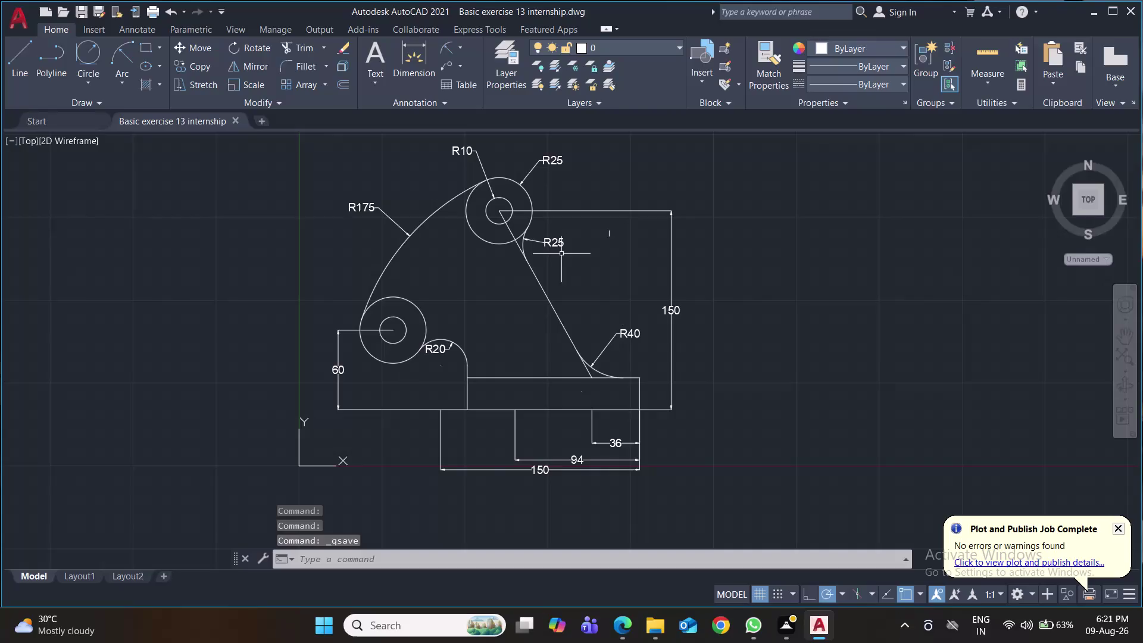
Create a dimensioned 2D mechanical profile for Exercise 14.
Open a new drawing, close exercise 13, and save as 'Basic exercise 14 internship'.
click(263, 123)
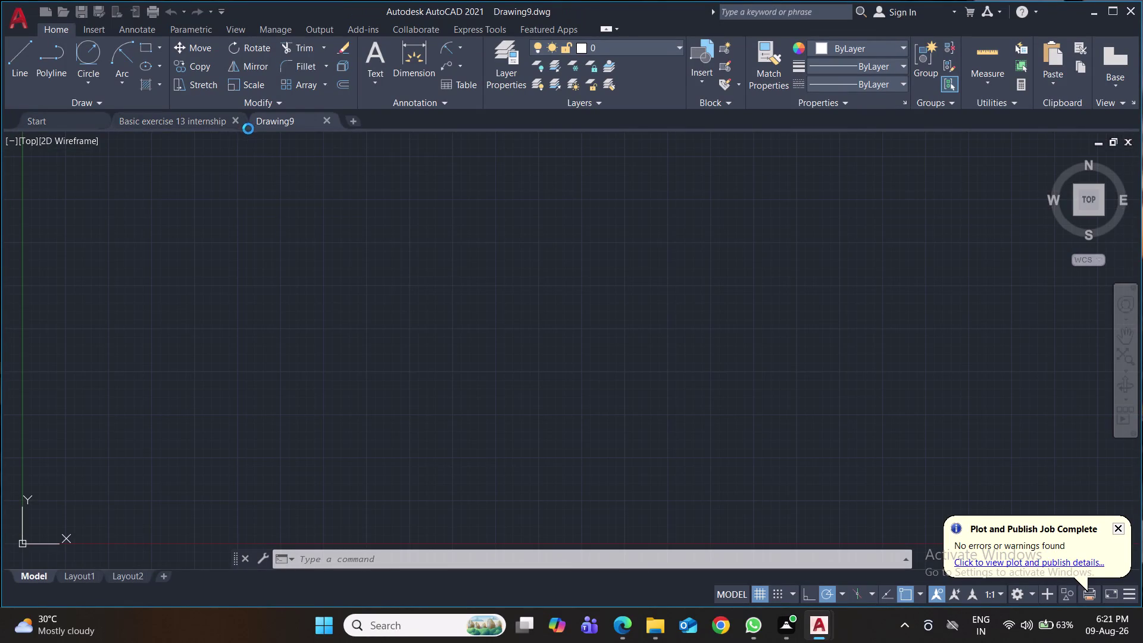
click(238, 121)
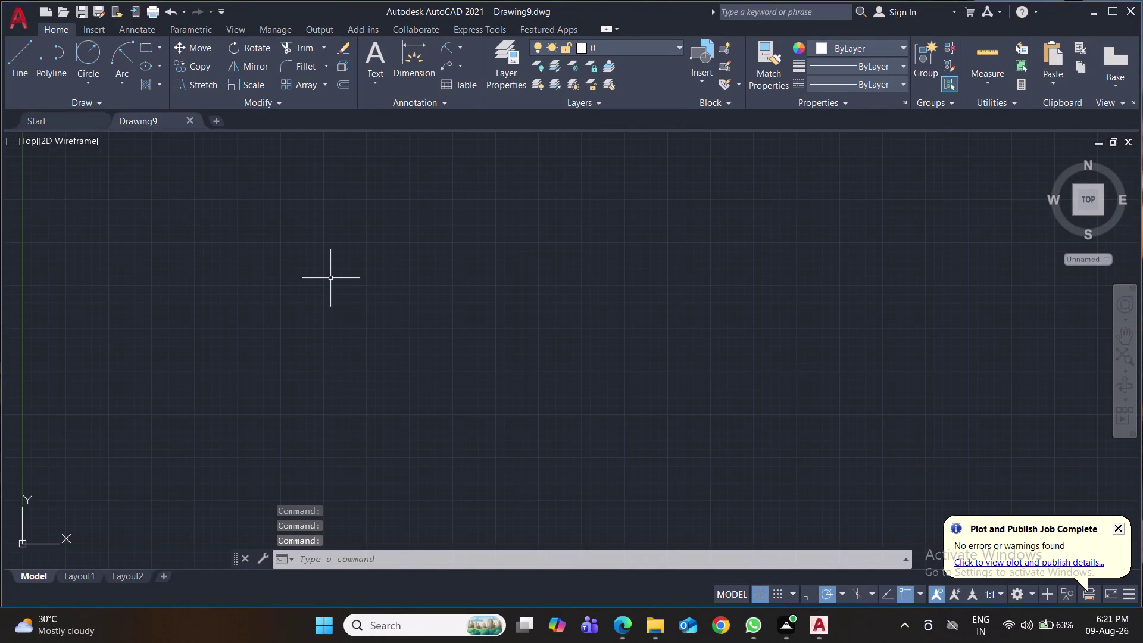
key(ctrl+s)
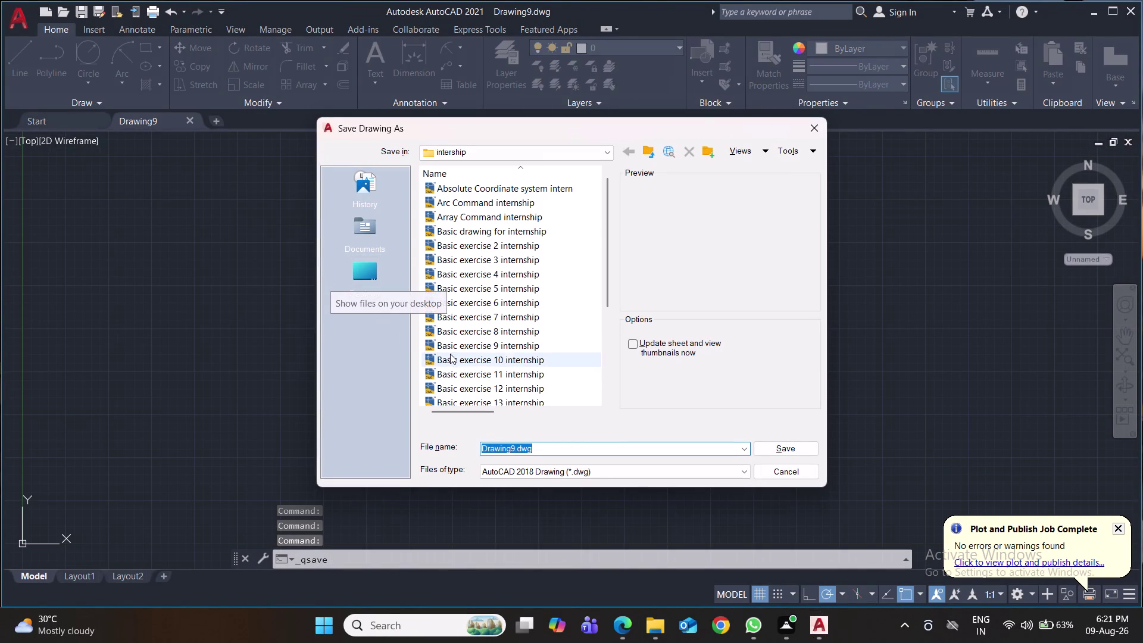
scroll(down, 3)
click(502, 360)
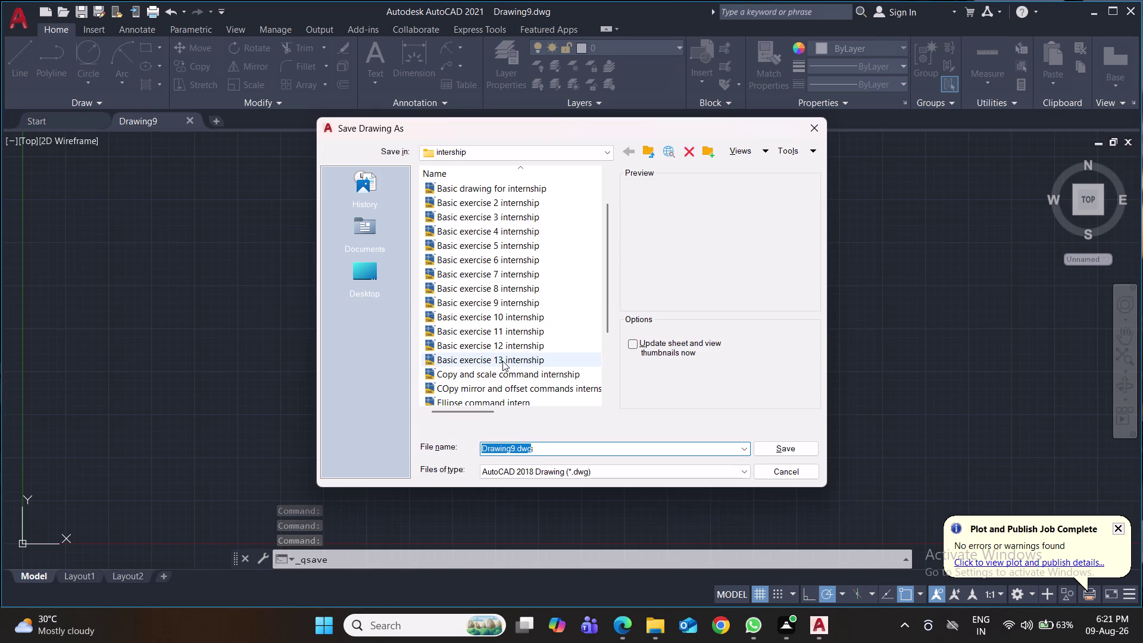
click(544, 451)
click(543, 449)
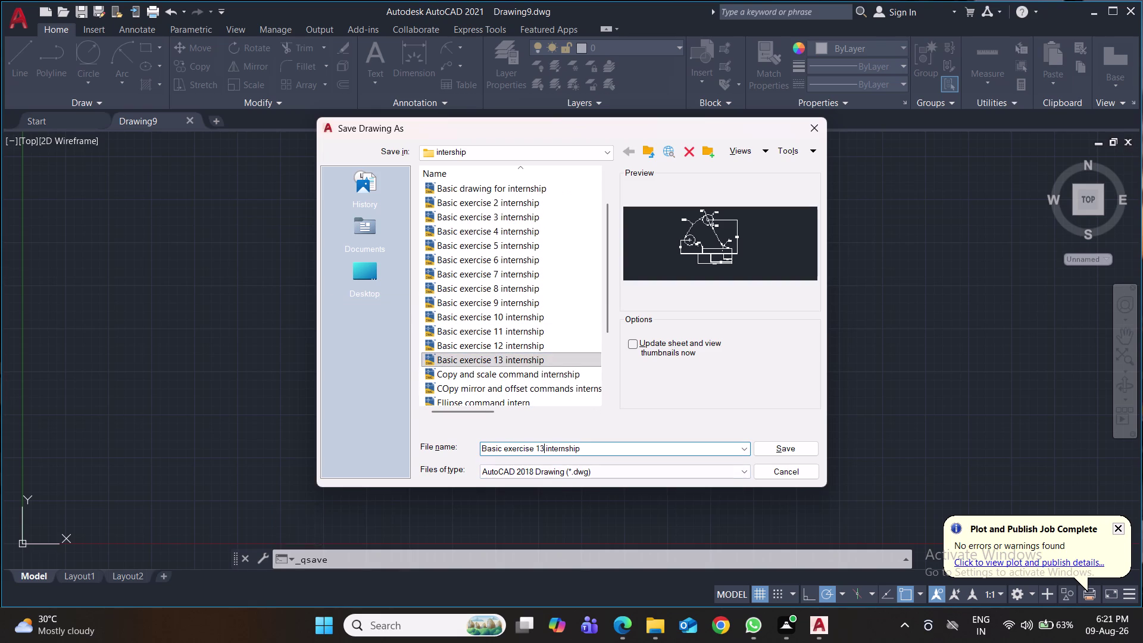
key(BackSpace)
key(4)
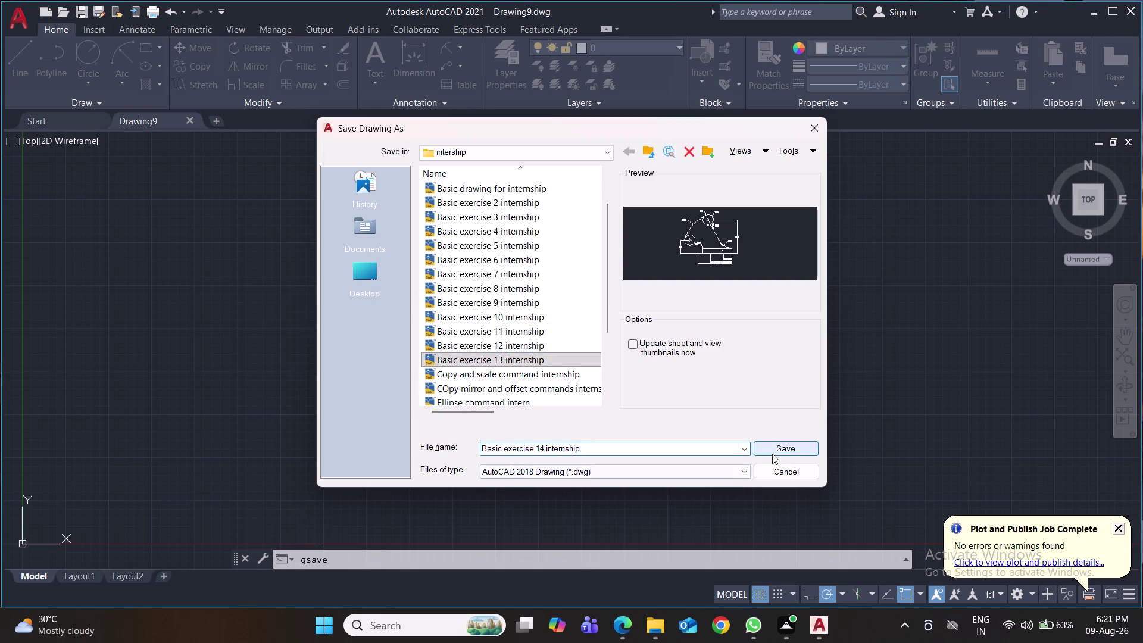
click(794, 449)
key(ctrl+s)
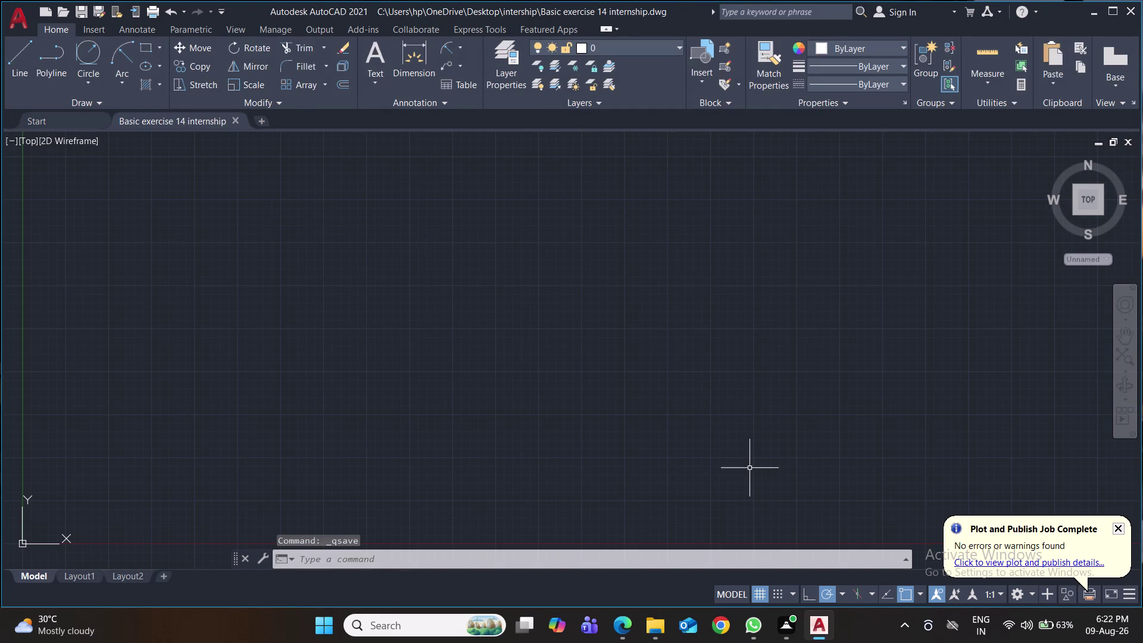
Set length precision to 0.0 and insertion scale to Millimeters in Drawing Units.
key(ctrl+s)
key(ctrl+s)
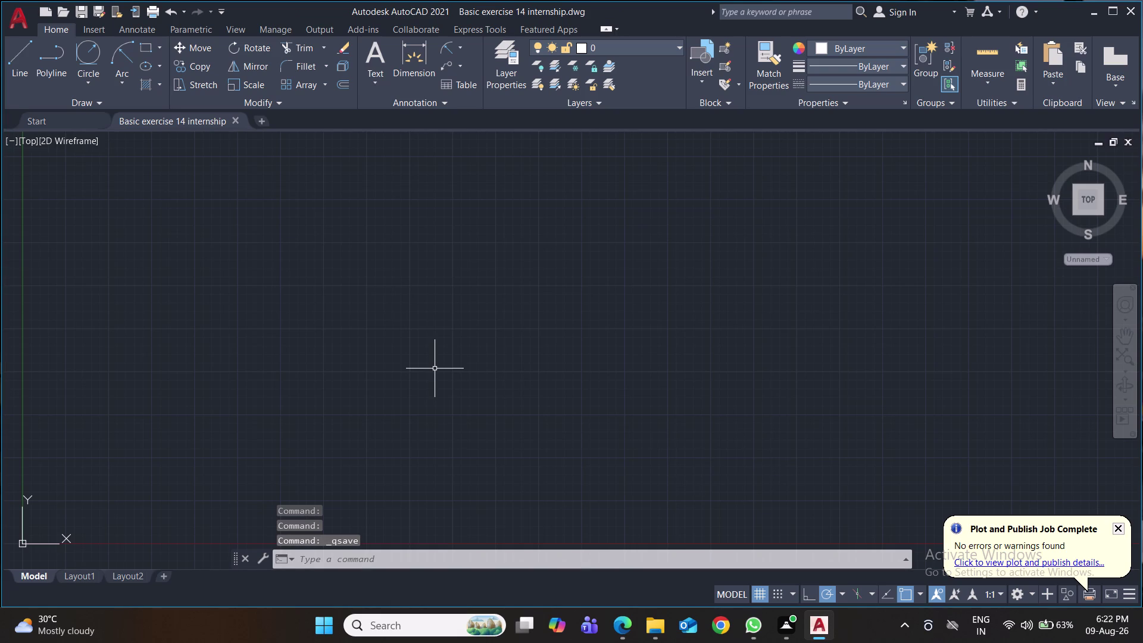
text(un)
key(Return)
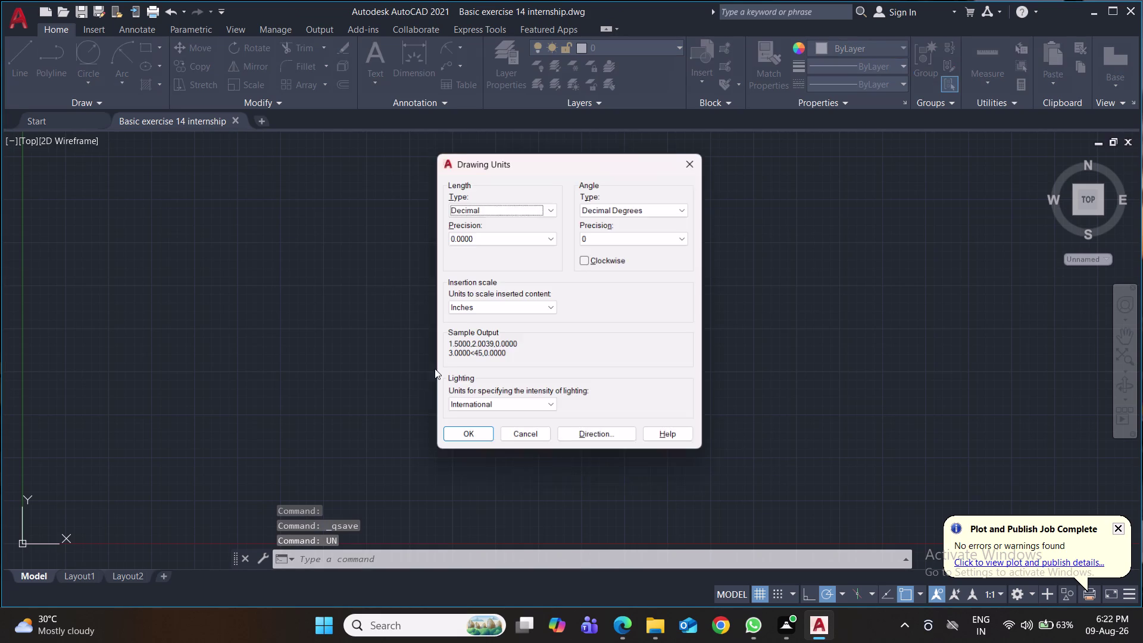
click(521, 243)
click(519, 259)
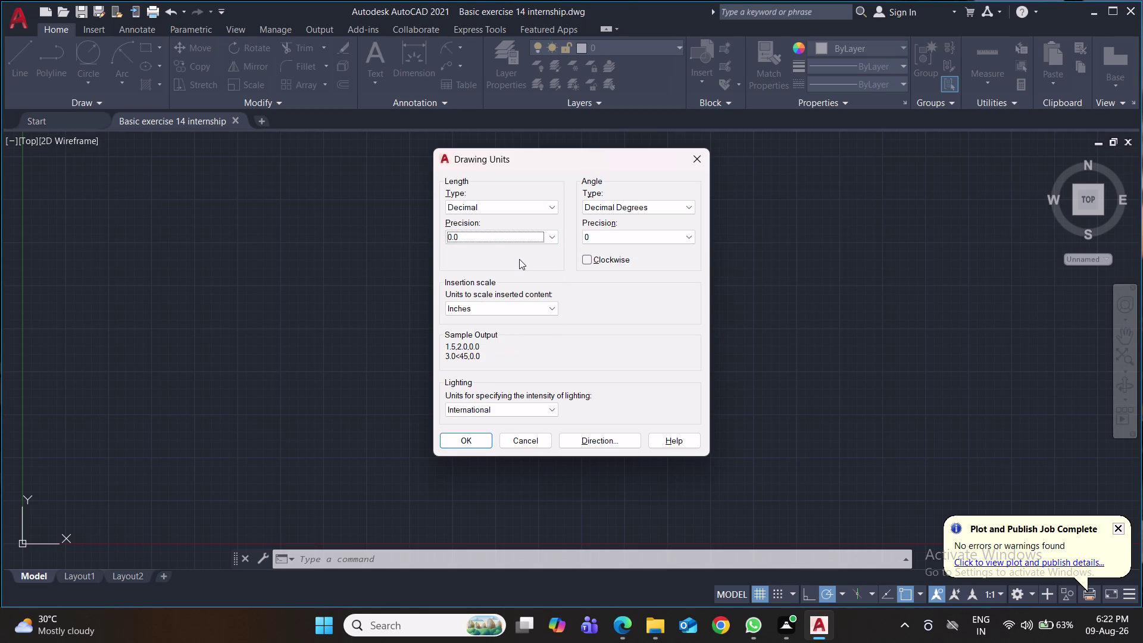
click(518, 304)
click(504, 370)
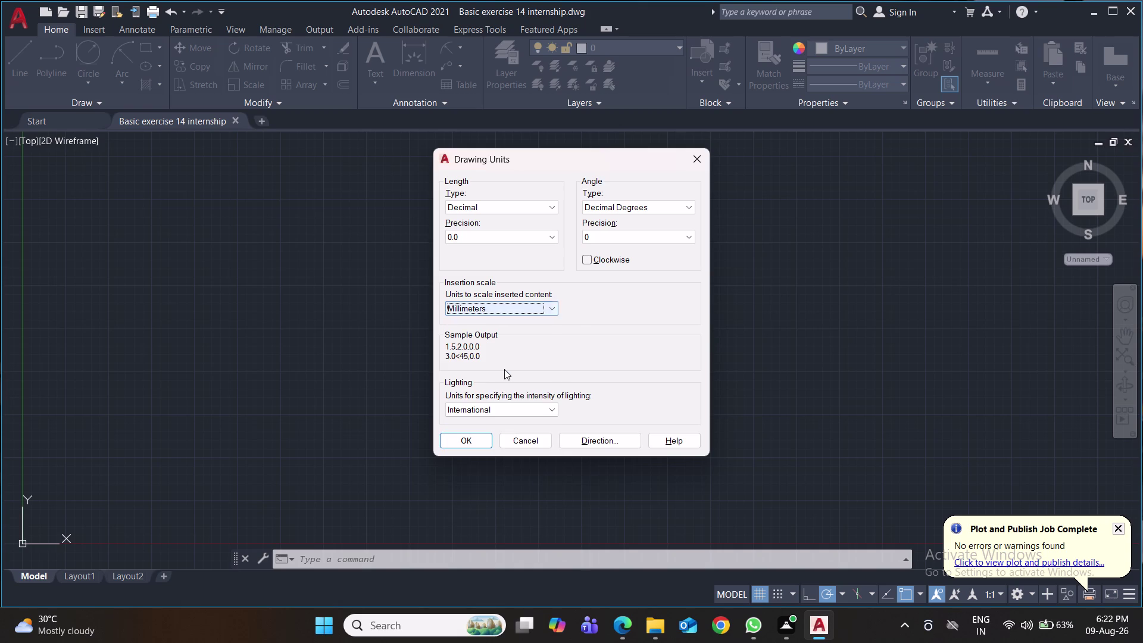
click(459, 442)
Give the Standard dimension style 0.0 precision, arrow size 3 and text height 6.
key(d)
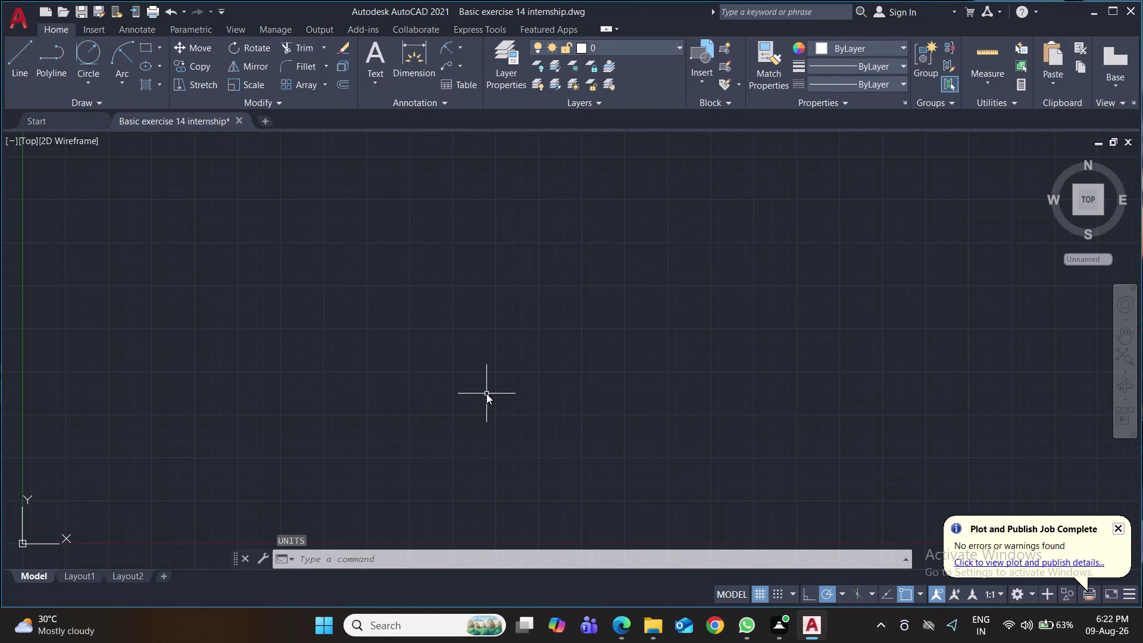
key(Return)
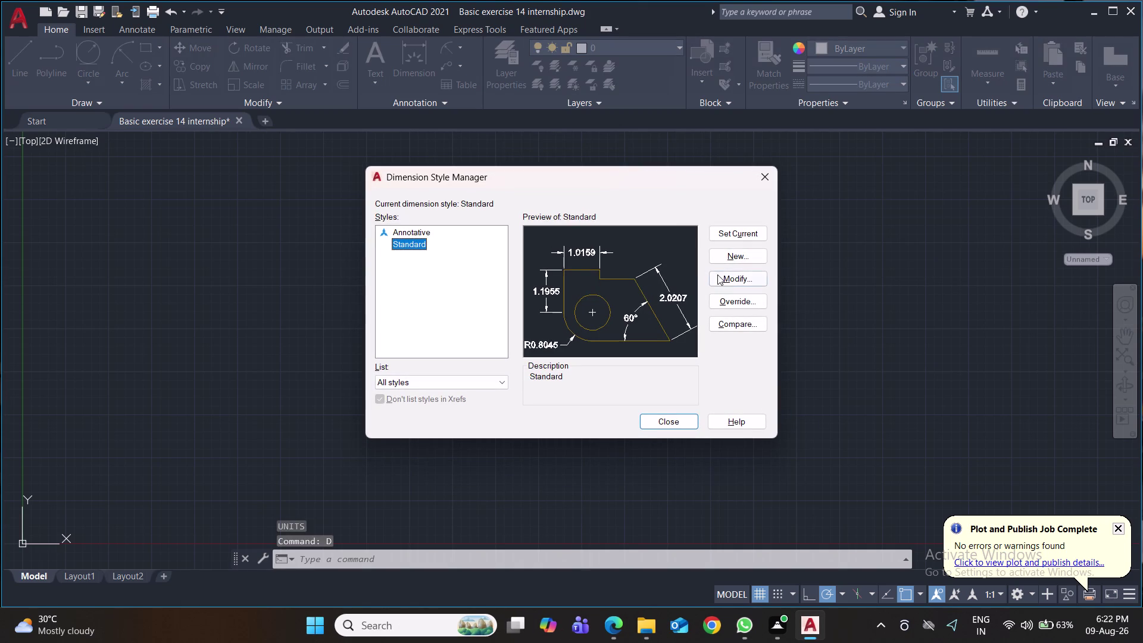
click(721, 277)
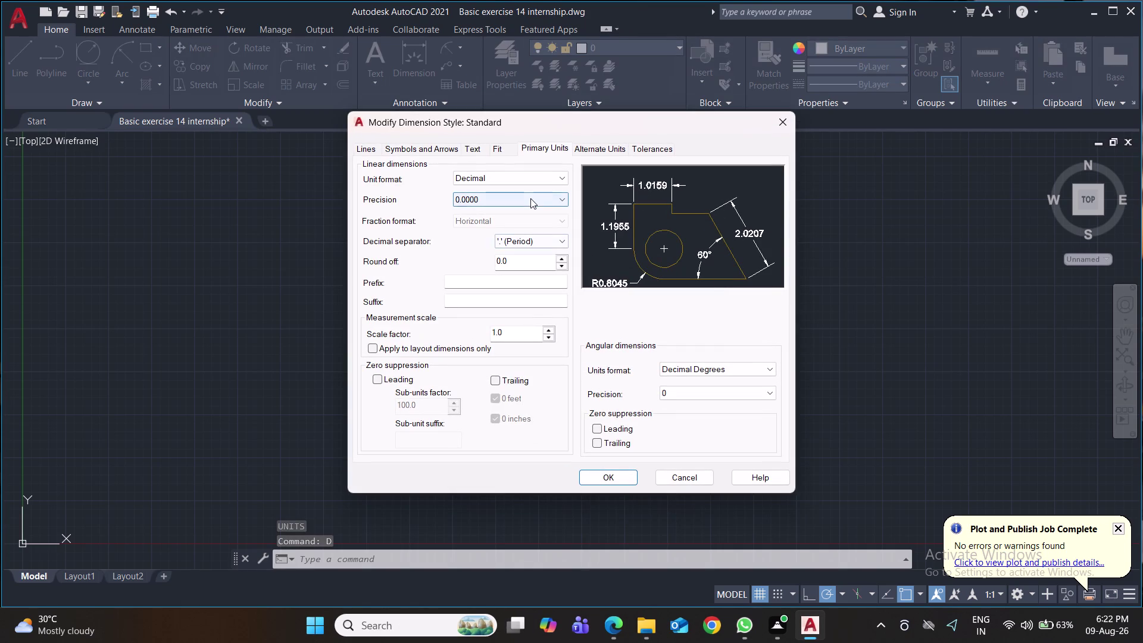
click(530, 199)
click(521, 219)
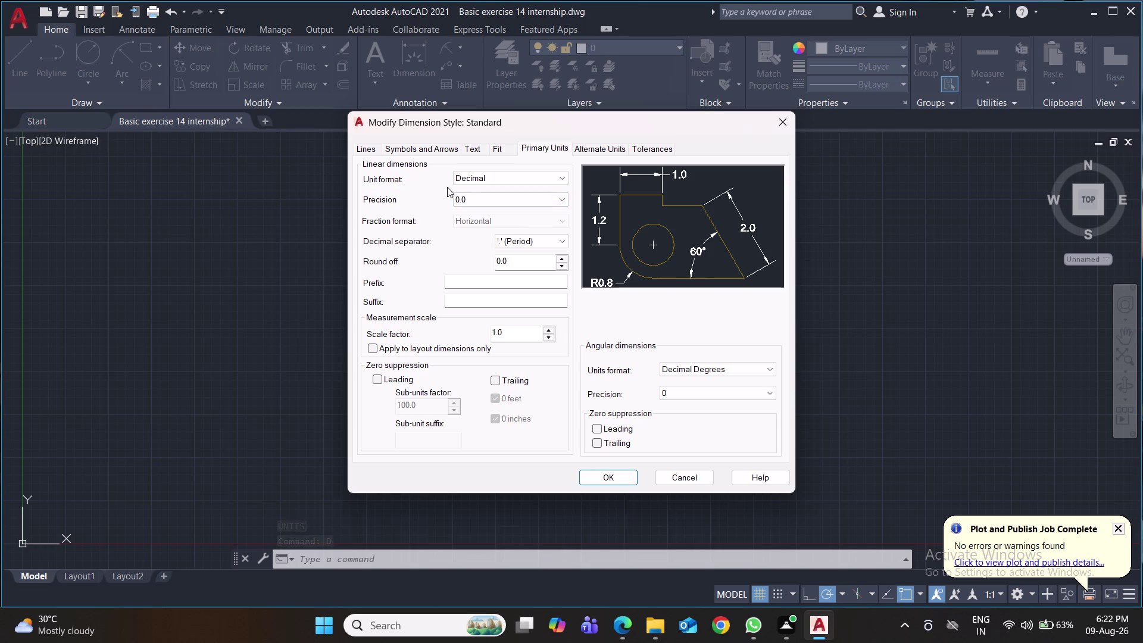
click(432, 149)
drag(385, 291, 284, 288)
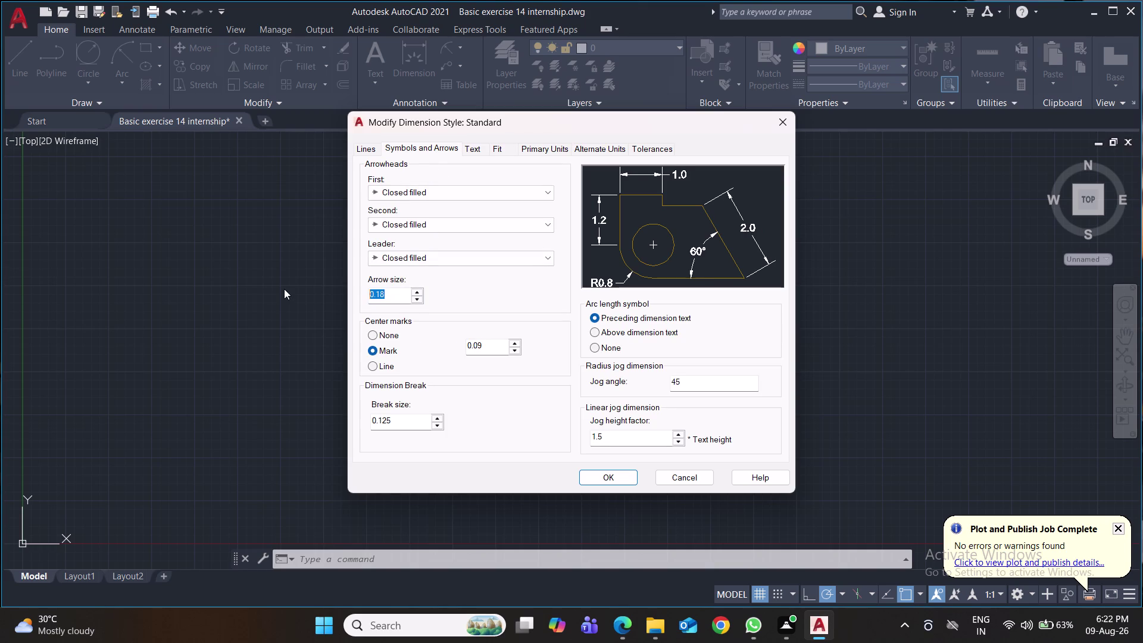
key(3)
click(476, 149)
drag(534, 257, 463, 264)
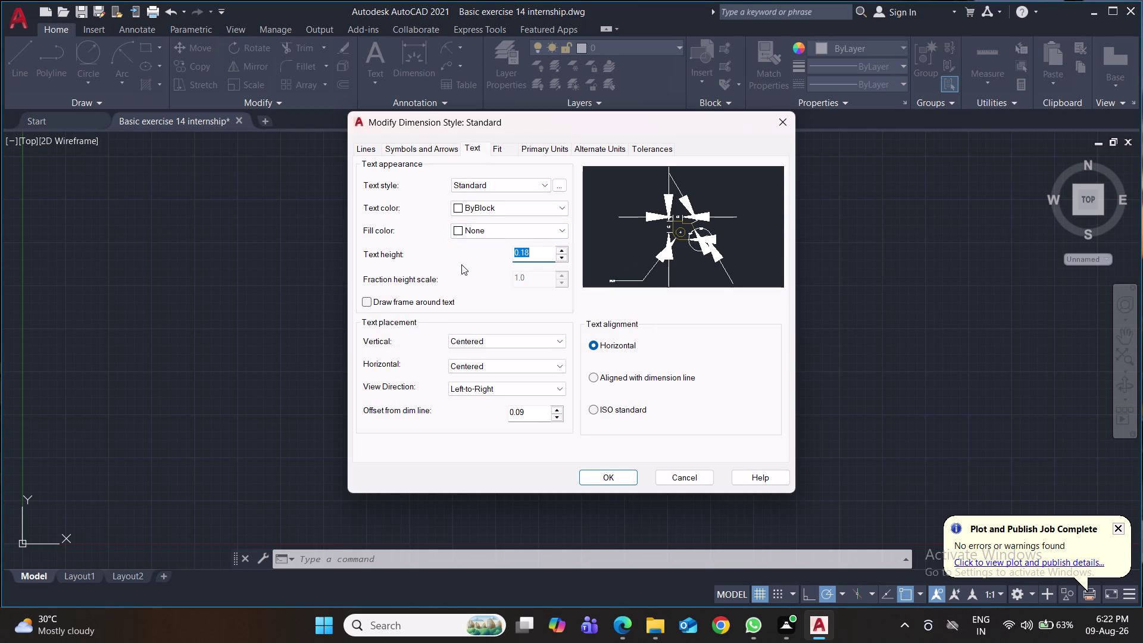
key(6)
click(537, 148)
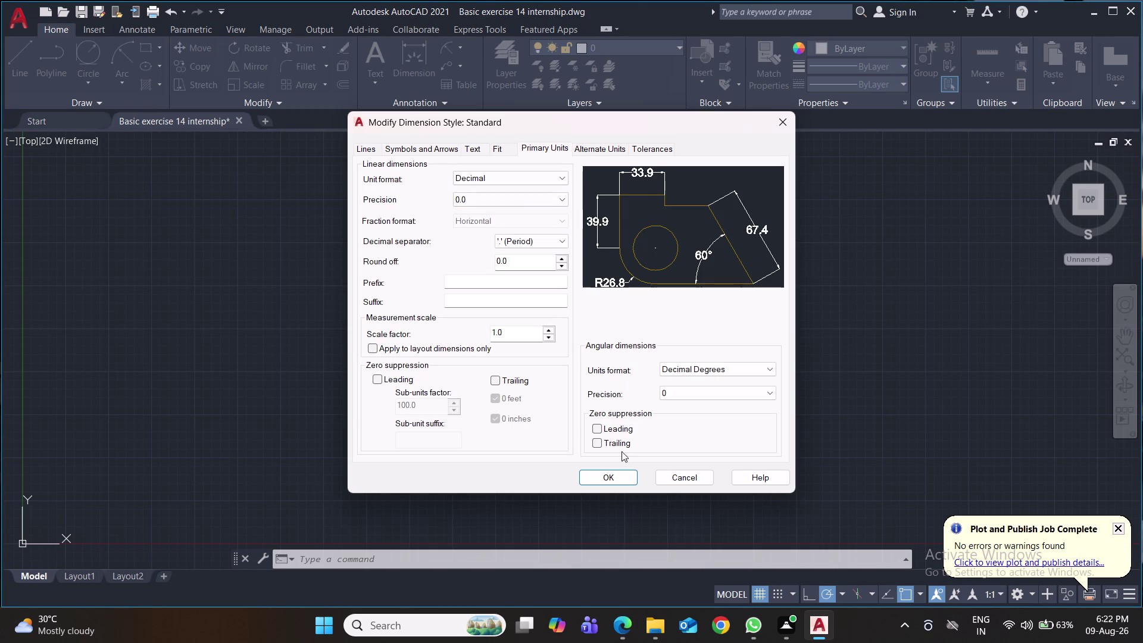
click(611, 481)
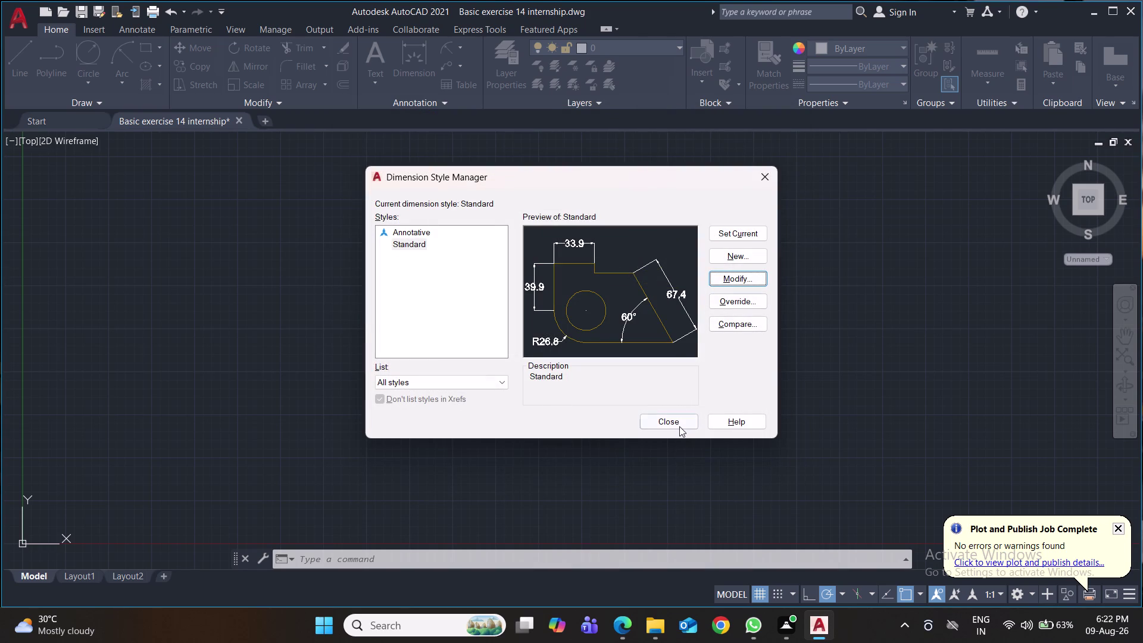
click(679, 424)
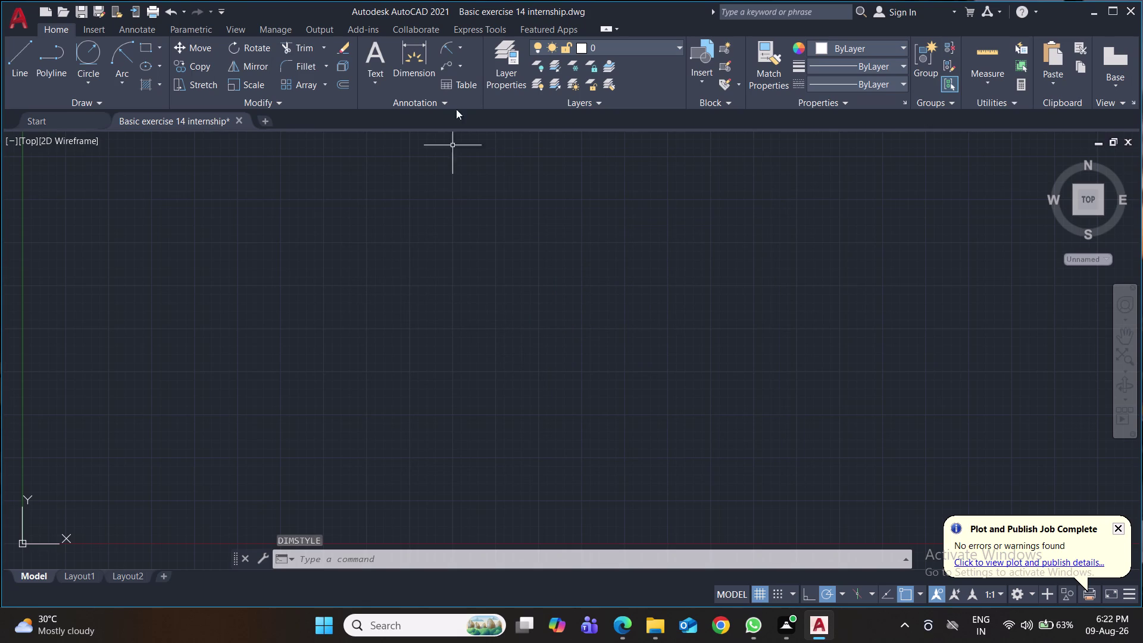
Place a test linear dimension reading 6.5.
click(456, 46)
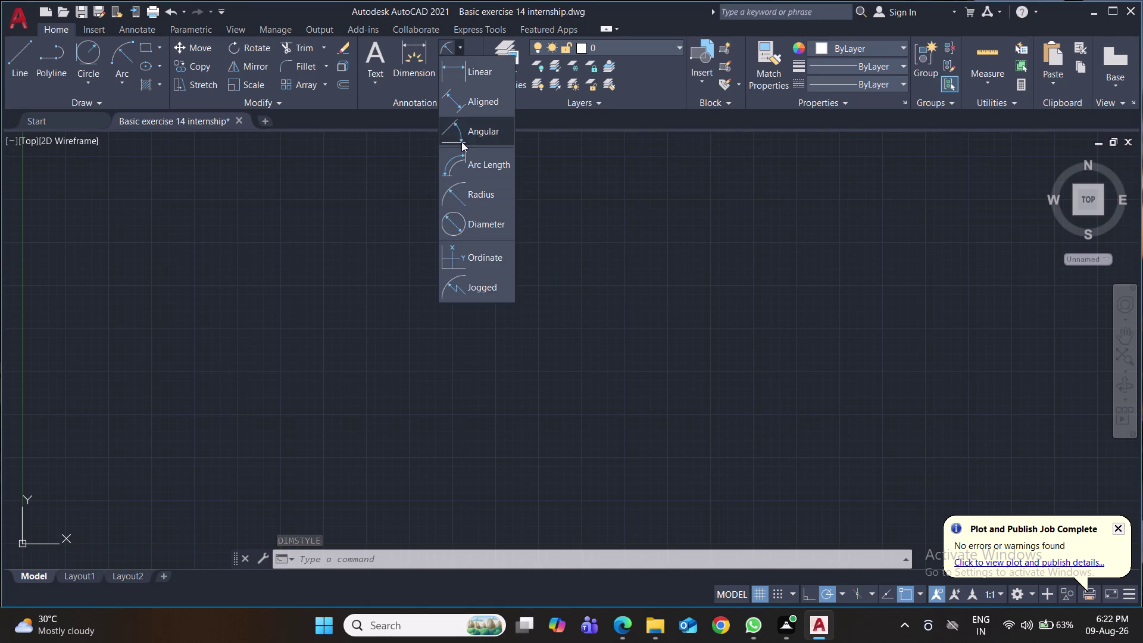
click(462, 66)
click(448, 297)
click(561, 270)
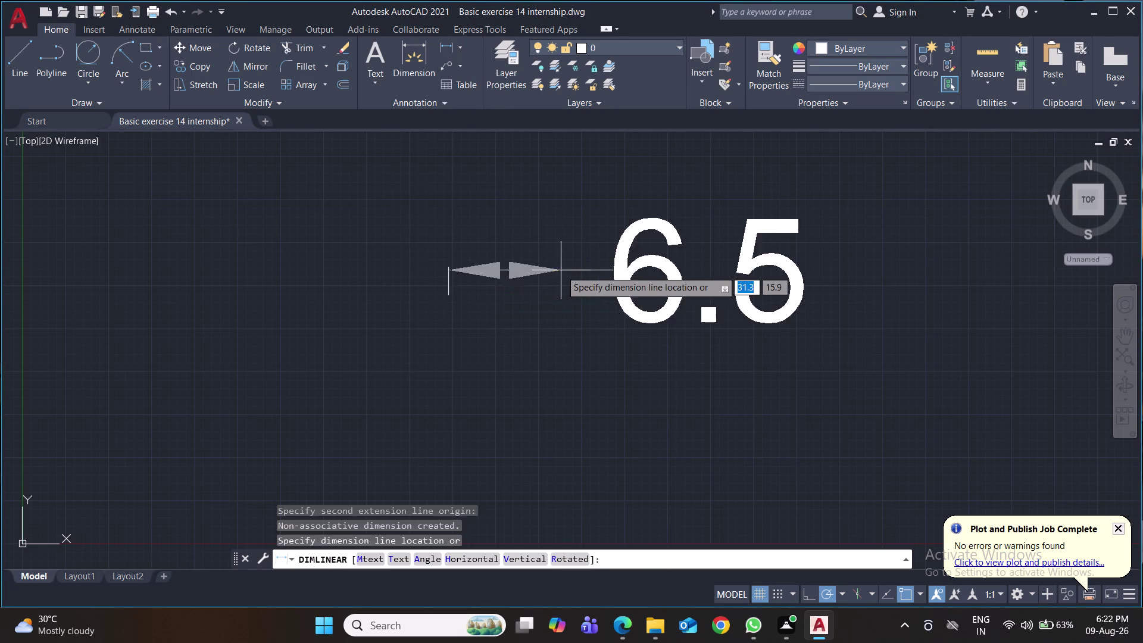
click(559, 301)
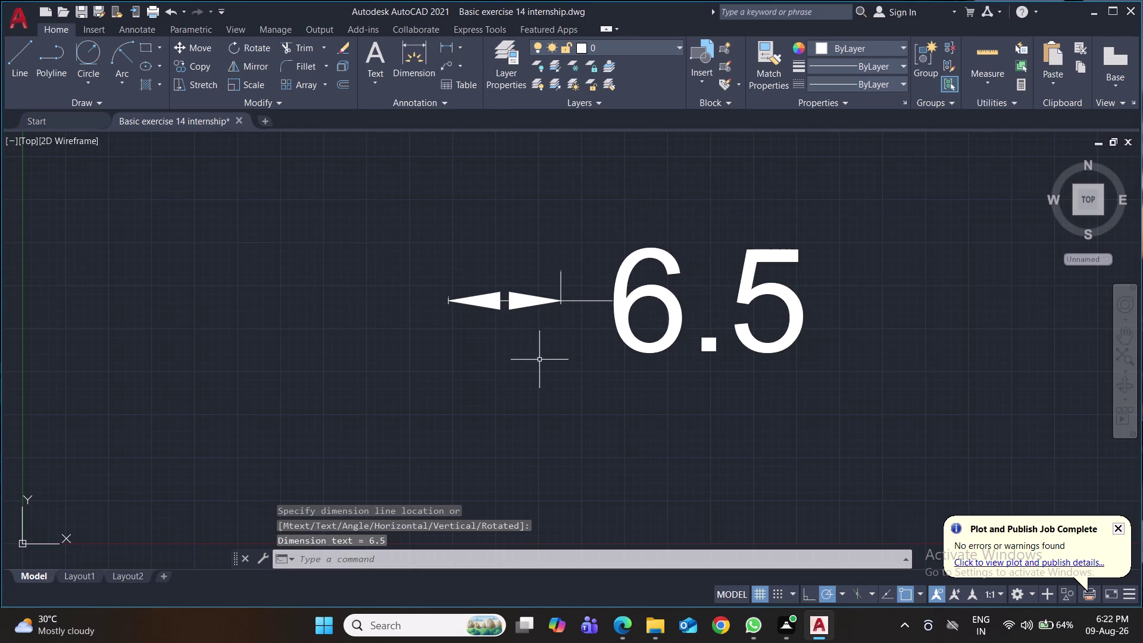
Erase the oversized 6.5 dimension and reopen the dimension style manager.
scroll(down, 3)
click(786, 264)
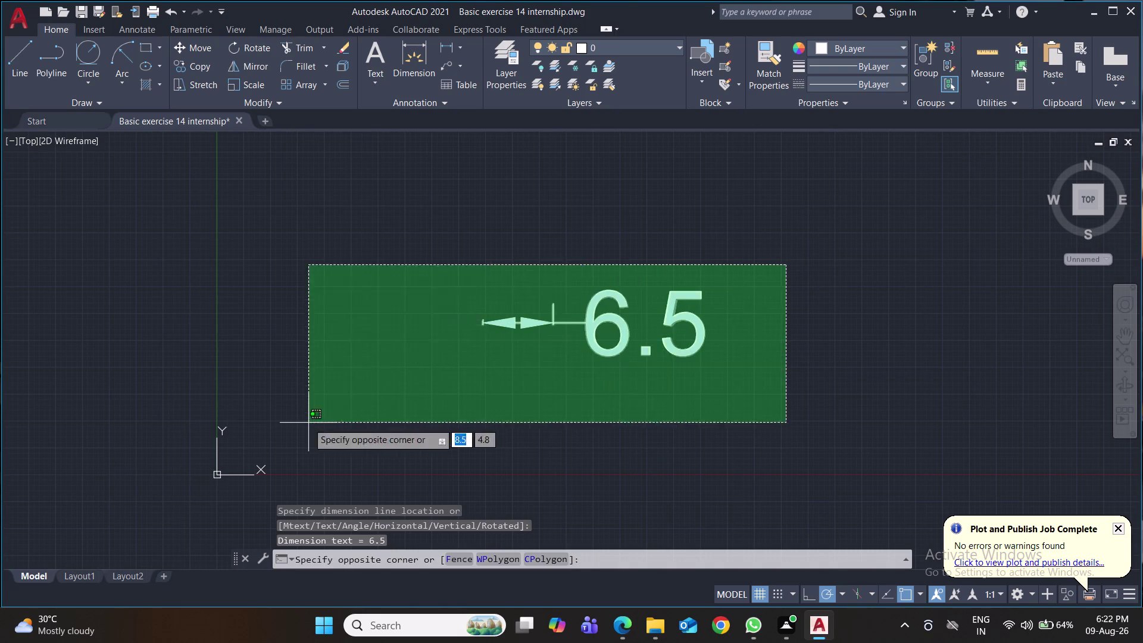
click(307, 422)
key(Delete)
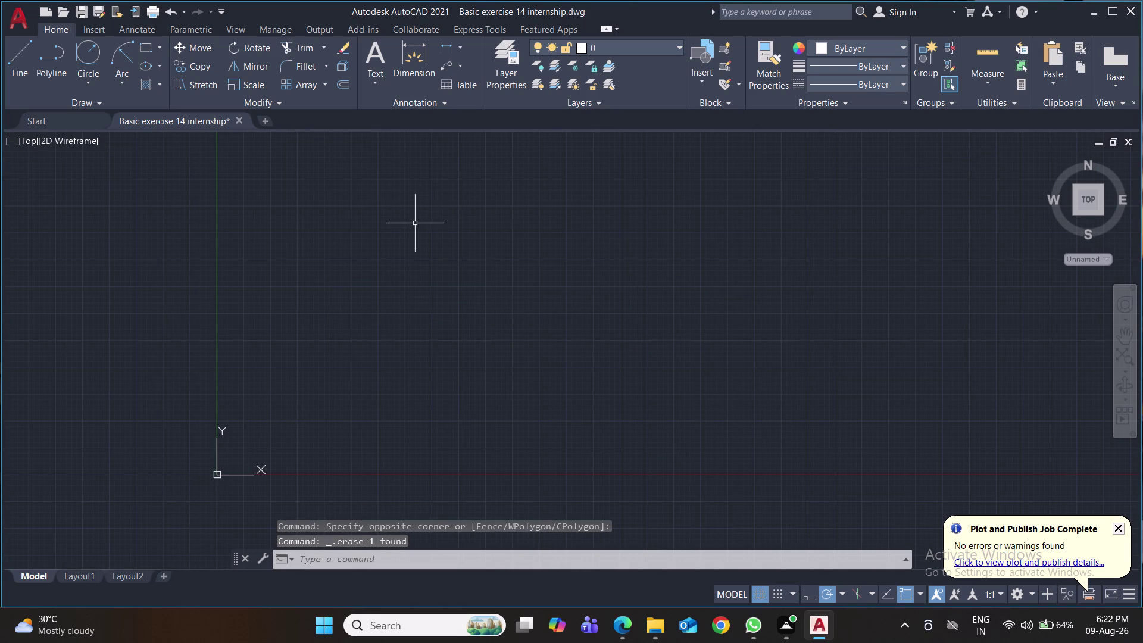
key(d)
key(Return)
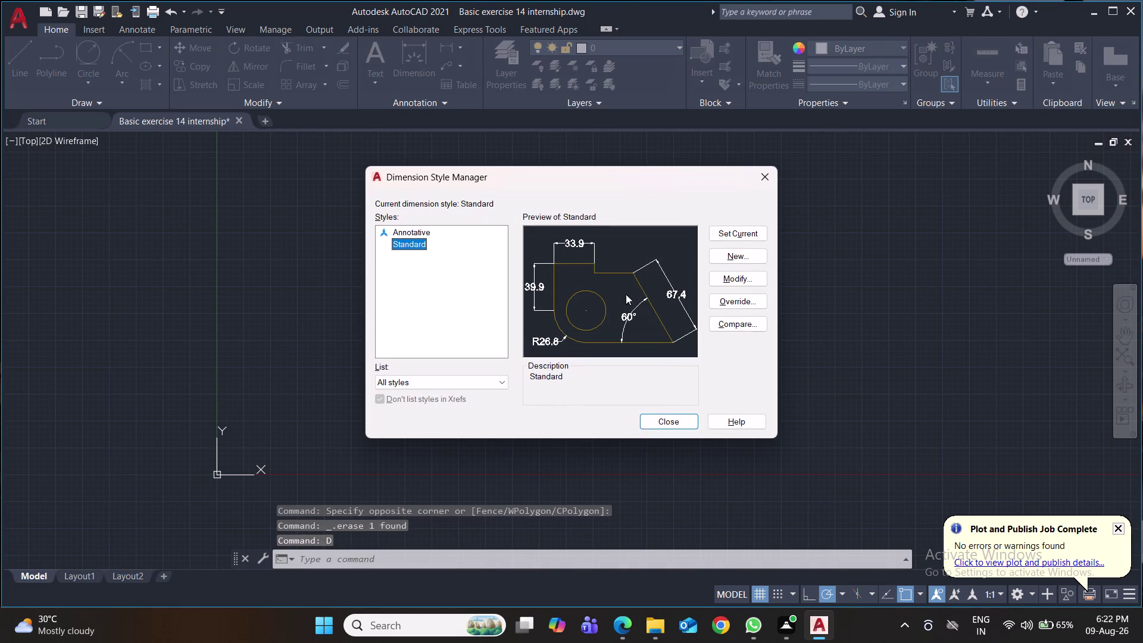
Change the Standard style's text height from 6.0 to 5 and close the manager.
click(727, 276)
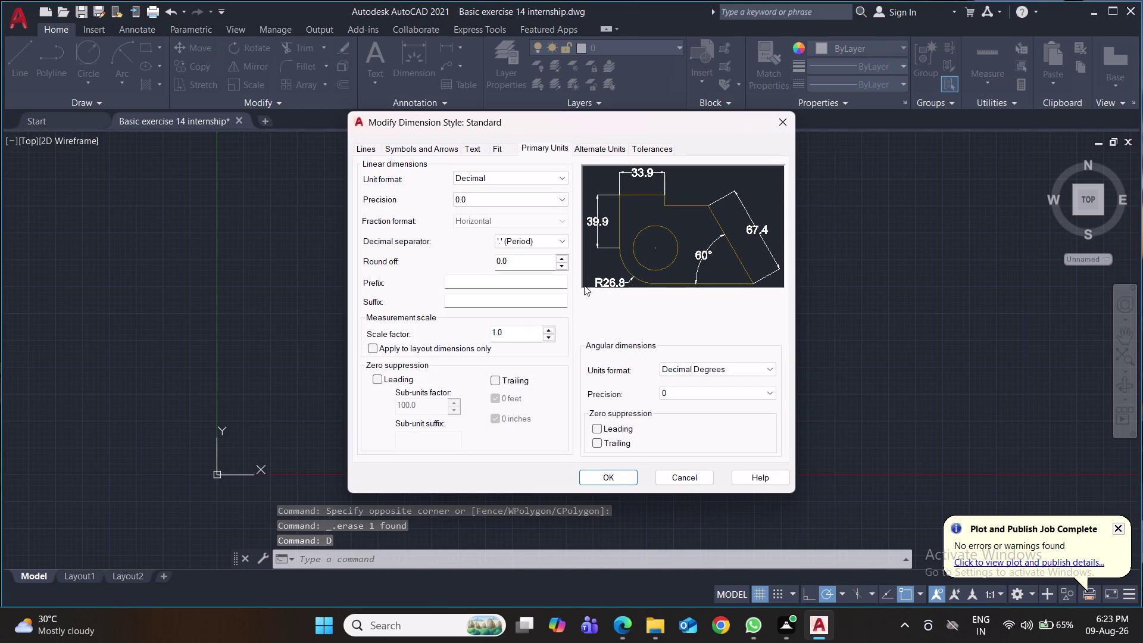
click(467, 150)
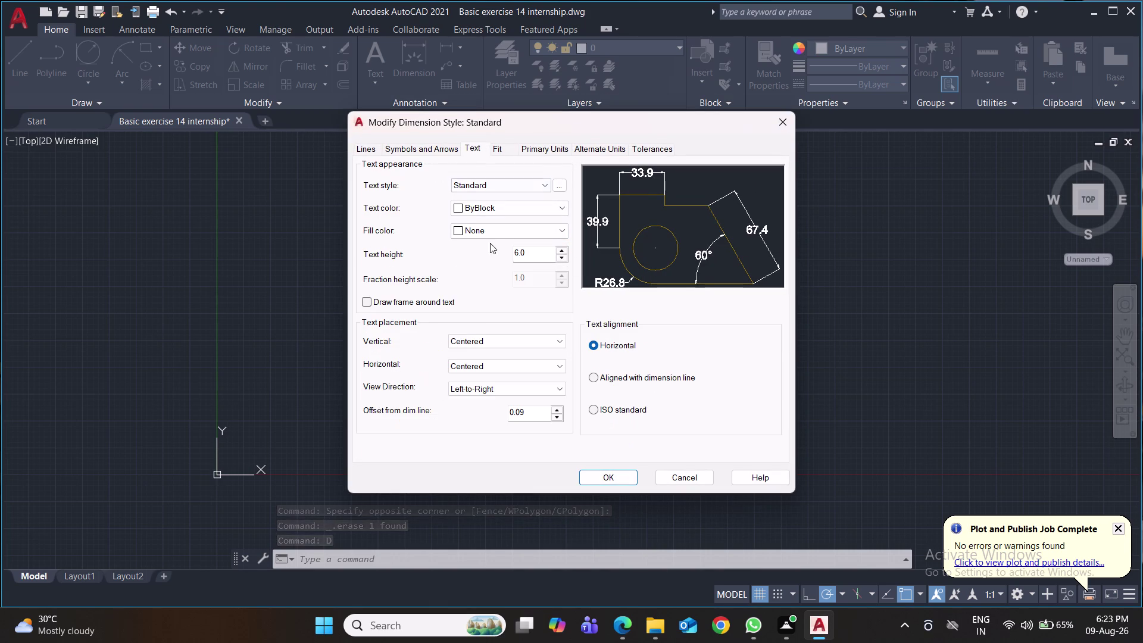
drag(526, 254, 503, 254)
key(5)
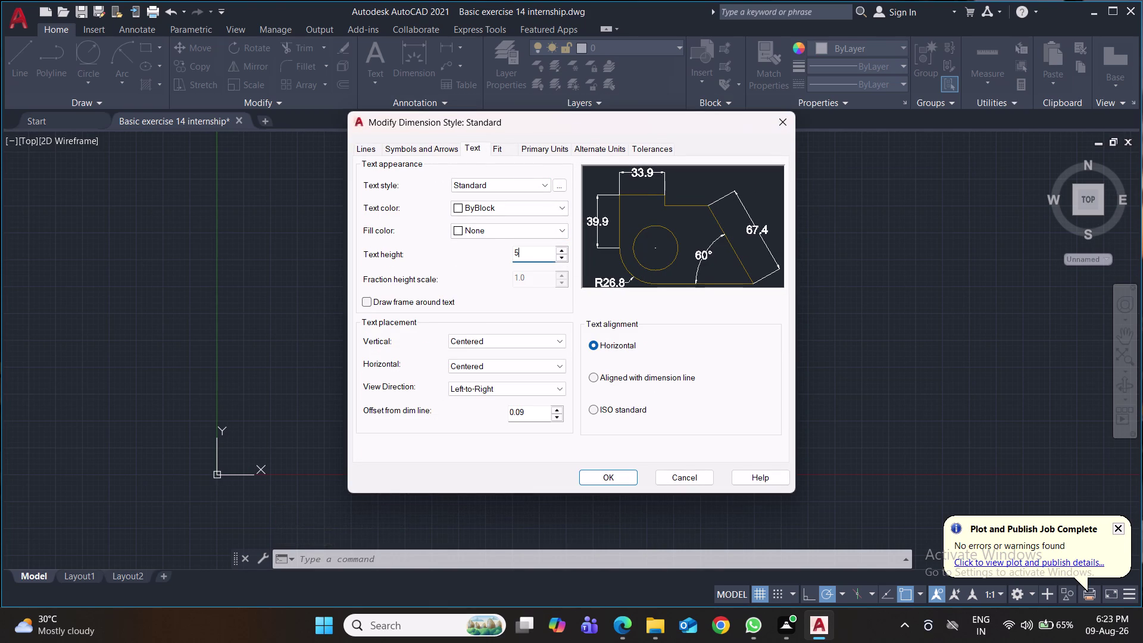
click(600, 475)
click(671, 418)
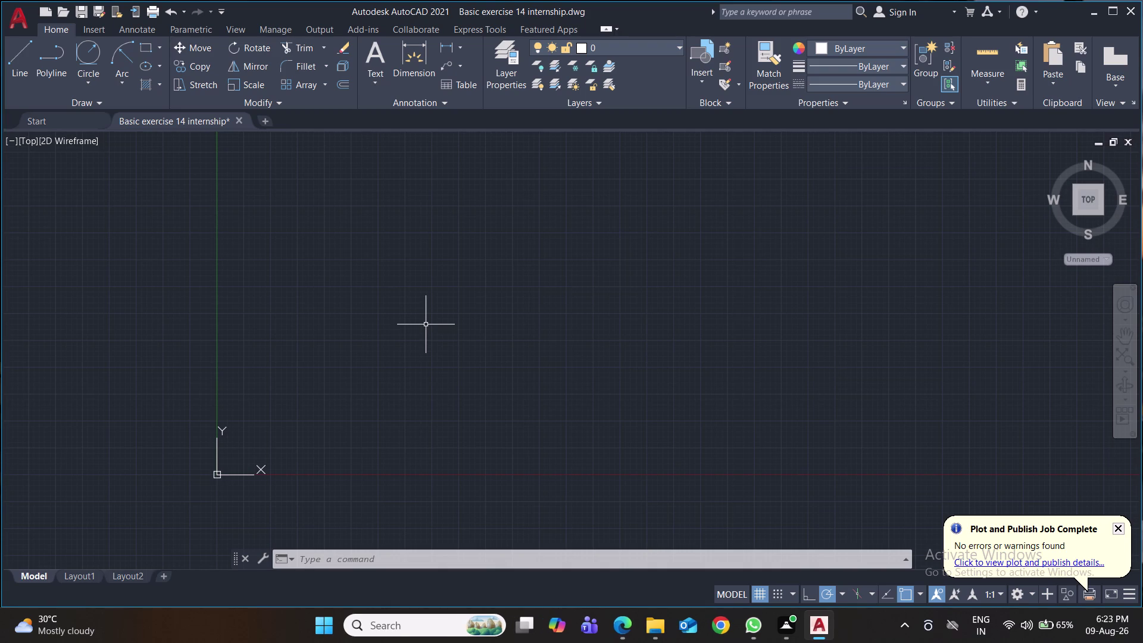
key(l)
key(Return)
Draw an 85-unit horizontal base line.
click(404, 341)
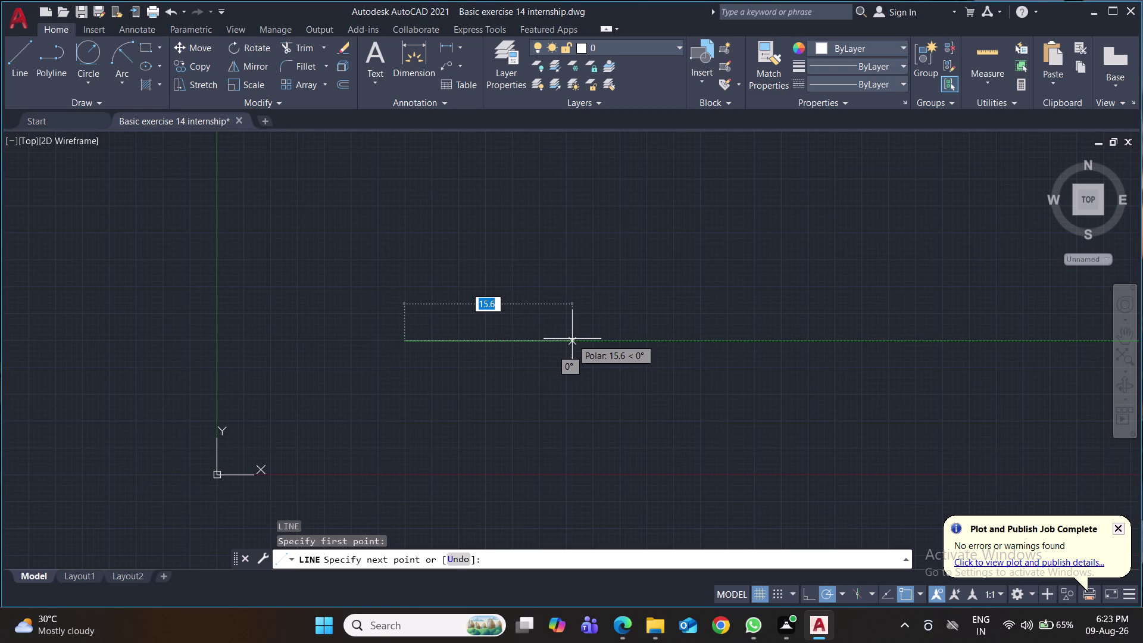
text(85)
key(Return)
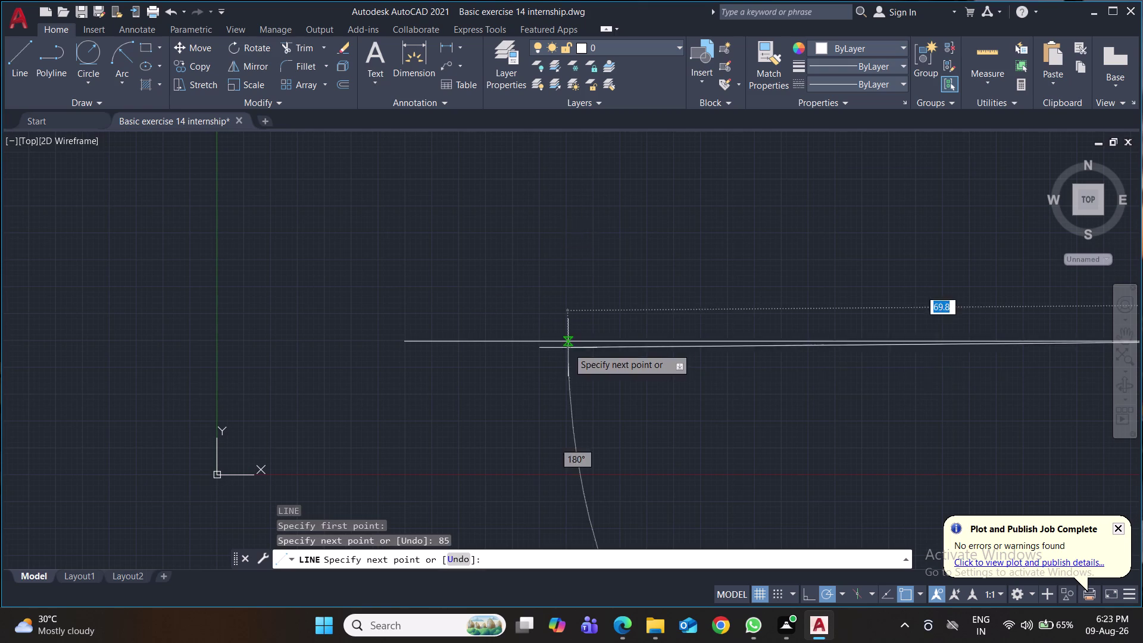
scroll(down, 3)
scroll(down, 3)
scroll(down, 3)
middle_drag(706, 366, 568, 388)
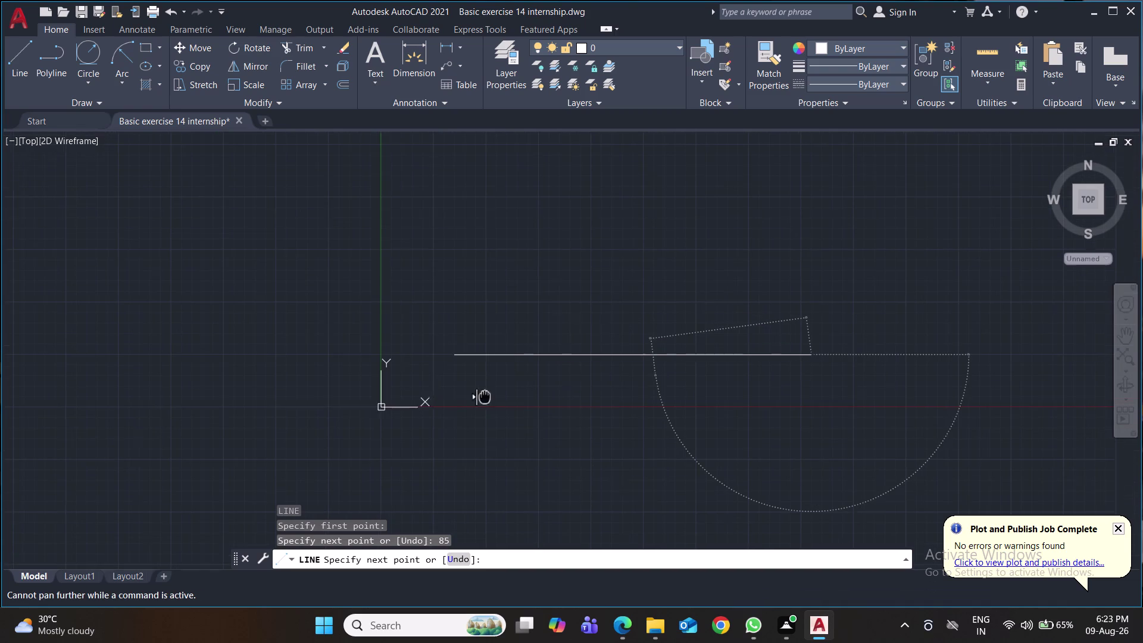
middle_drag(568, 387, 299, 418)
key(Return)
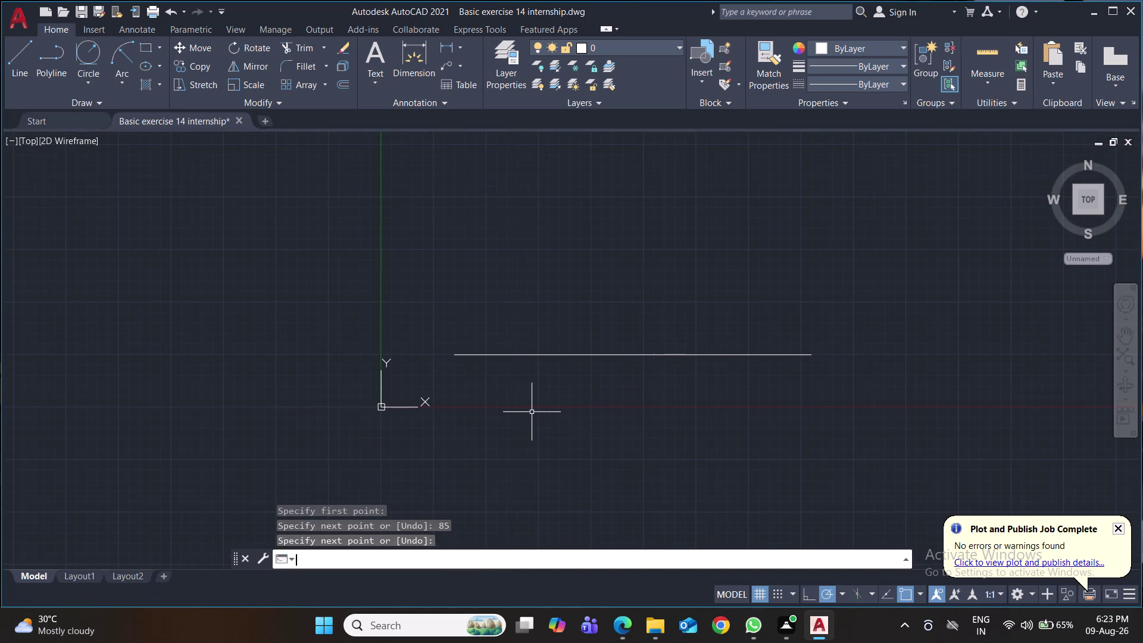
Recentre the view and move the UCS origin icon to the lower-left corner.
middle_drag(531, 409, 336, 416)
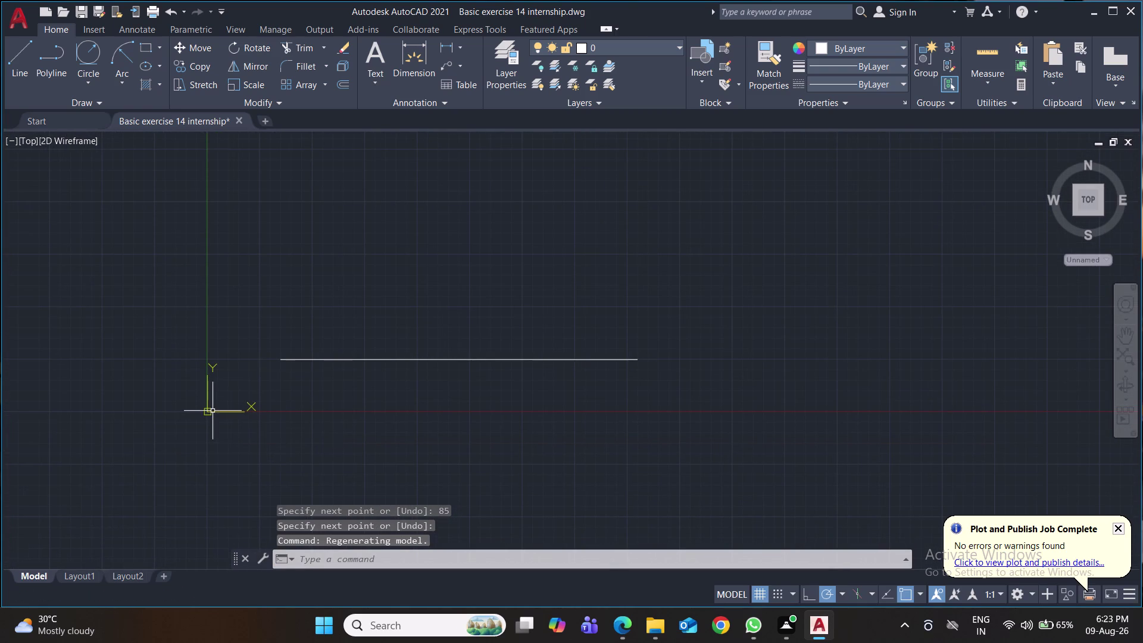
click(209, 412)
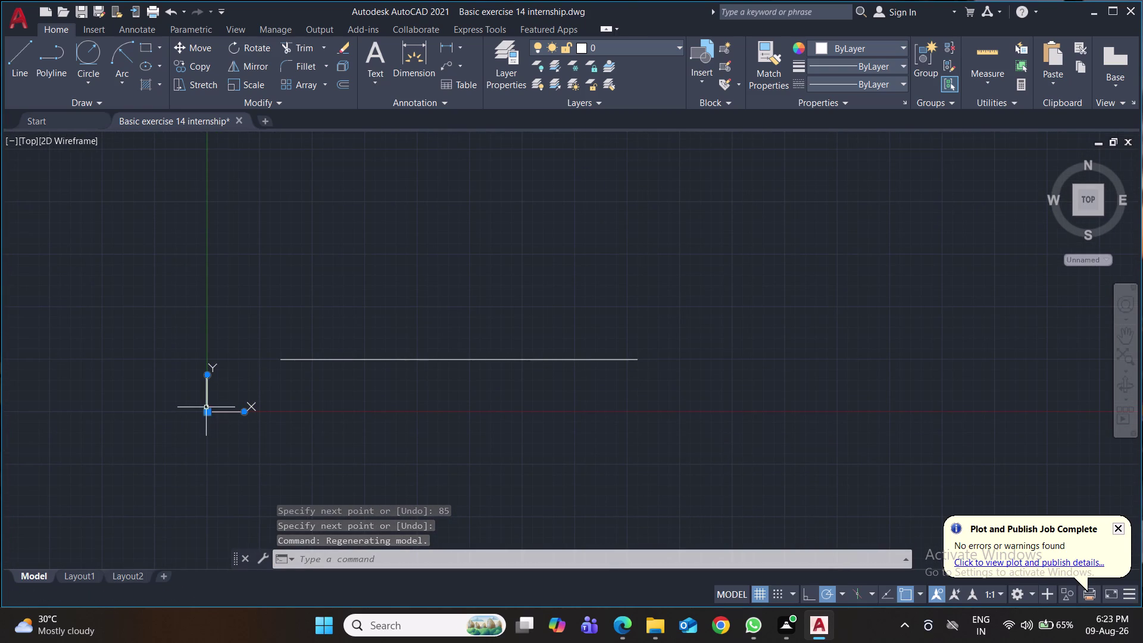
click(207, 412)
click(20, 544)
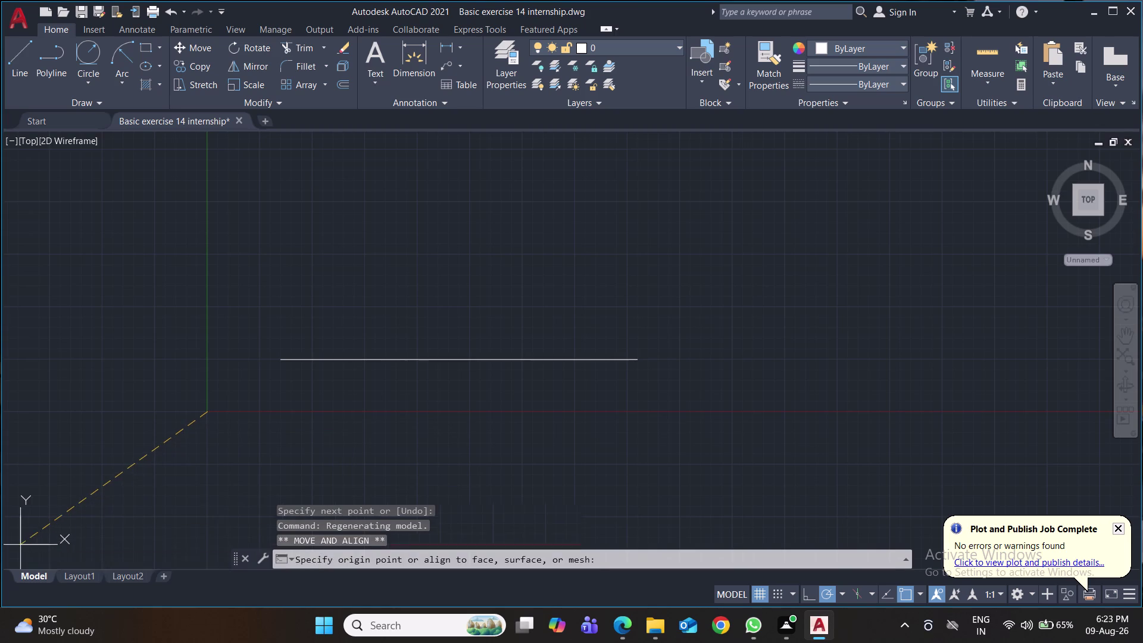
click(440, 47)
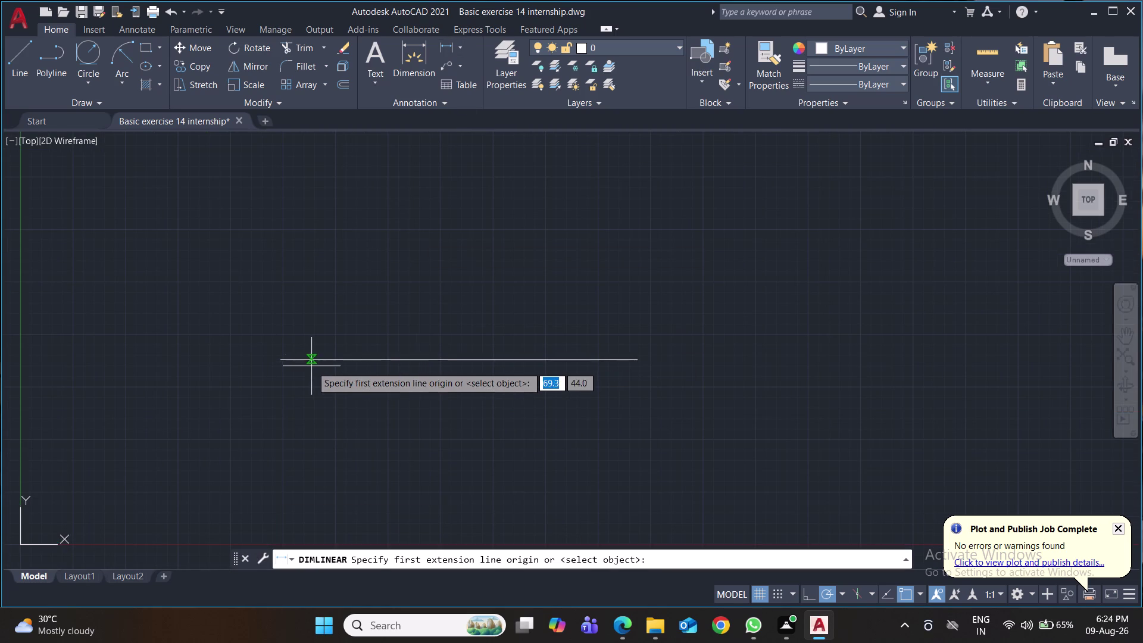
Dimension the base line end to end with 85.0 below it and save.
click(281, 362)
click(634, 358)
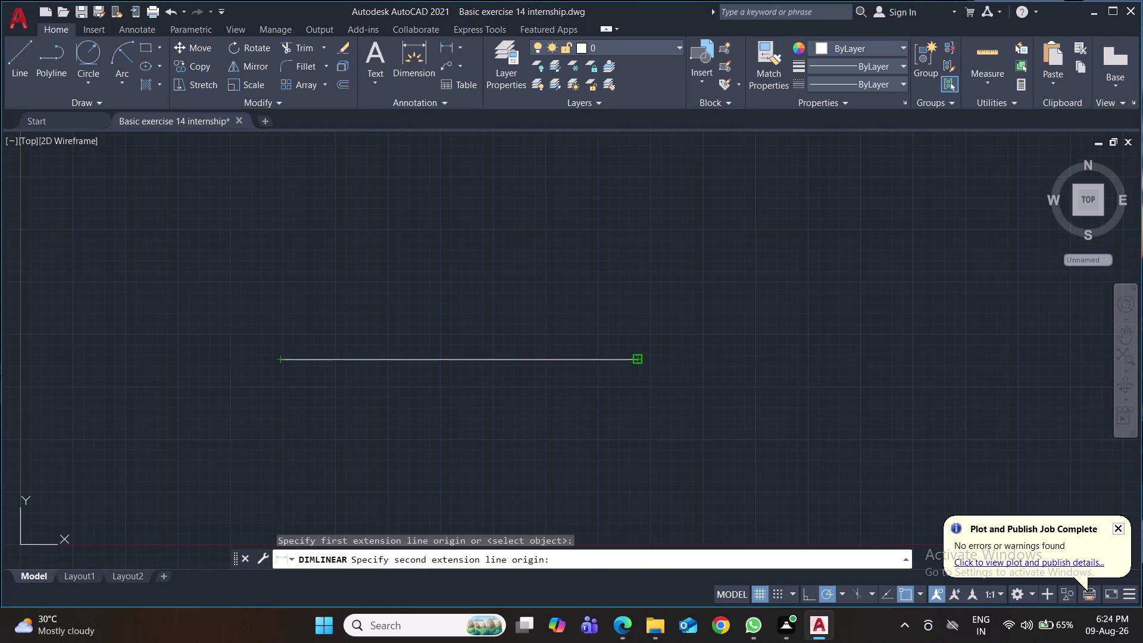
click(643, 403)
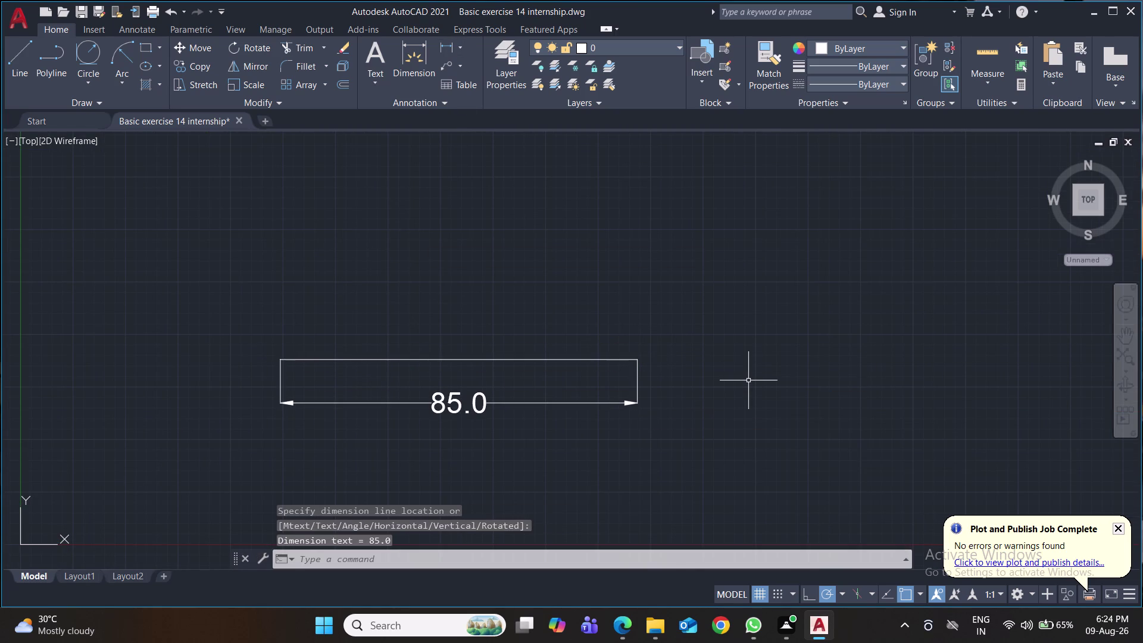
key(ctrl+s)
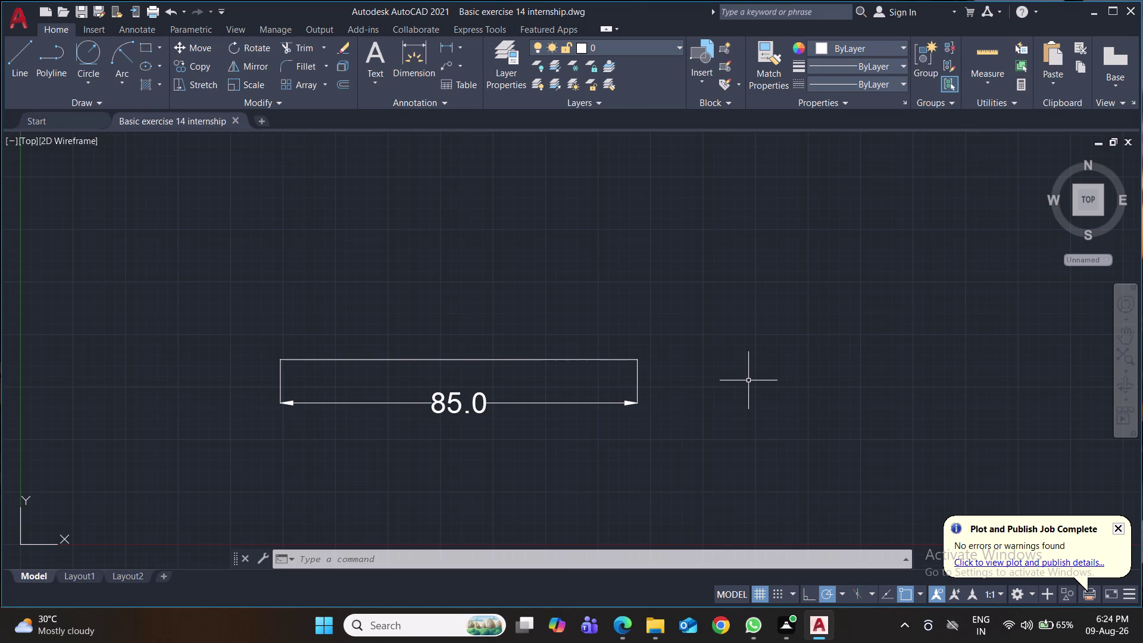
Draw an 8.4 line at 110° from the base line's left end.
key(l)
key(Return)
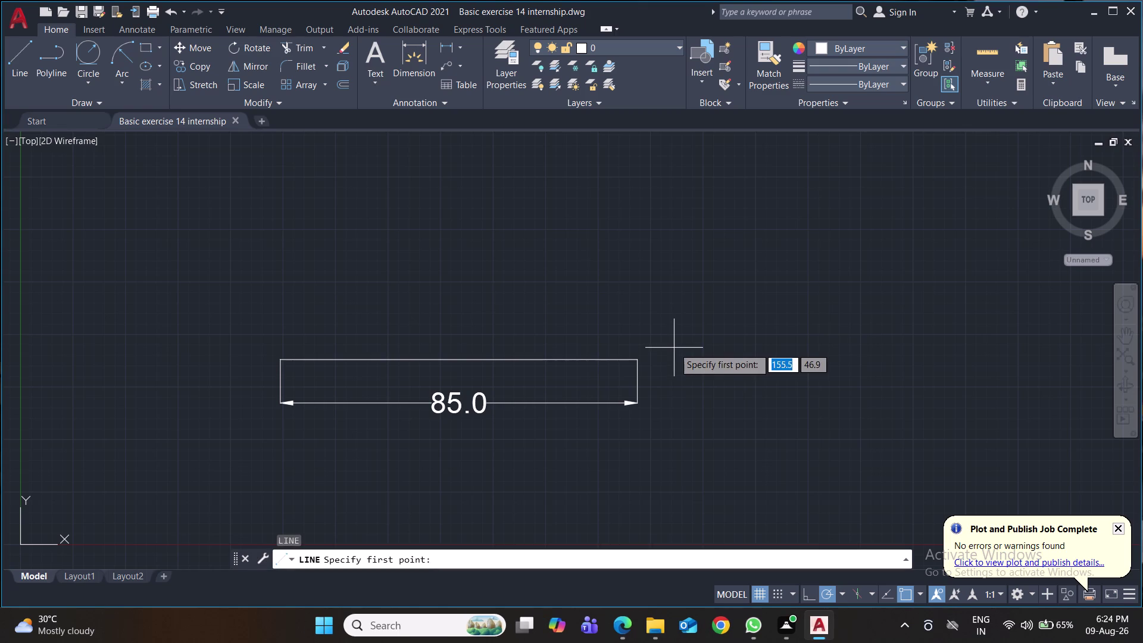
click(283, 357)
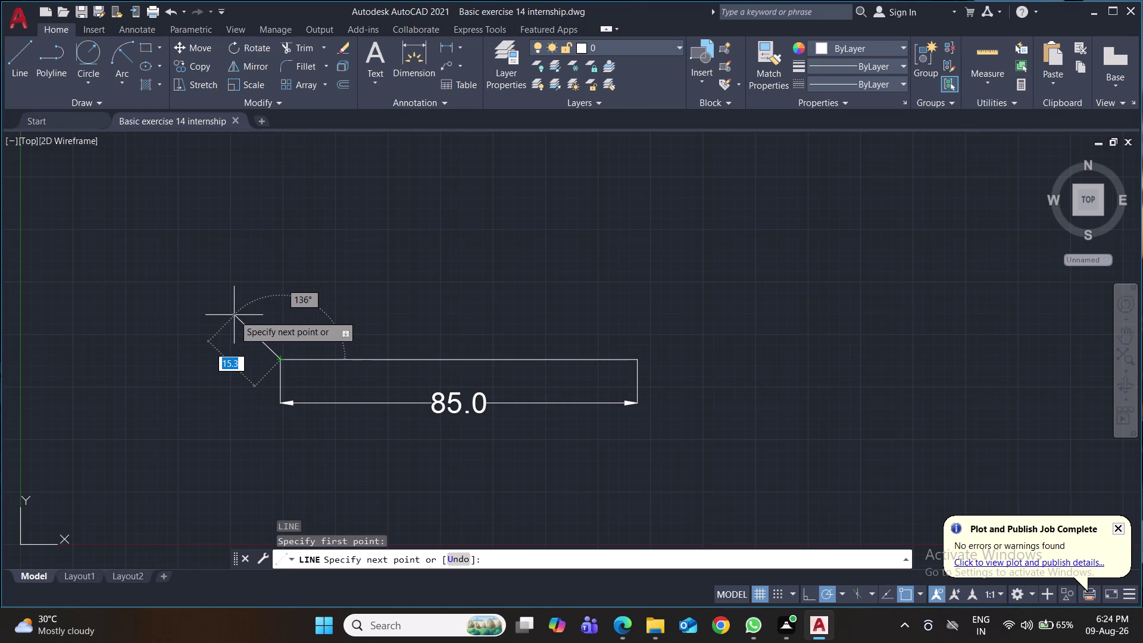
key(shift+at)
text(8.)
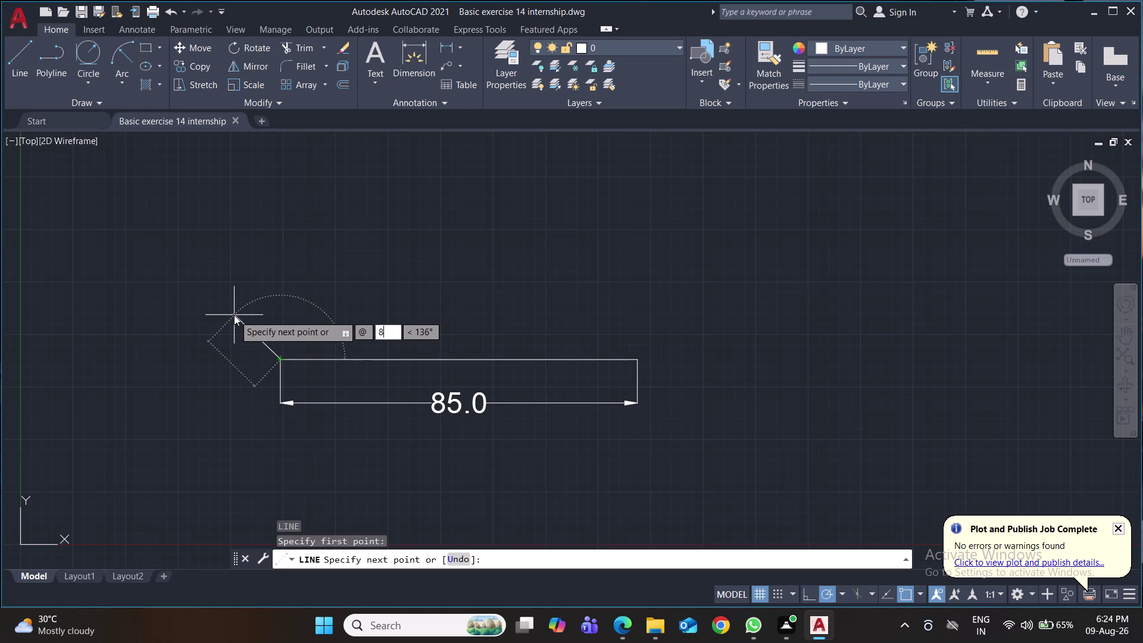
text(4)
key(Tab)
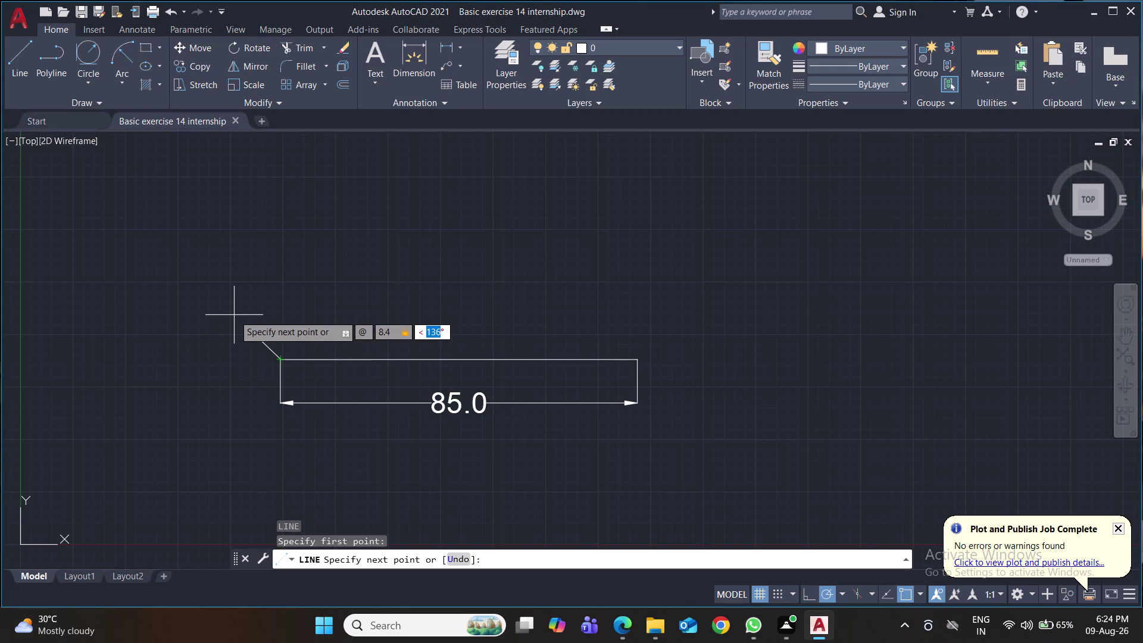
text(110)
key(Return)
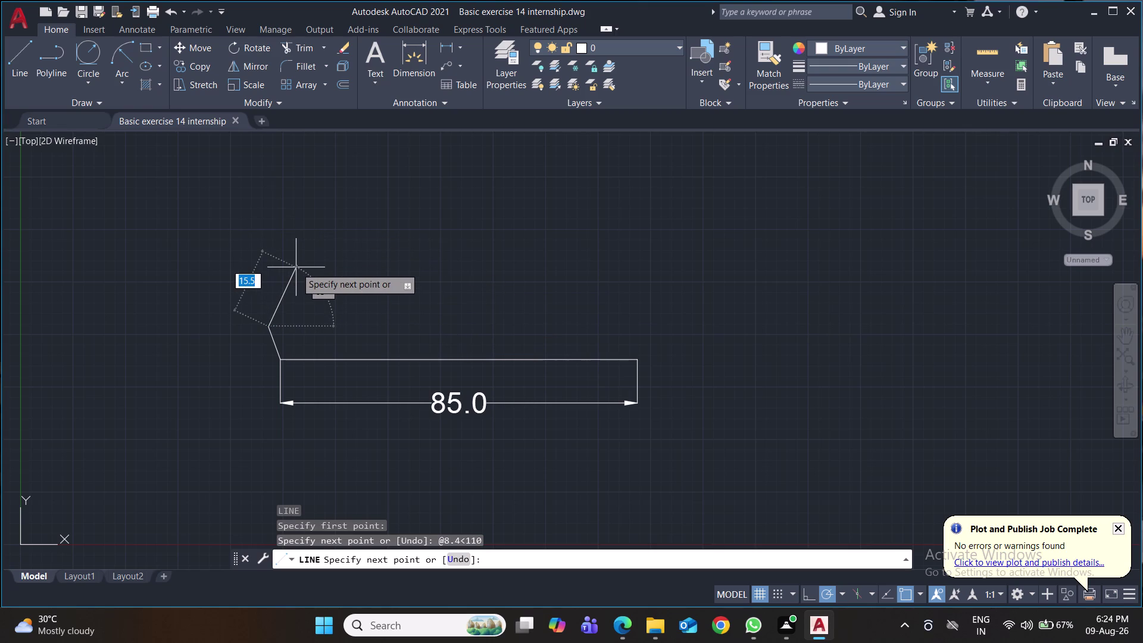
Undo it and redraw the slanted chamfer as 8.4 at 120°.
key(ctrl+z)
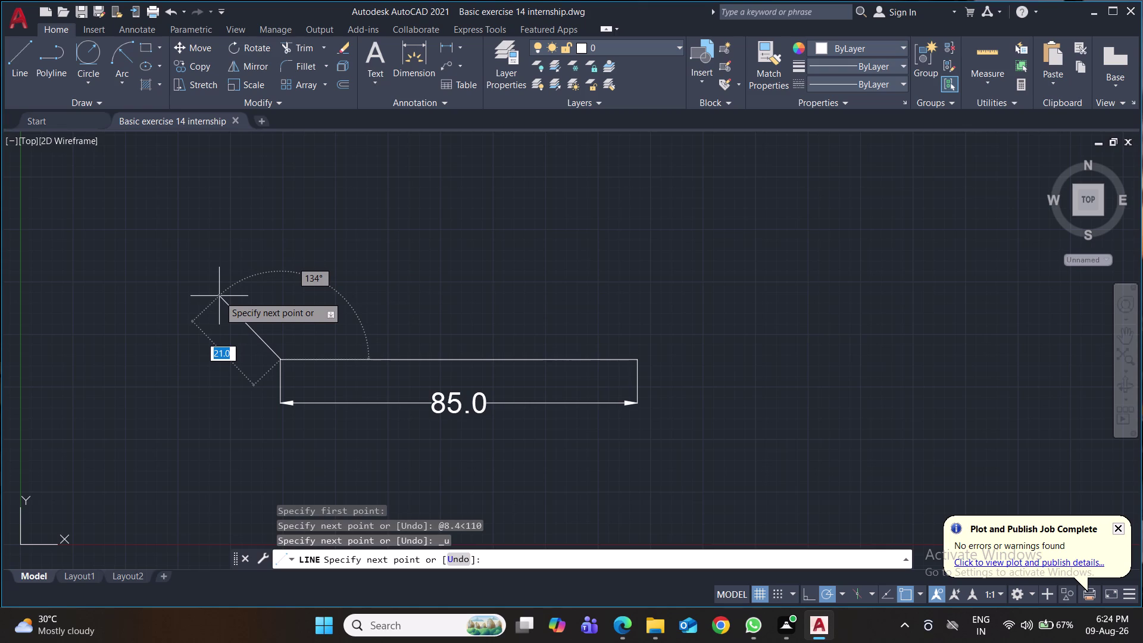
key(shift+at)
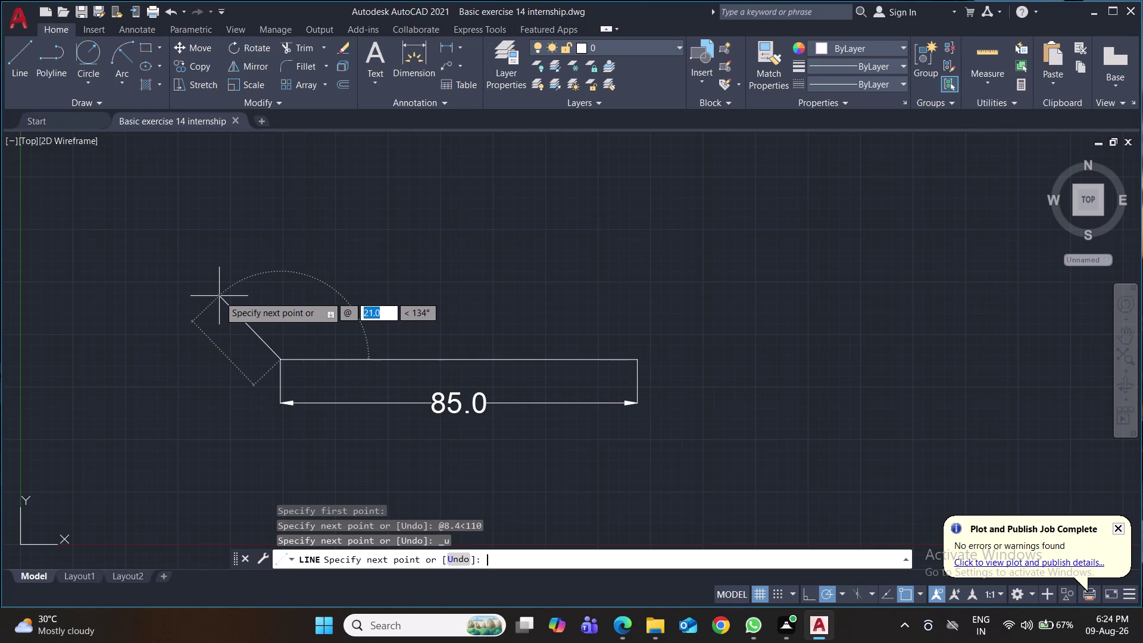
text(8.4)
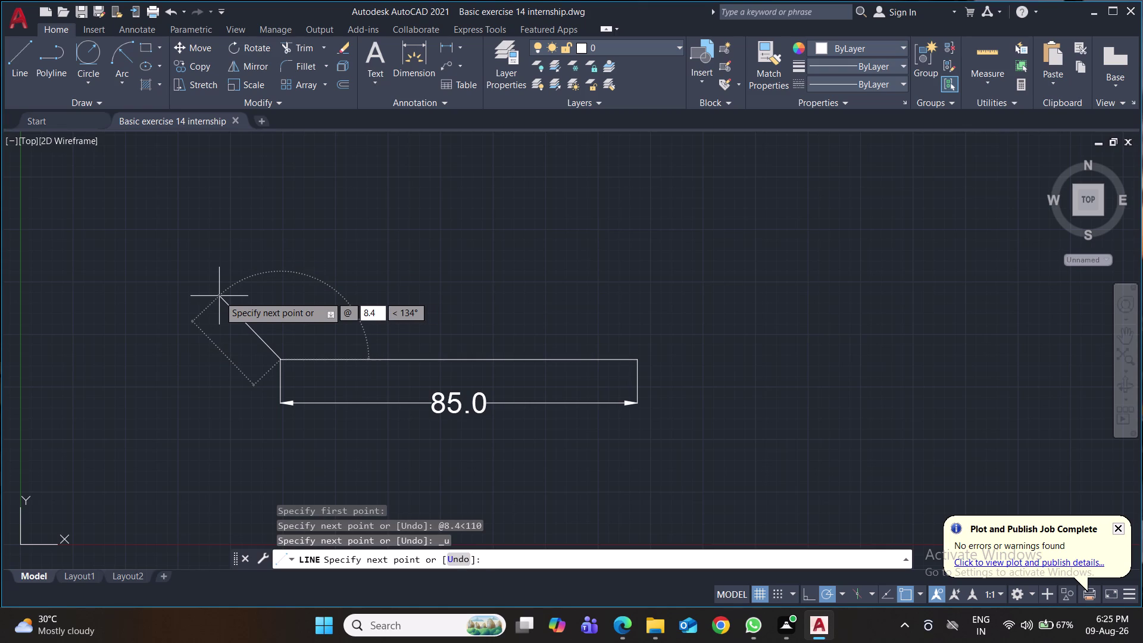
key(Tab)
text(120)
key(Return)
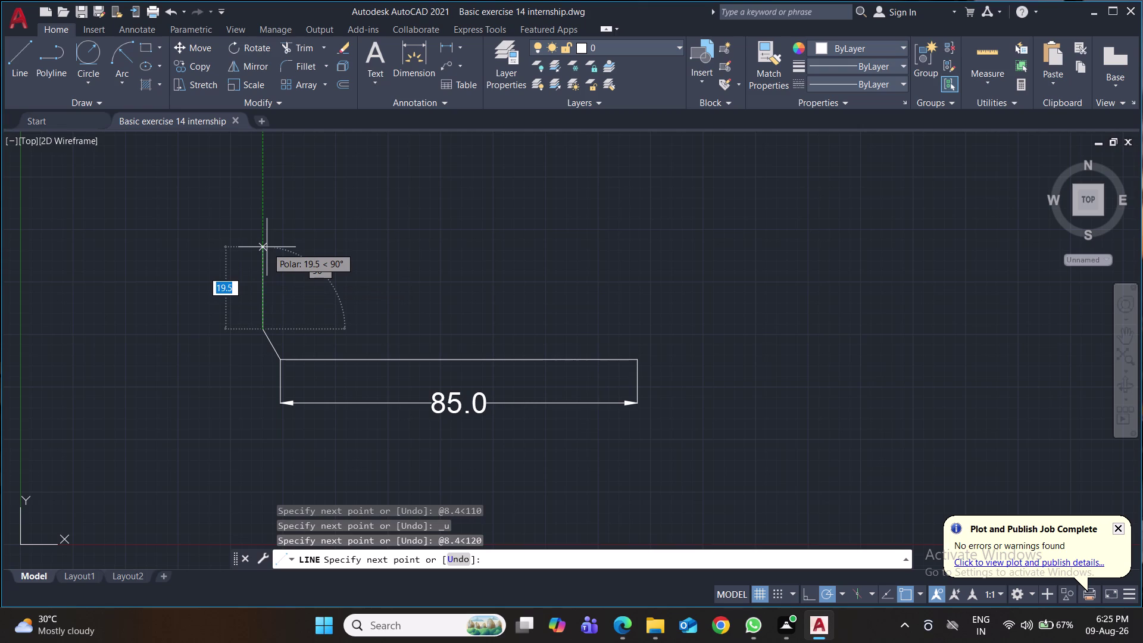
key(Escape)
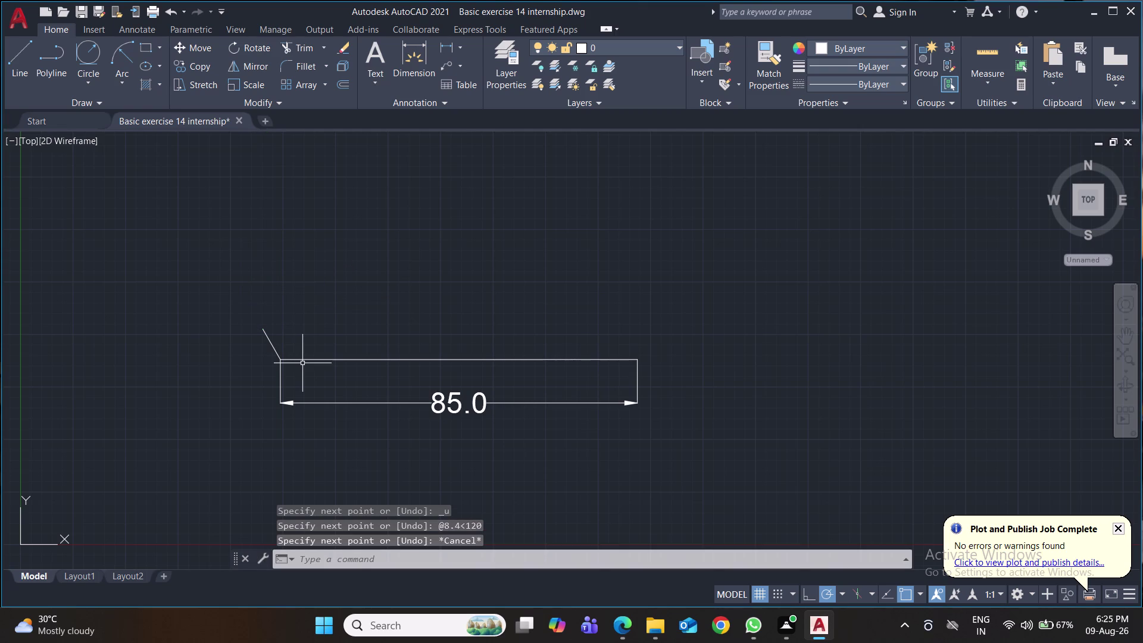
Draw a 19-unit vertical line from the base line's left end.
key(space)
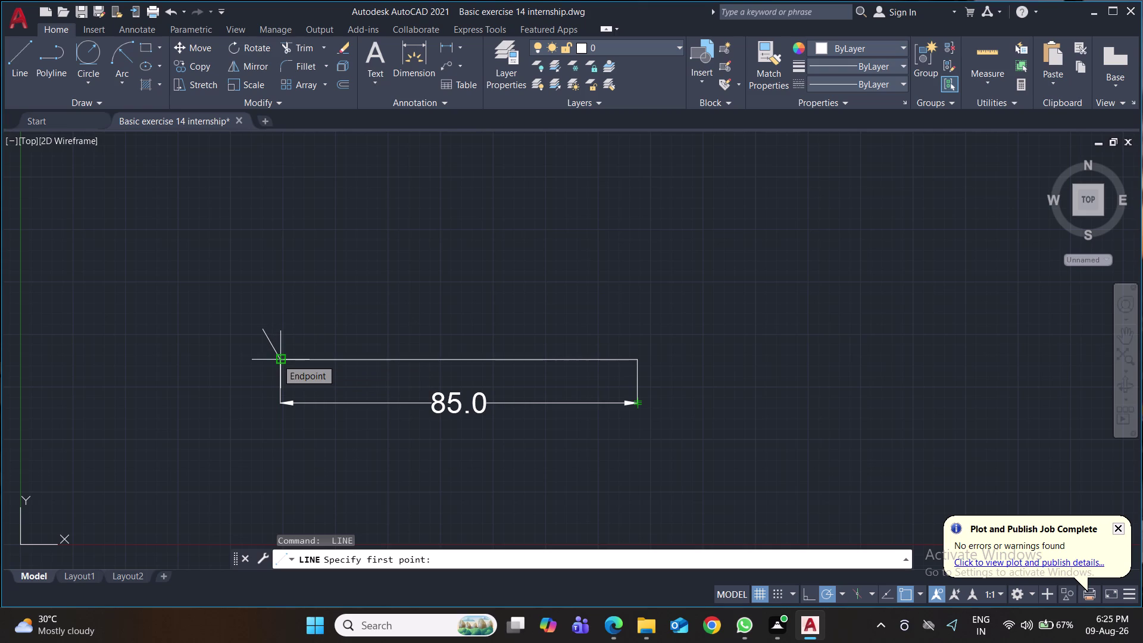
click(281, 359)
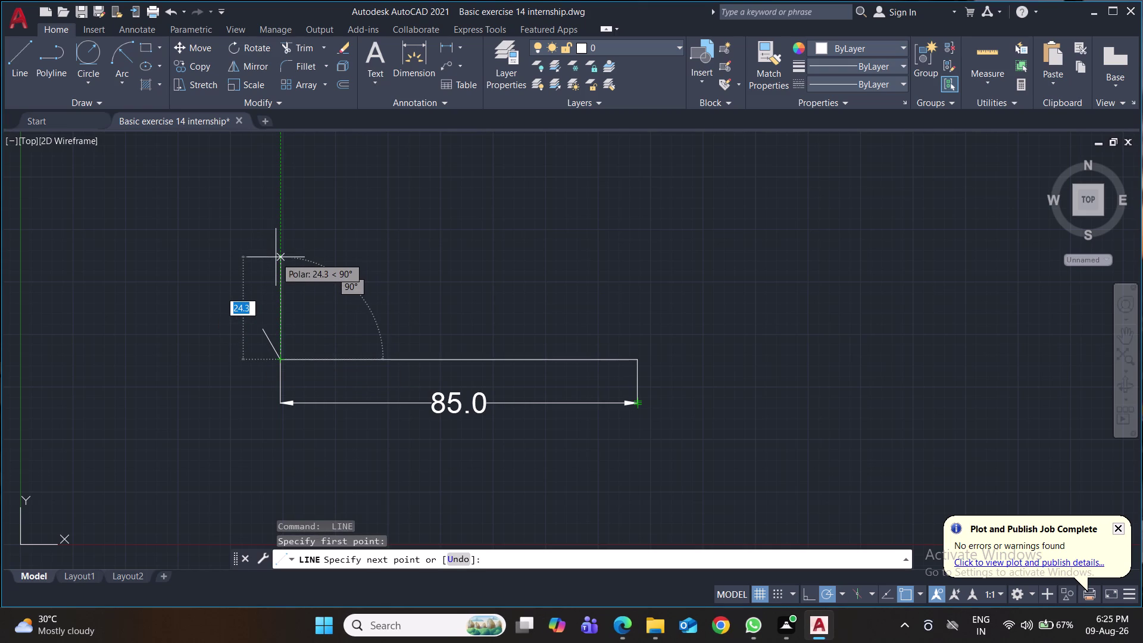
text(19)
key(Return)
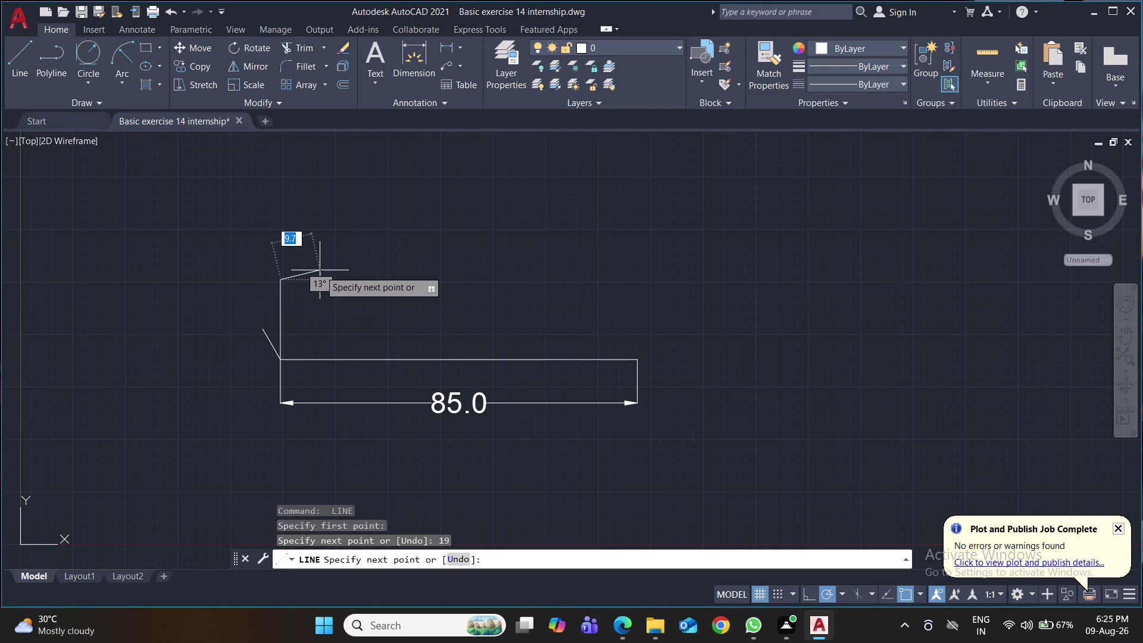
key(Return)
Add a vertical line above the chamfer's upper end and delete the misplaced vertical.
key(space)
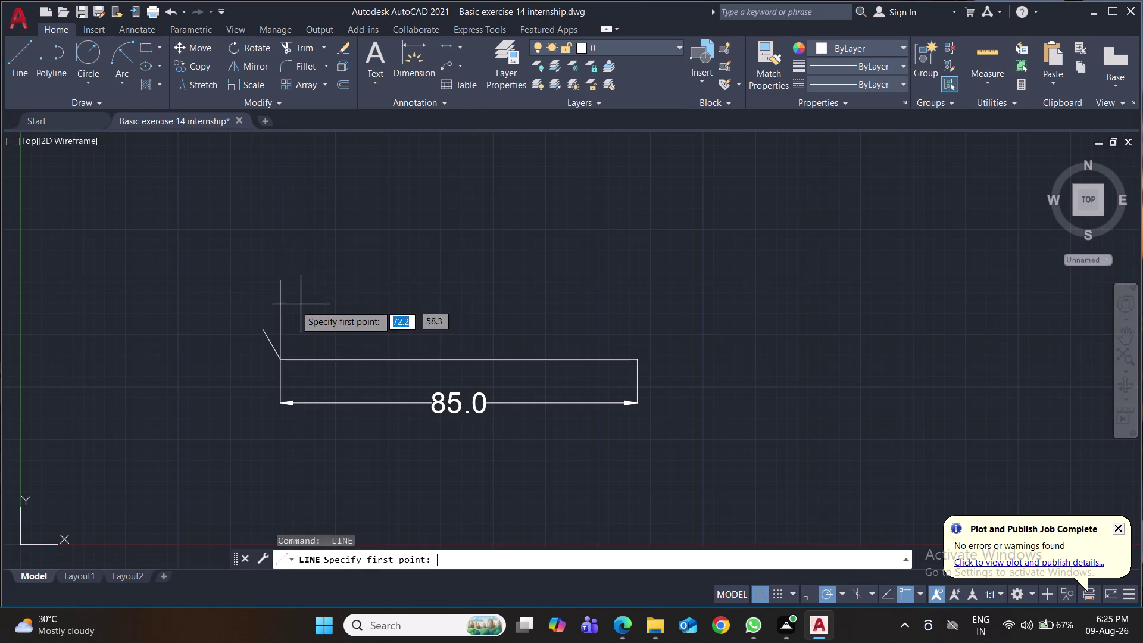
click(263, 325)
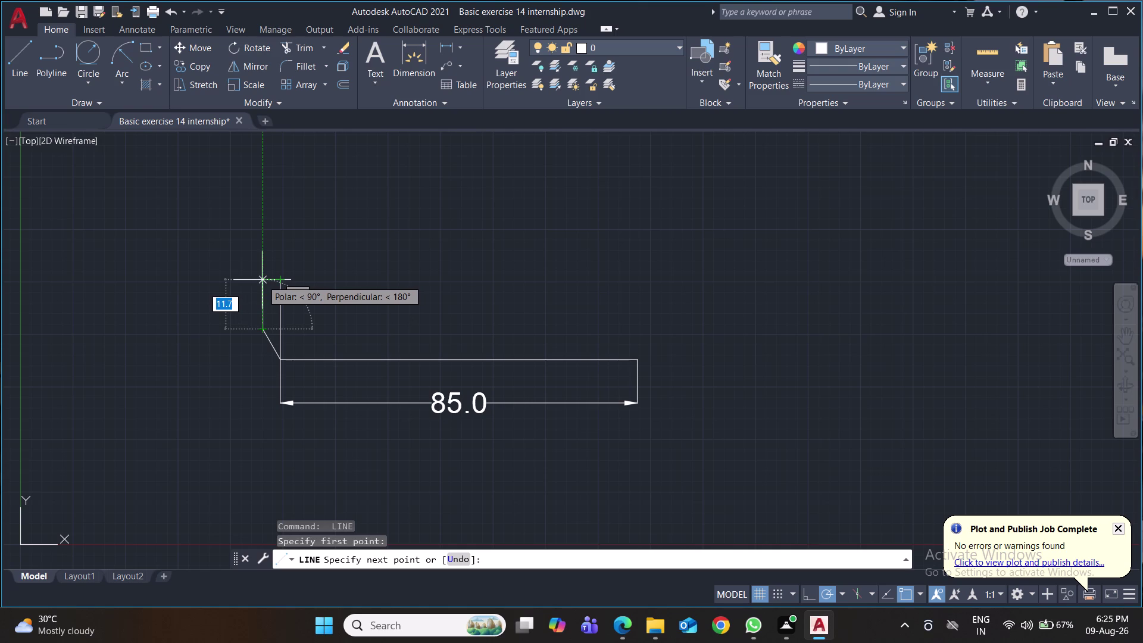
click(262, 279)
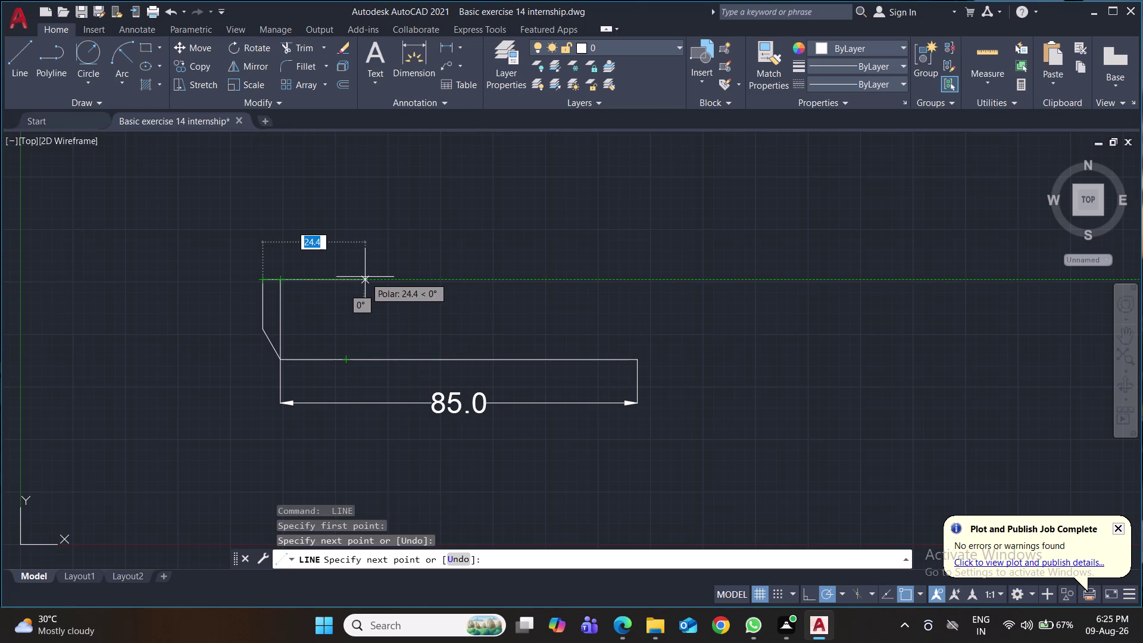
key(Return)
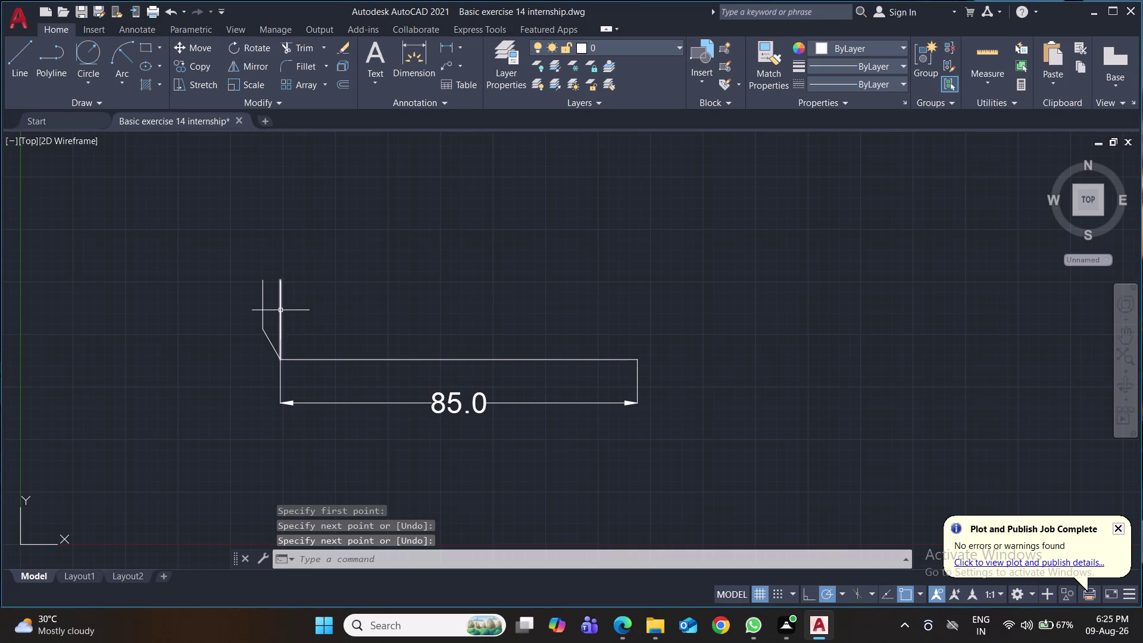
click(280, 310)
key(Delete)
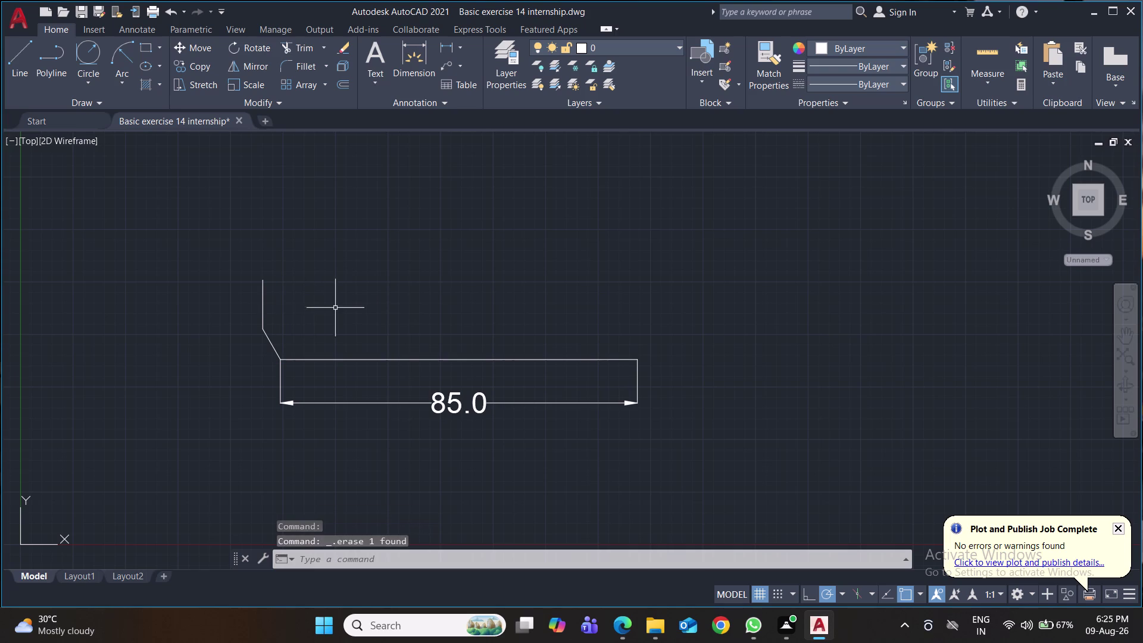
Delete the 85.0 dimension and draw an 8.4 chamfer at 45° from the base's right end.
click(446, 399)
key(Delete)
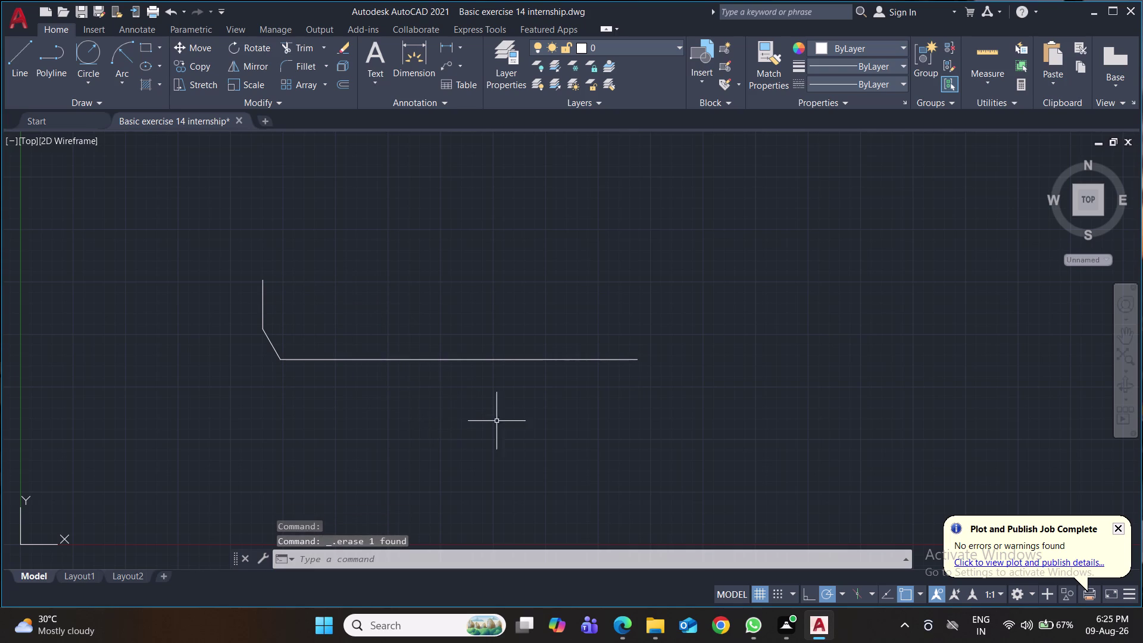
click(19, 52)
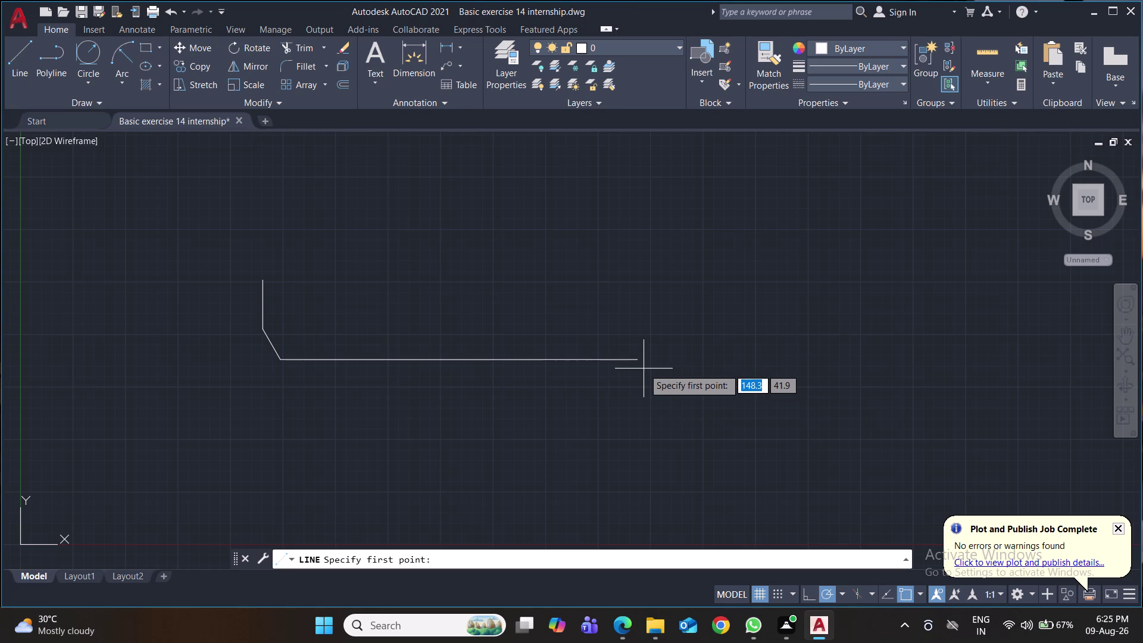
click(642, 362)
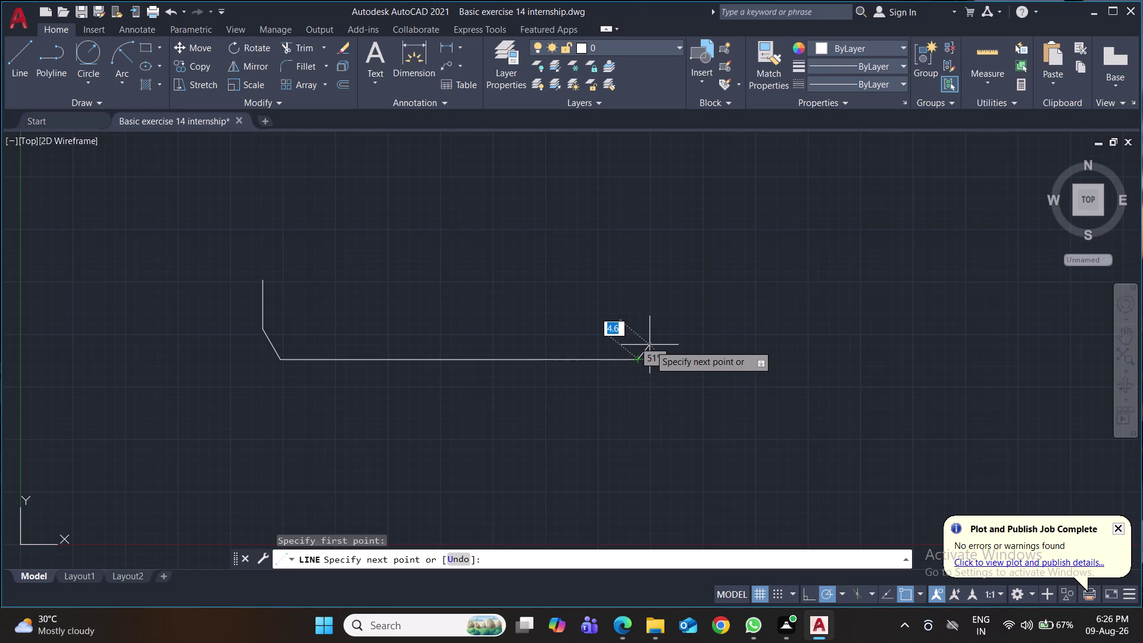
key(shift+at)
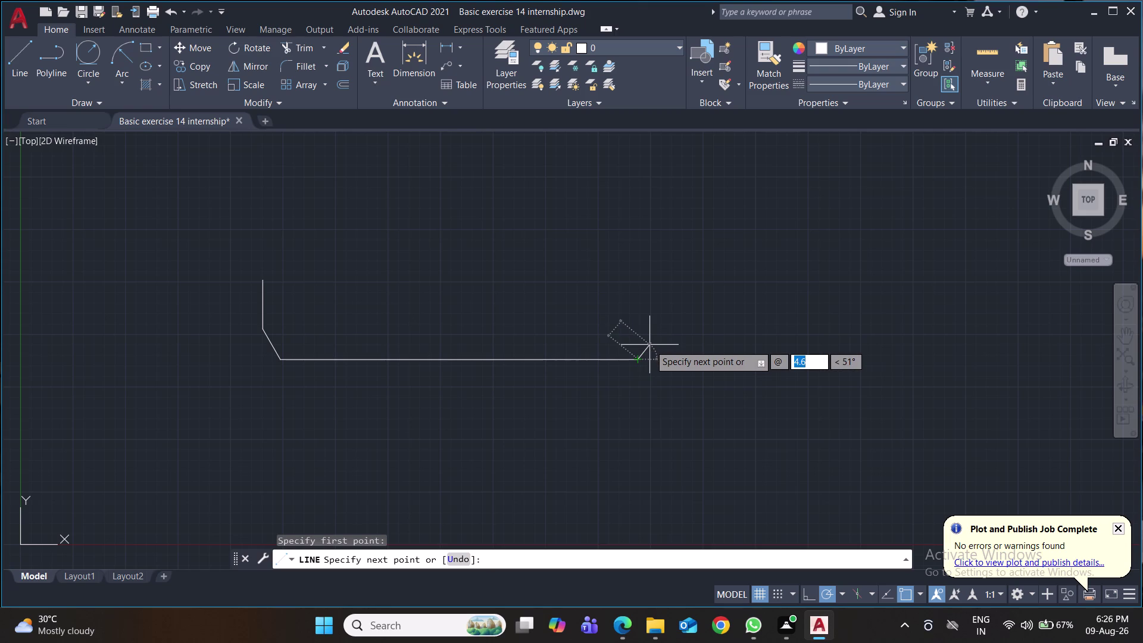
text(8.4)
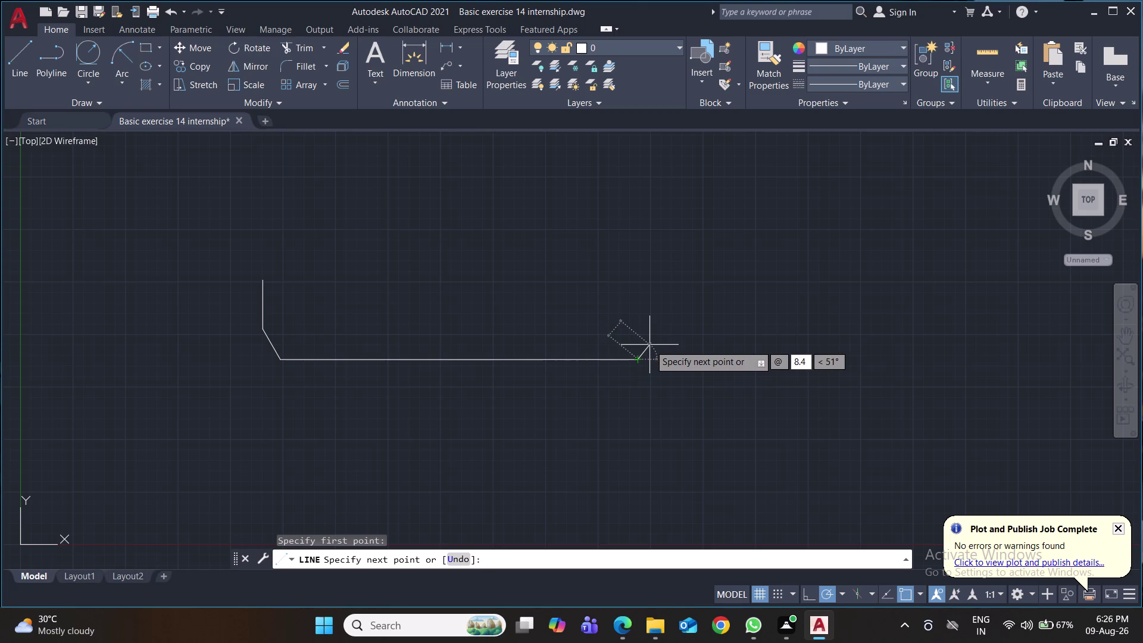
key(Tab)
text(45)
key(Return)
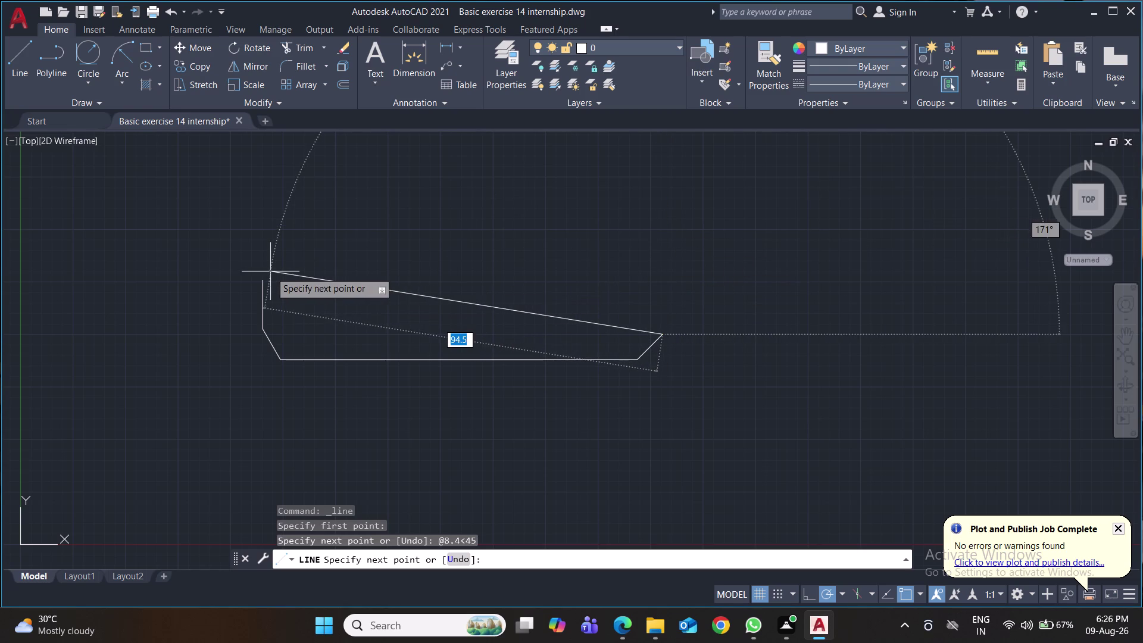
Add a vertical segment above the right chamfer, then delete it.
click(668, 286)
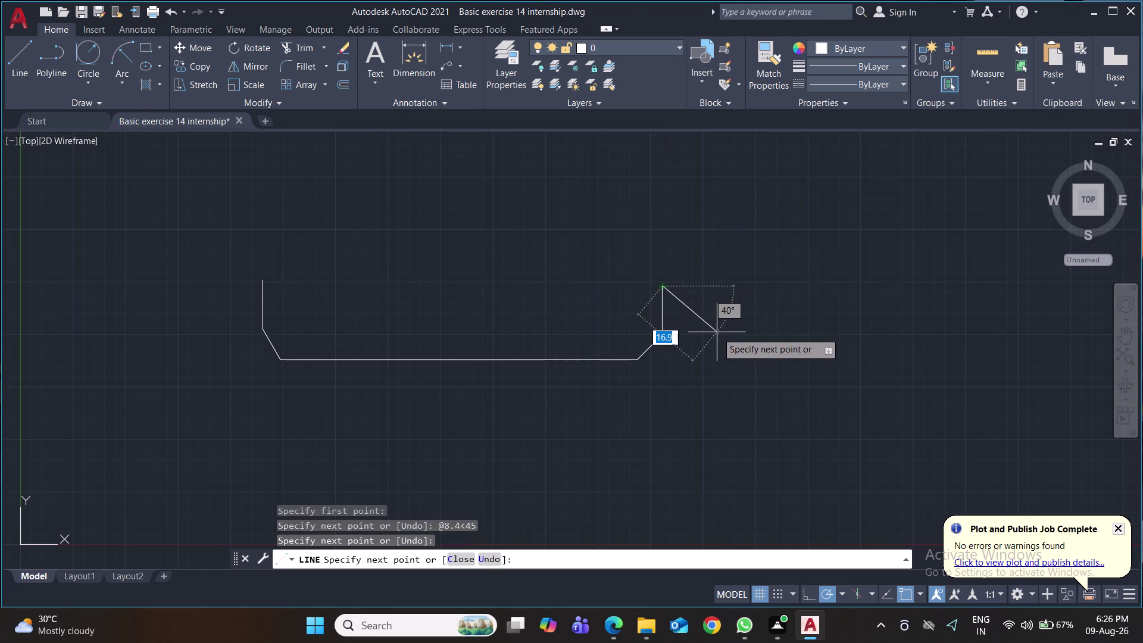
key(Escape)
click(661, 312)
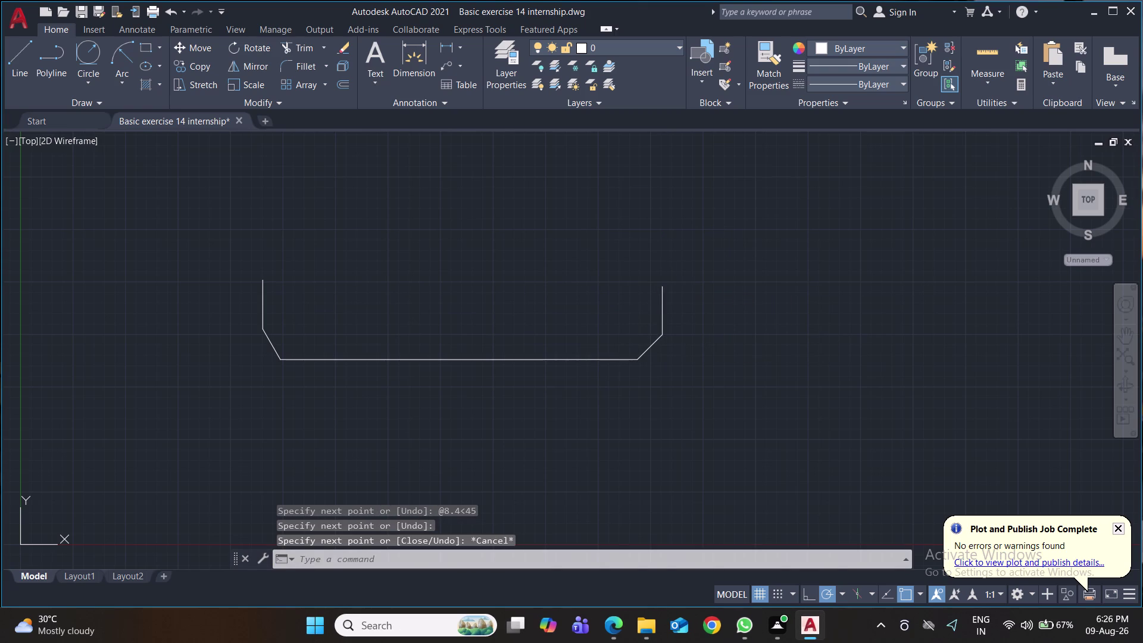
key(Delete)
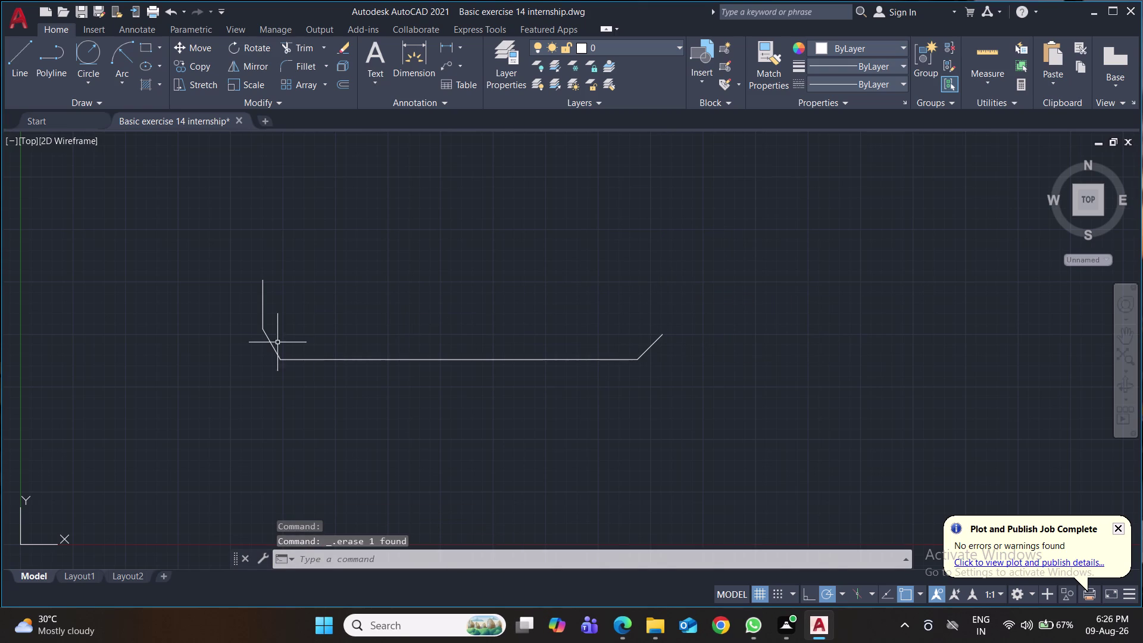
Delete the left chamfer and left vertical lines.
click(271, 341)
click(260, 312)
click(262, 311)
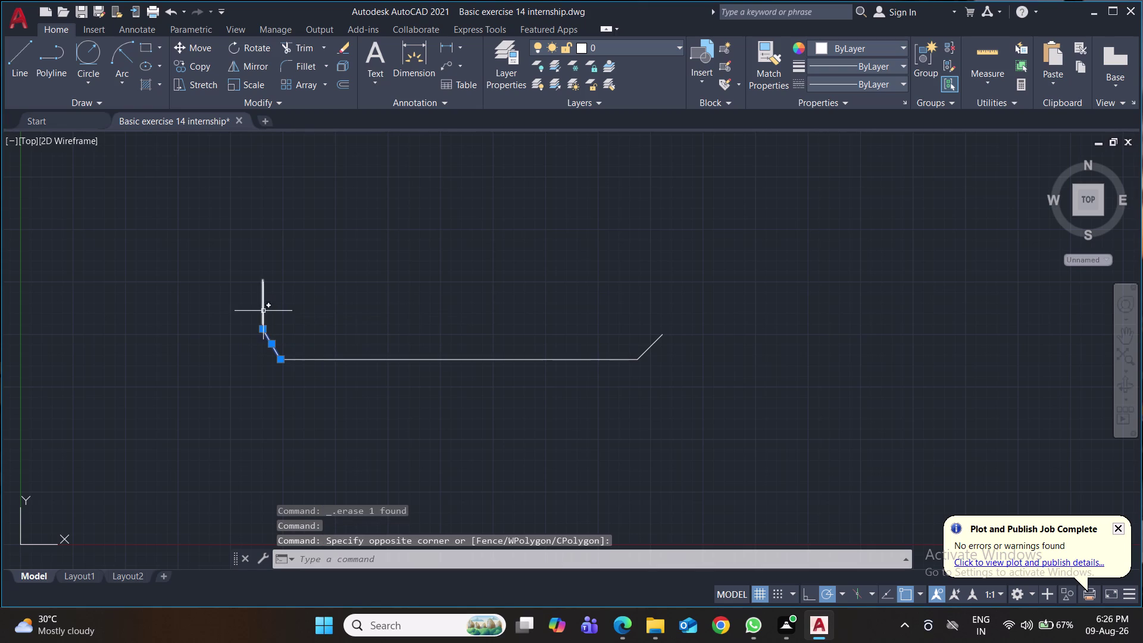
click(264, 302)
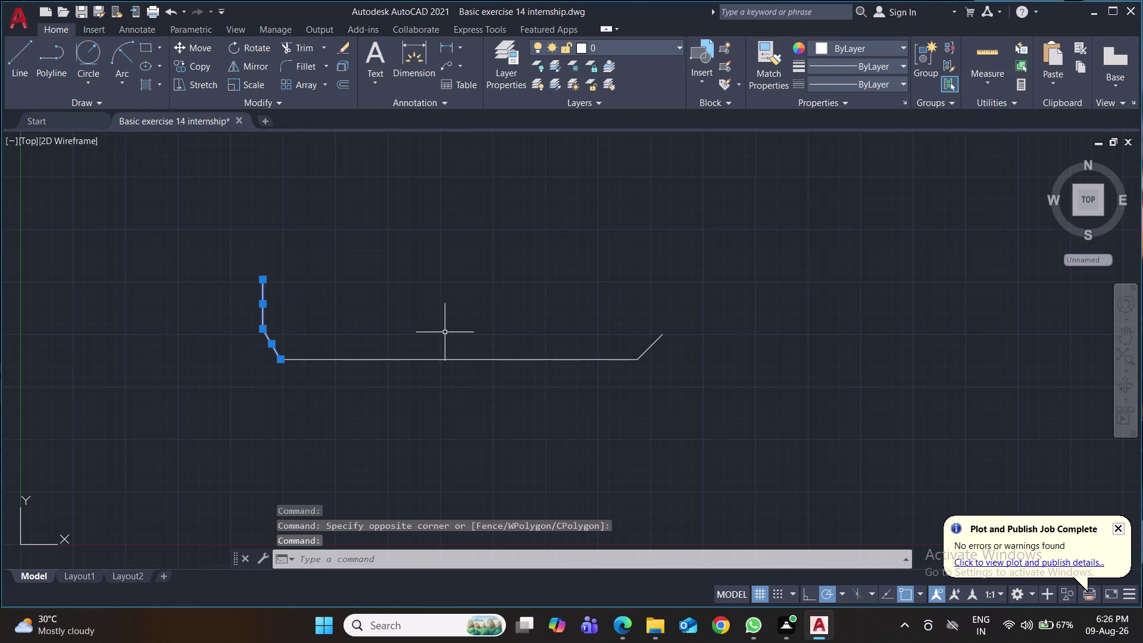
key(Delete)
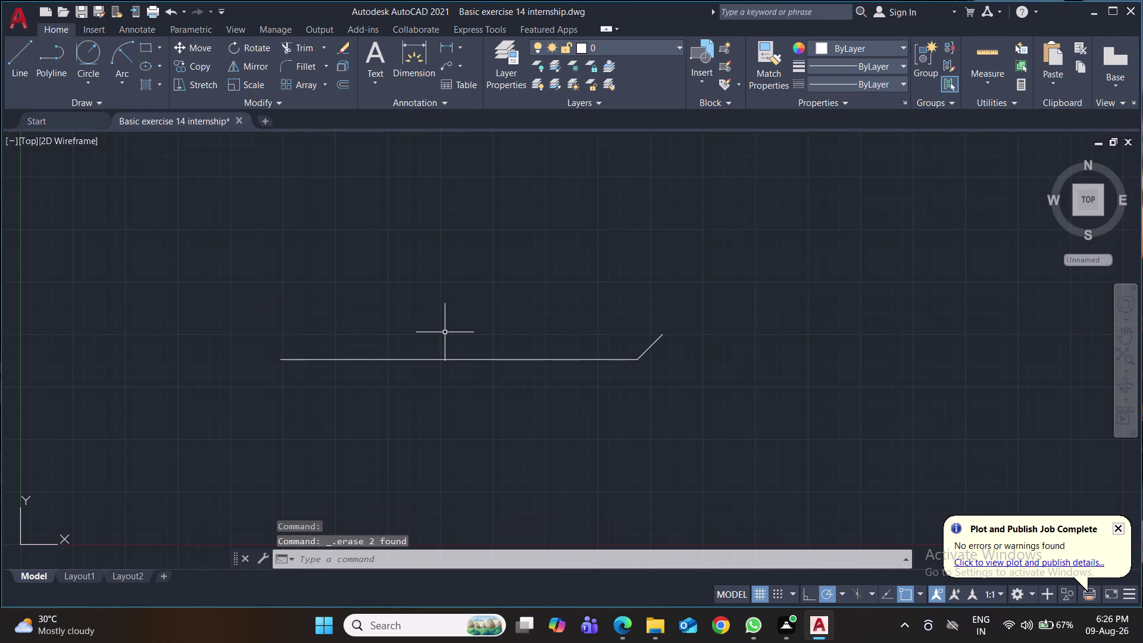
key(l)
key(Return)
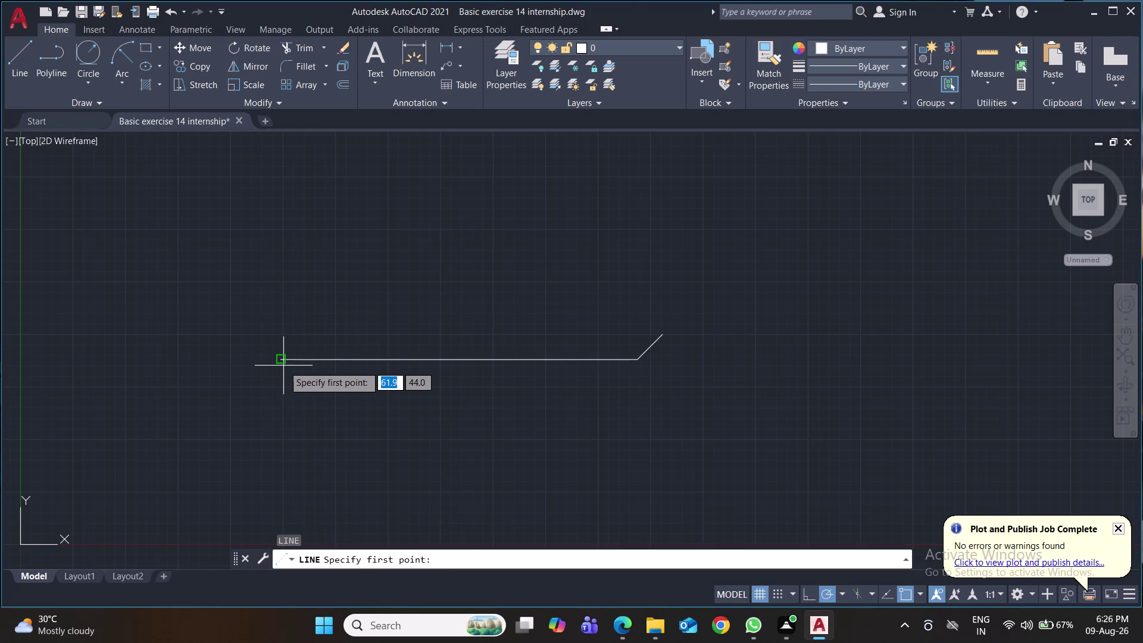
Draw an 8.4 chamfer at 135° from the base line's left end.
click(282, 359)
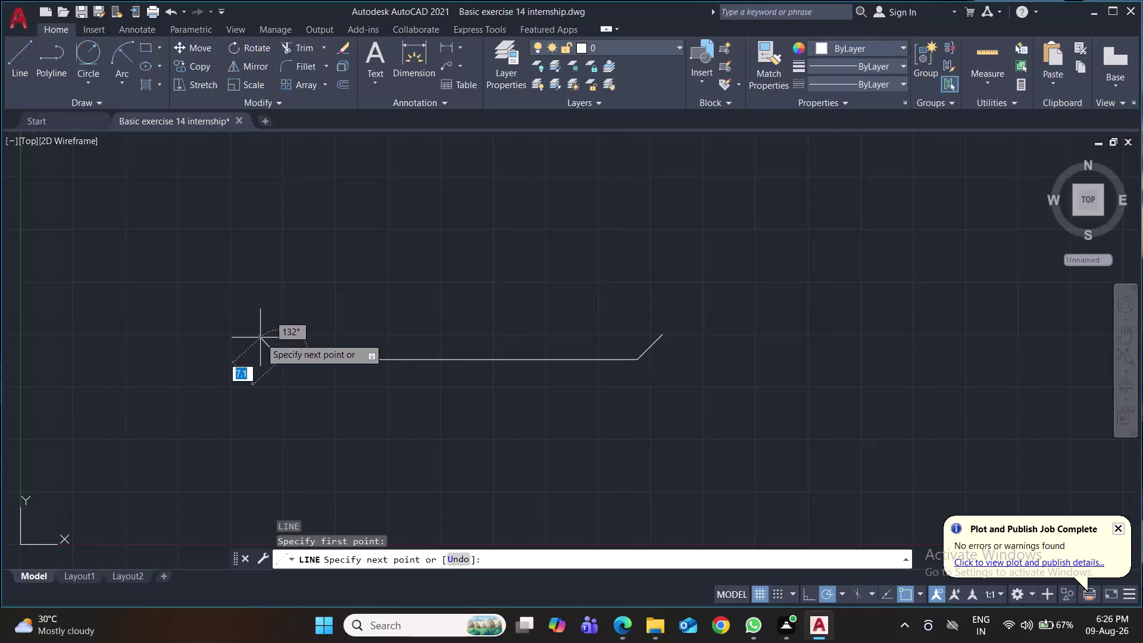
key(shift+at)
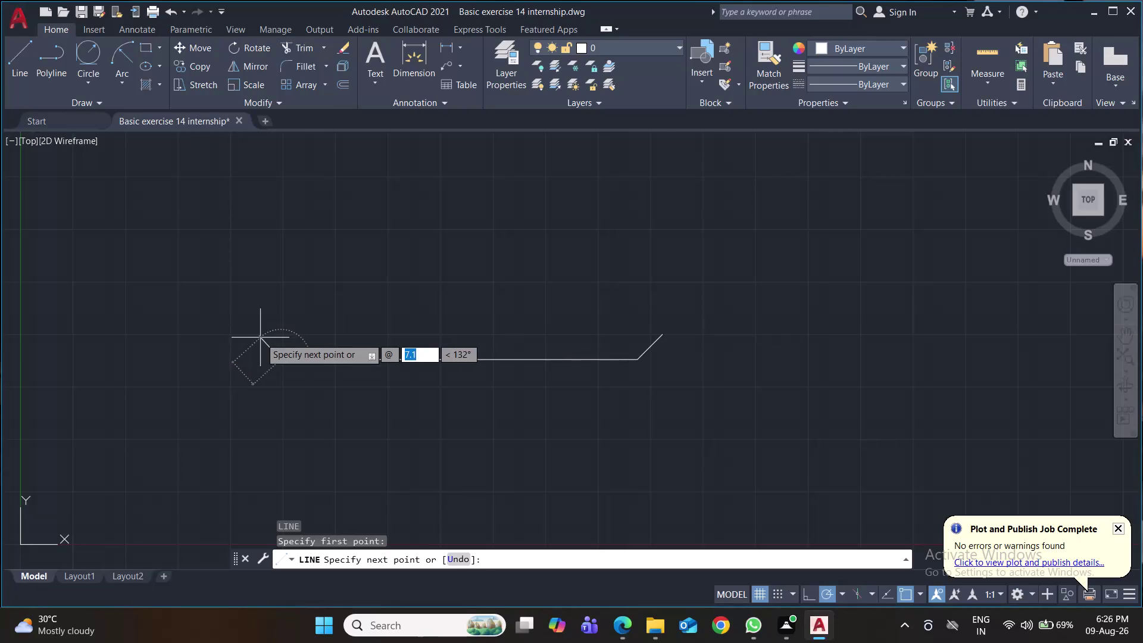
text(8.)
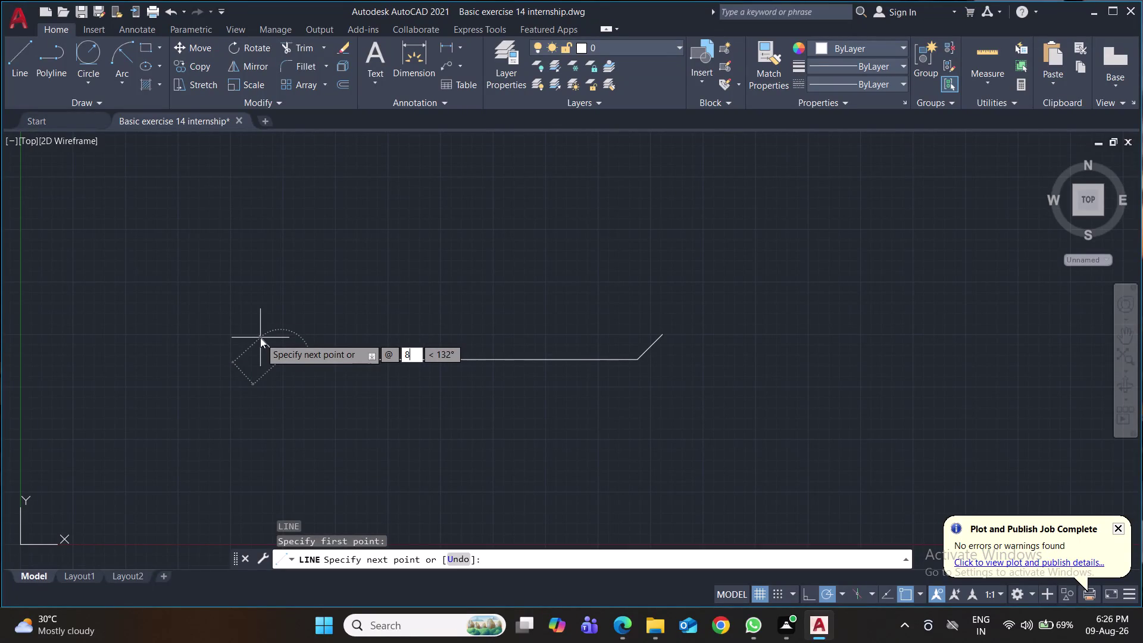
text(4)
key(Tab)
text(135)
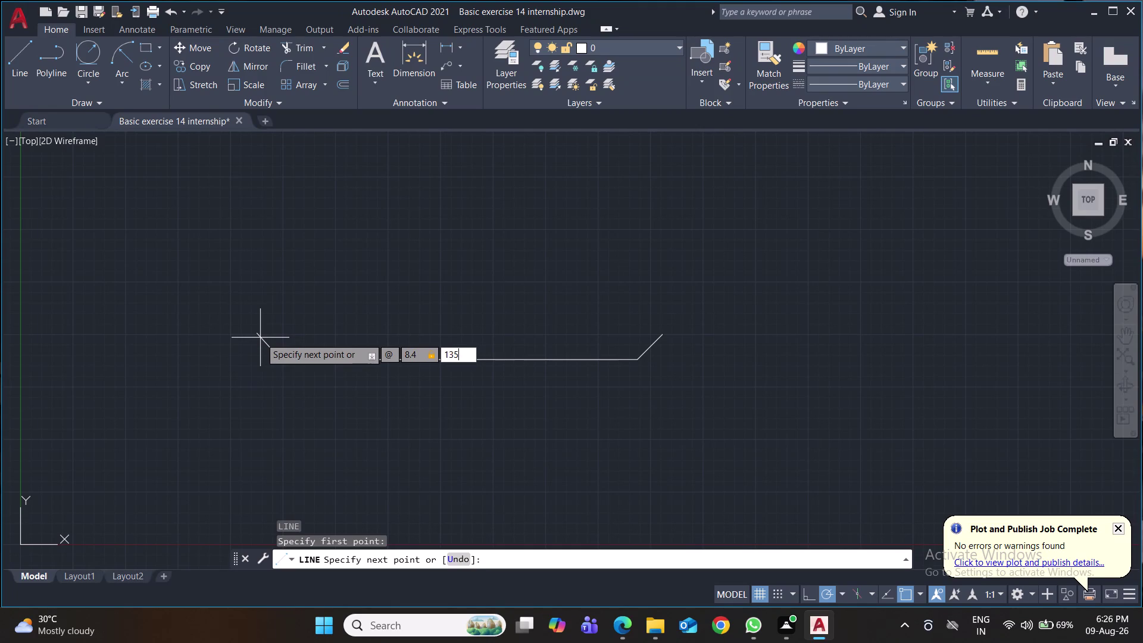
key(Return)
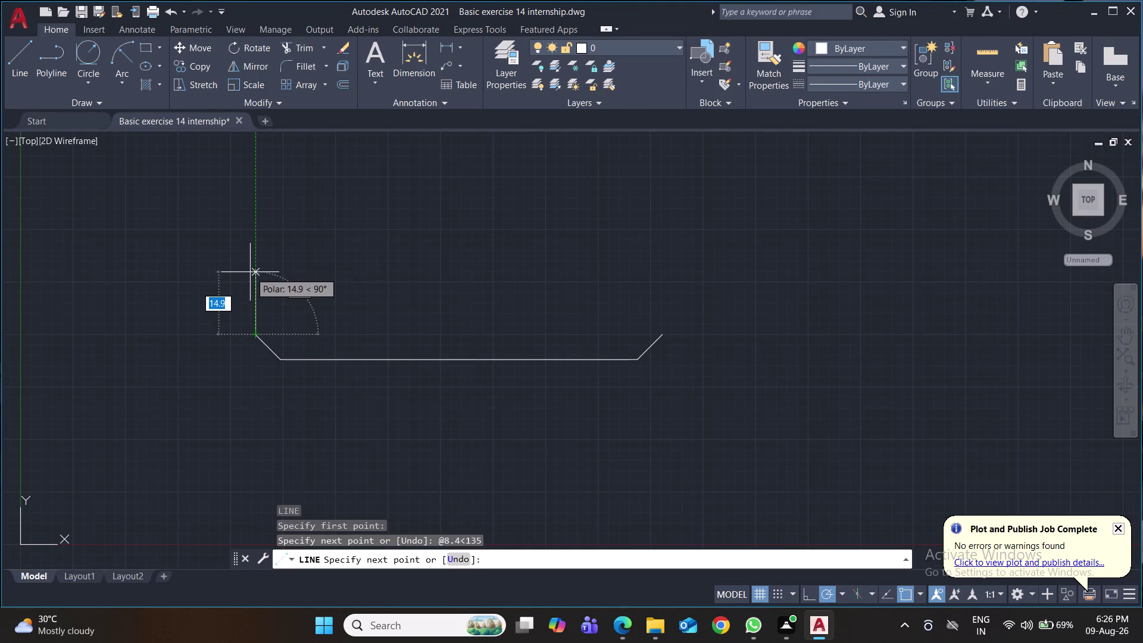
key(Escape)
Draw a 19-unit vertical line rising from the base line's left end.
key(l)
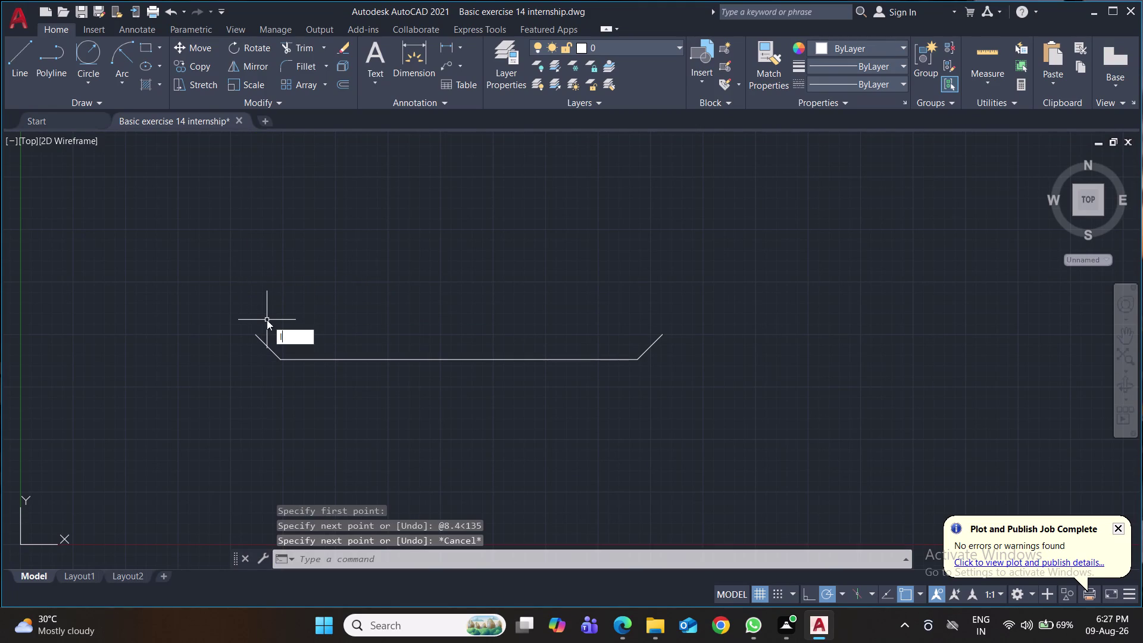
key(Return)
click(282, 363)
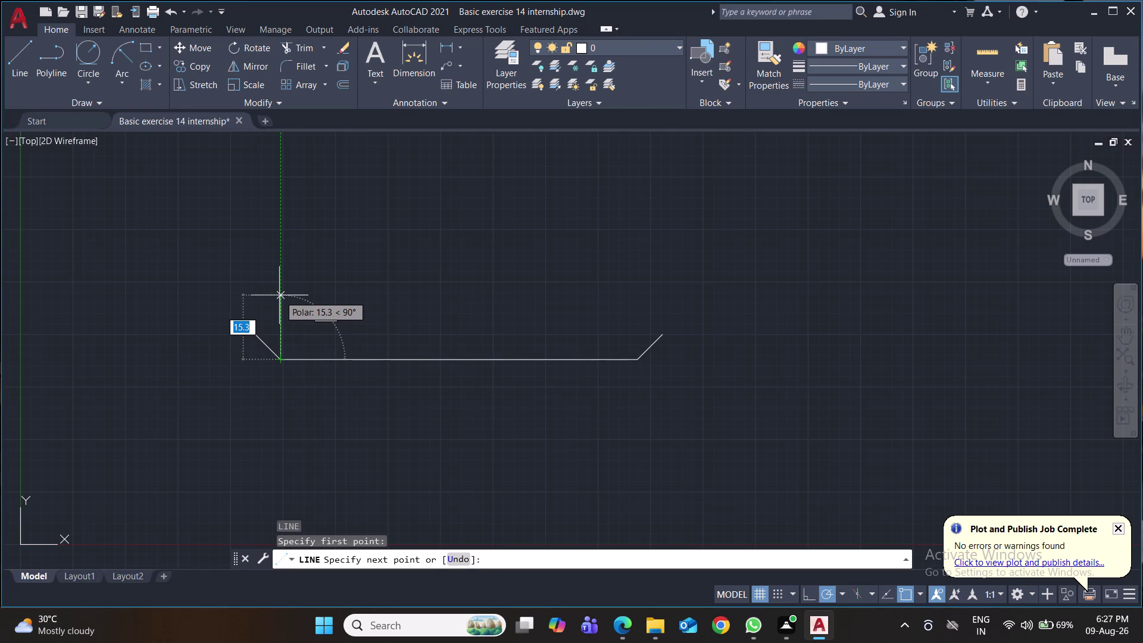
text(19)
key(Return)
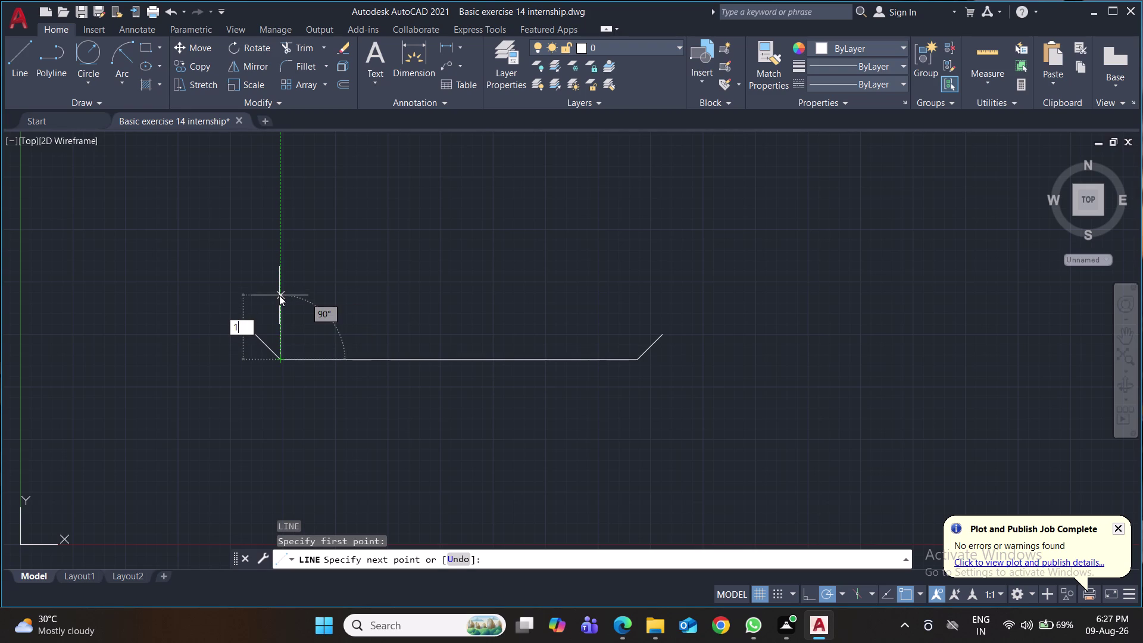
key(Return)
key(space)
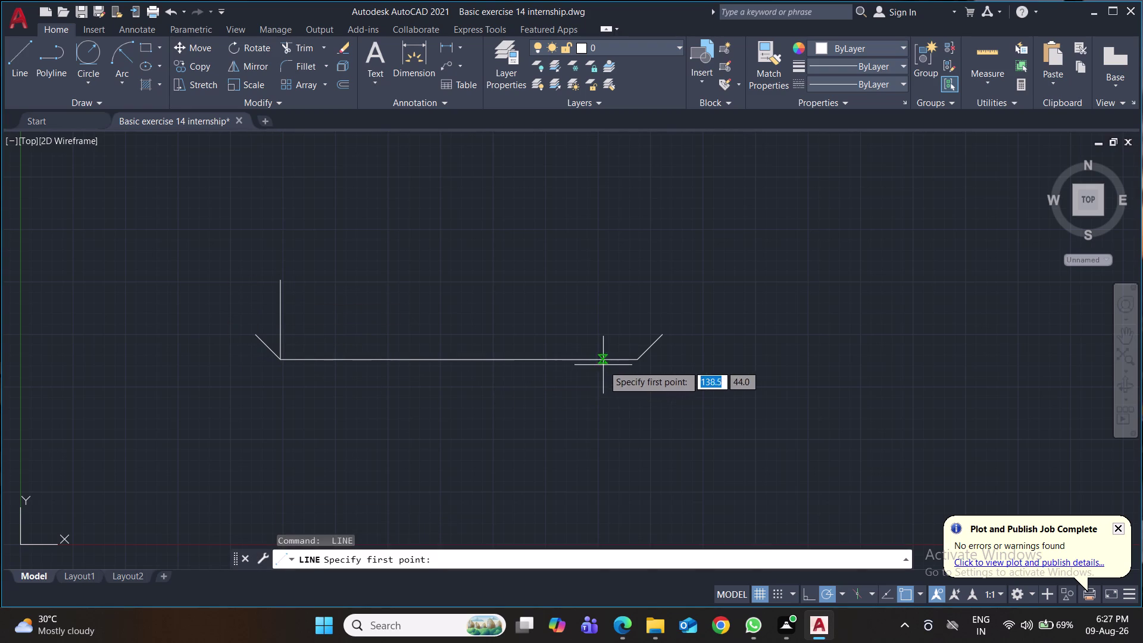
Draw a 19-long vertical line up from the base's right end.
click(636, 358)
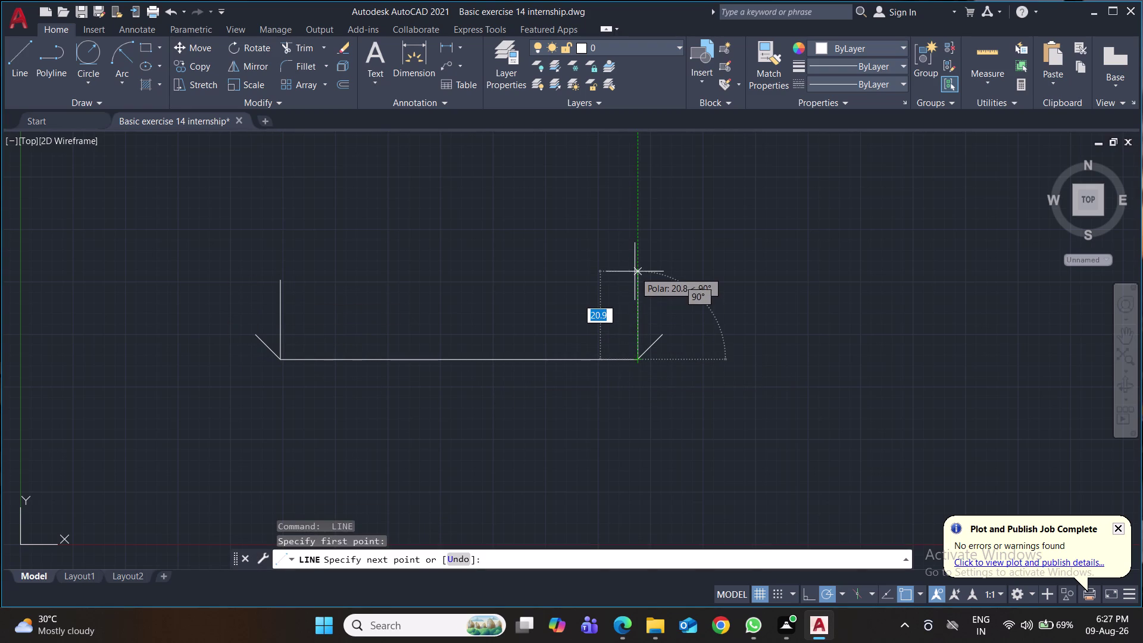
text(19)
key(Return)
key(Return)
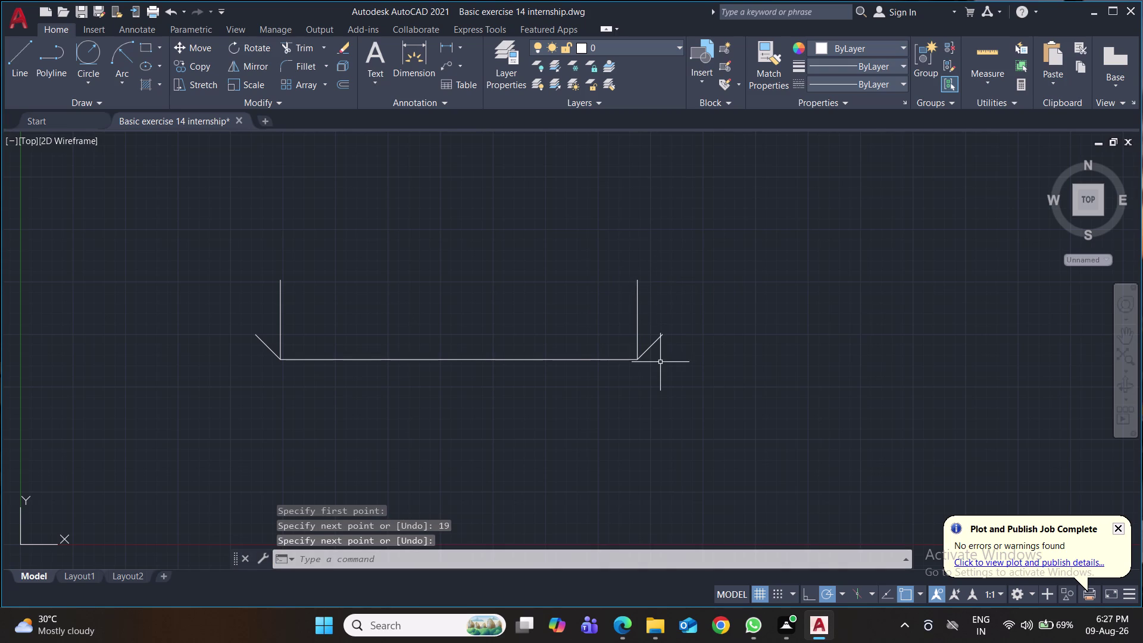
Draw a short ledge to the right from the new vertical's top.
key(space)
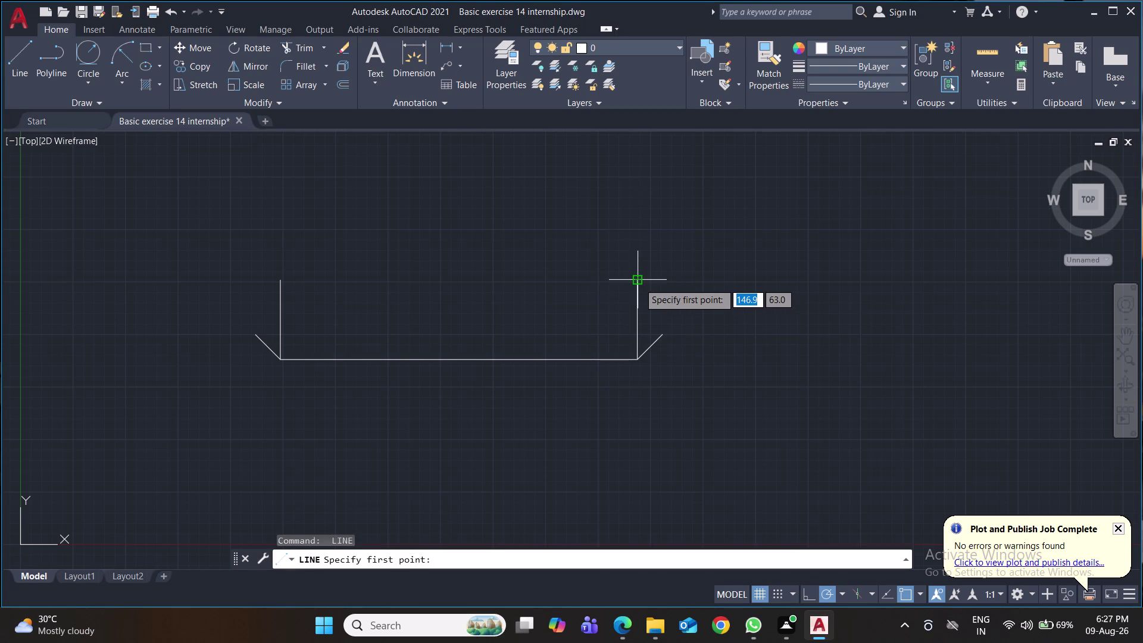
click(639, 283)
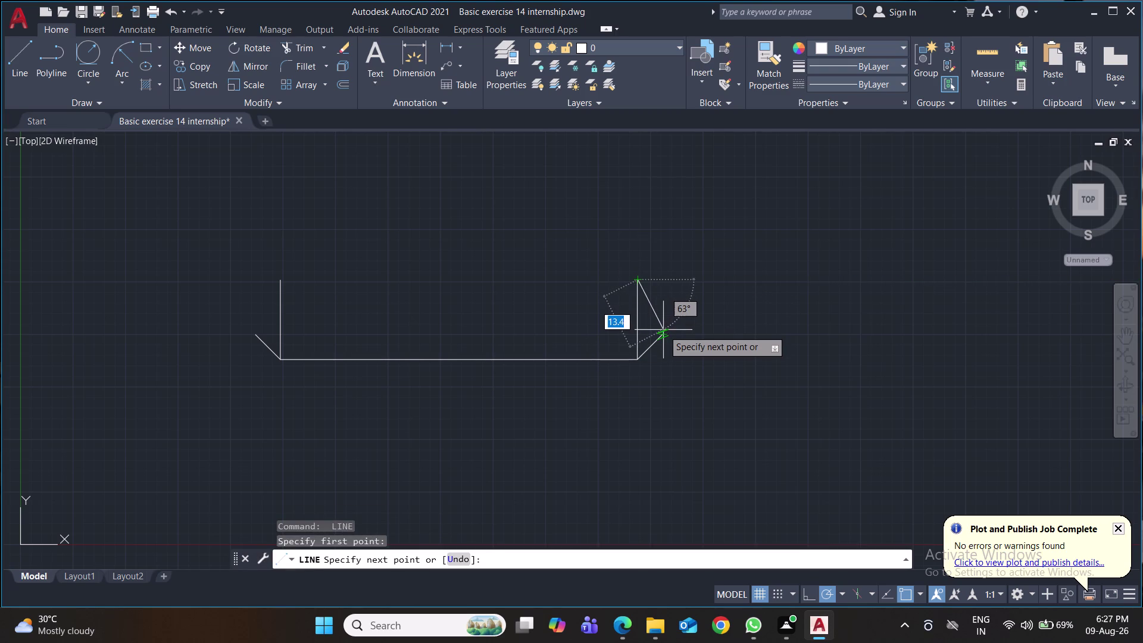
click(664, 279)
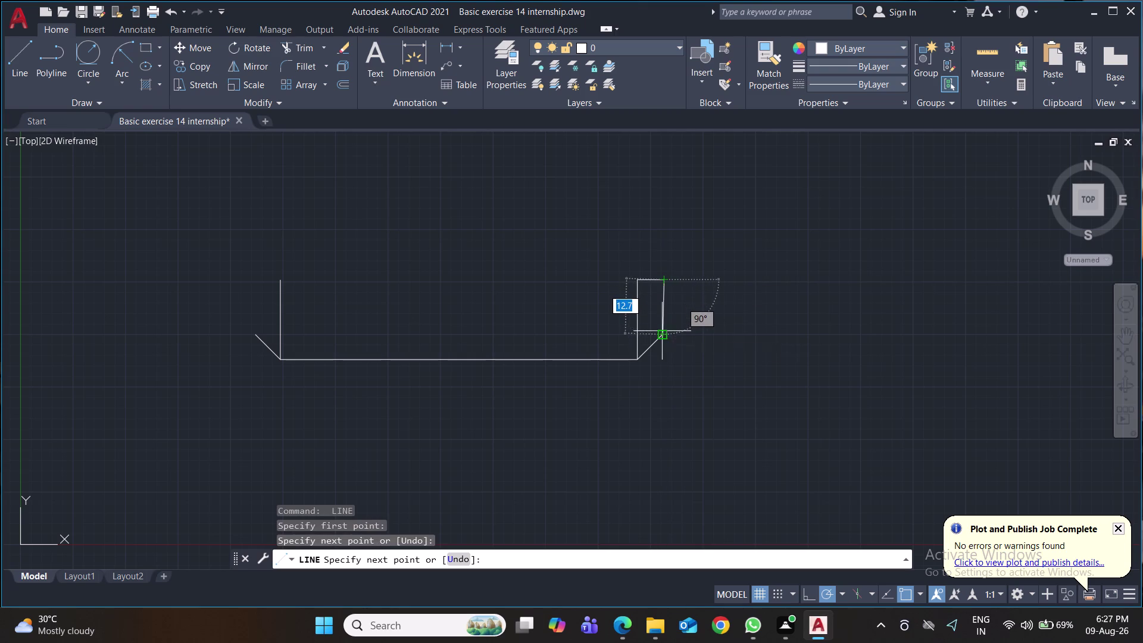
key(Return)
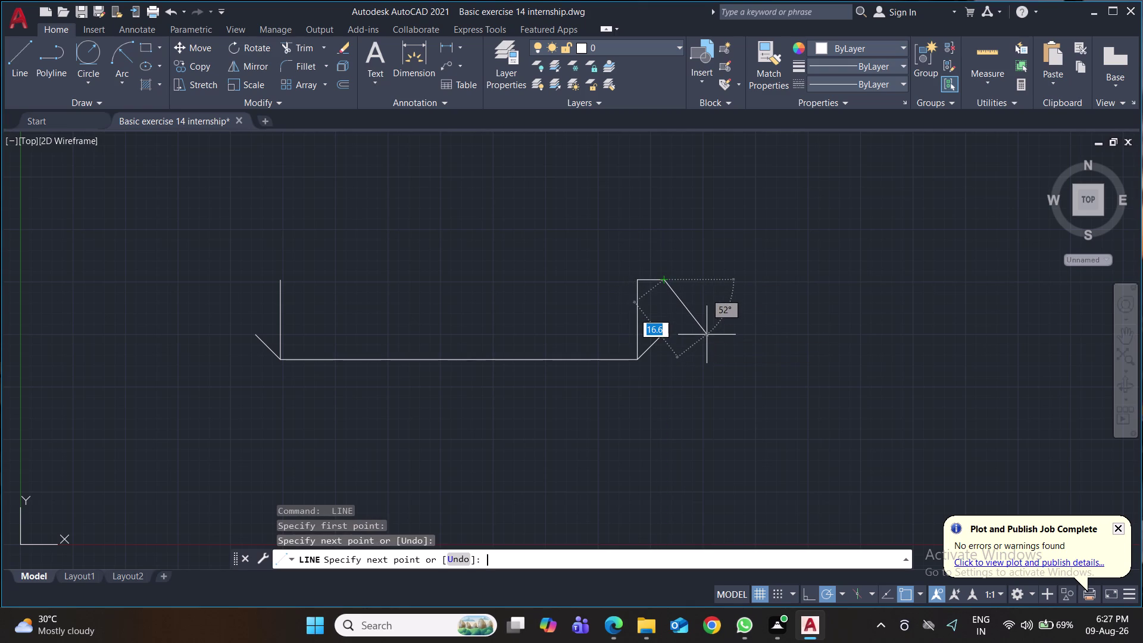
Draw a short upright rising from the top of the right chamfer.
key(space)
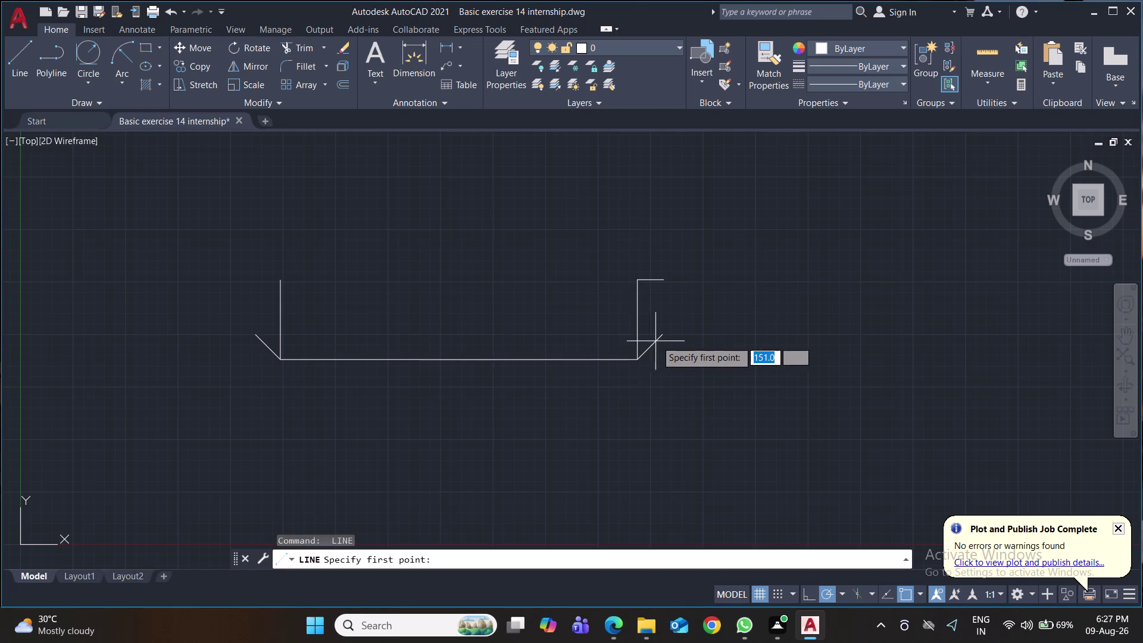
click(658, 339)
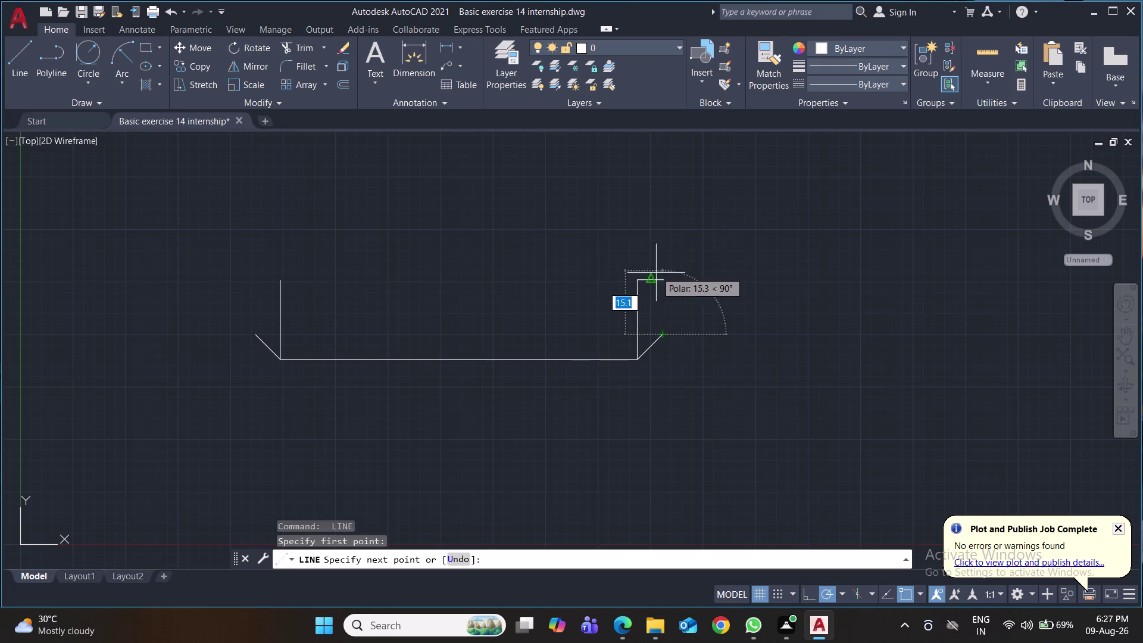
click(657, 300)
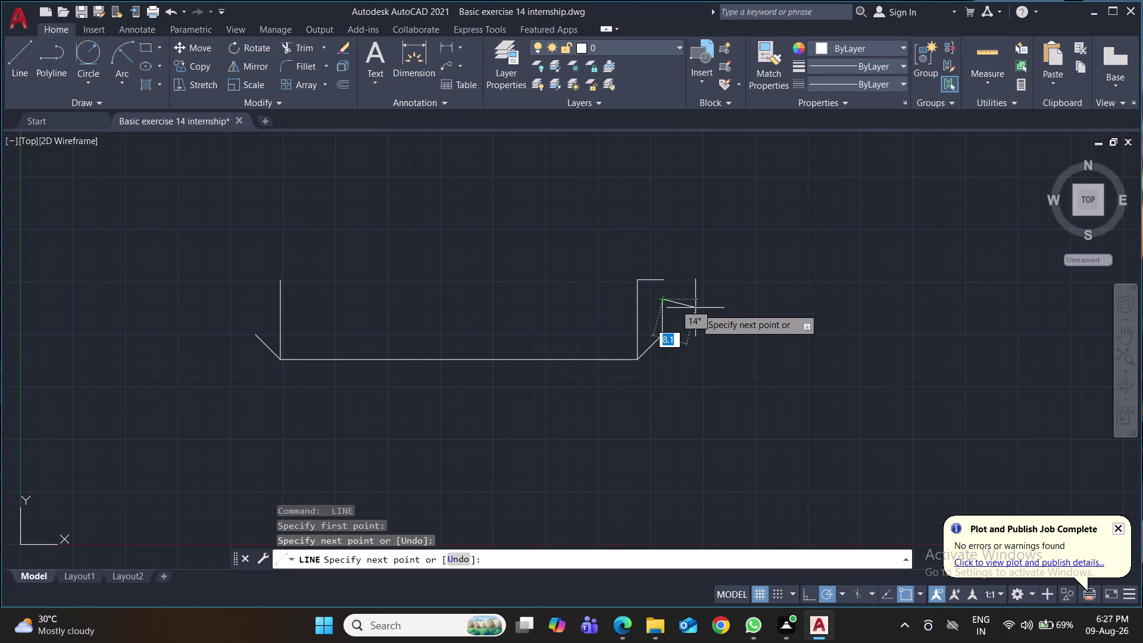
key(Return)
text(ex)
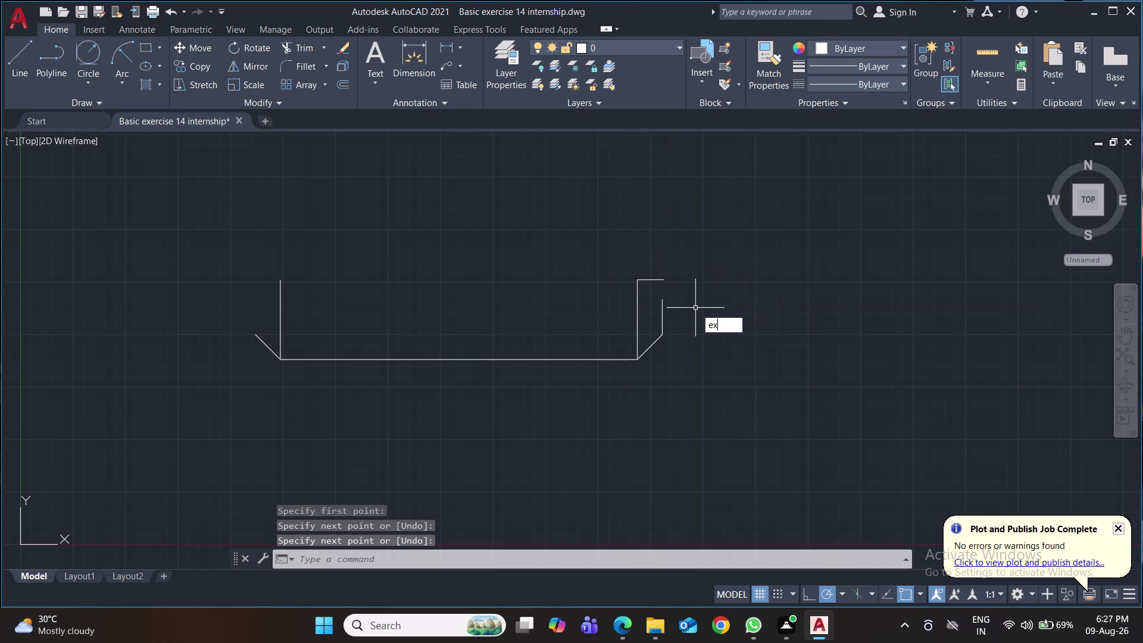
key(Return)
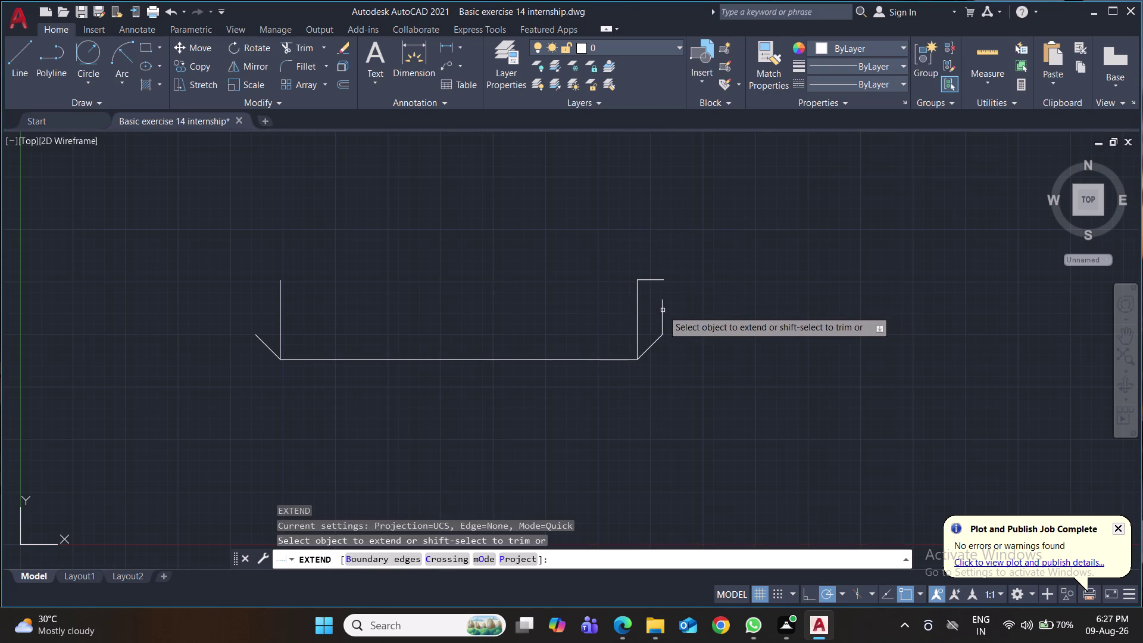
click(663, 310)
scroll(up, 3)
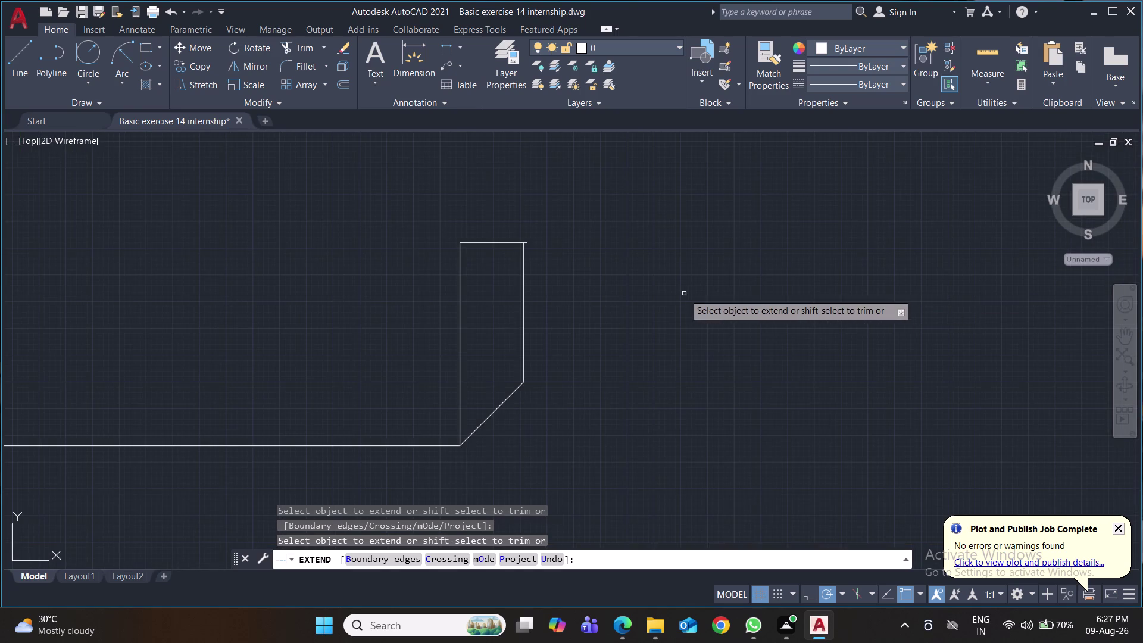
scroll(up, 3)
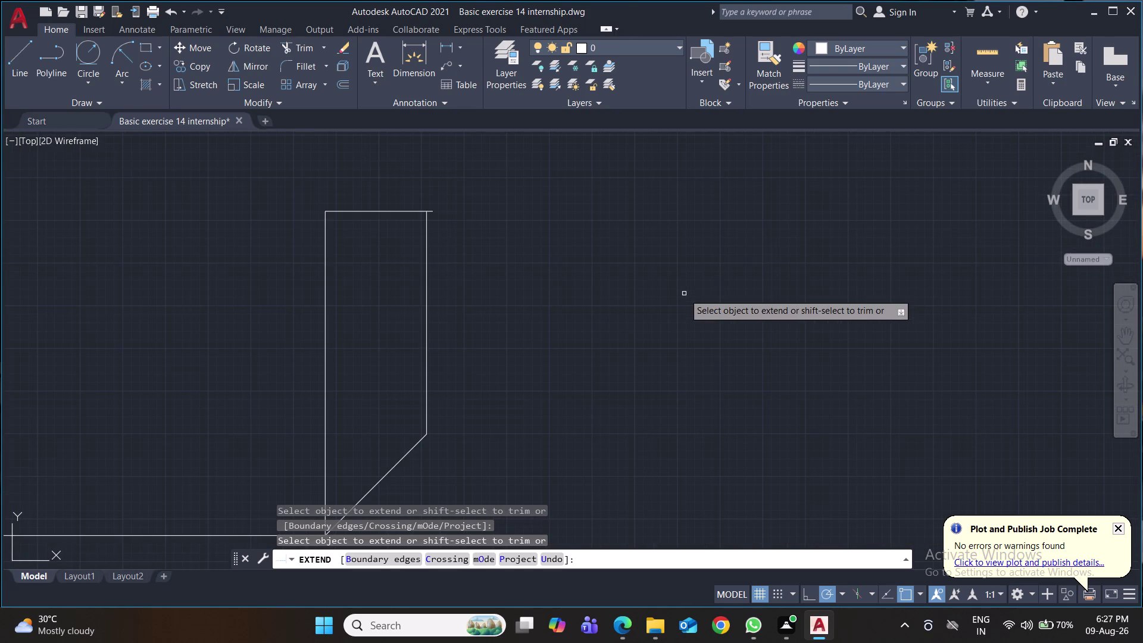
scroll(down, 3)
scroll(down, 3)
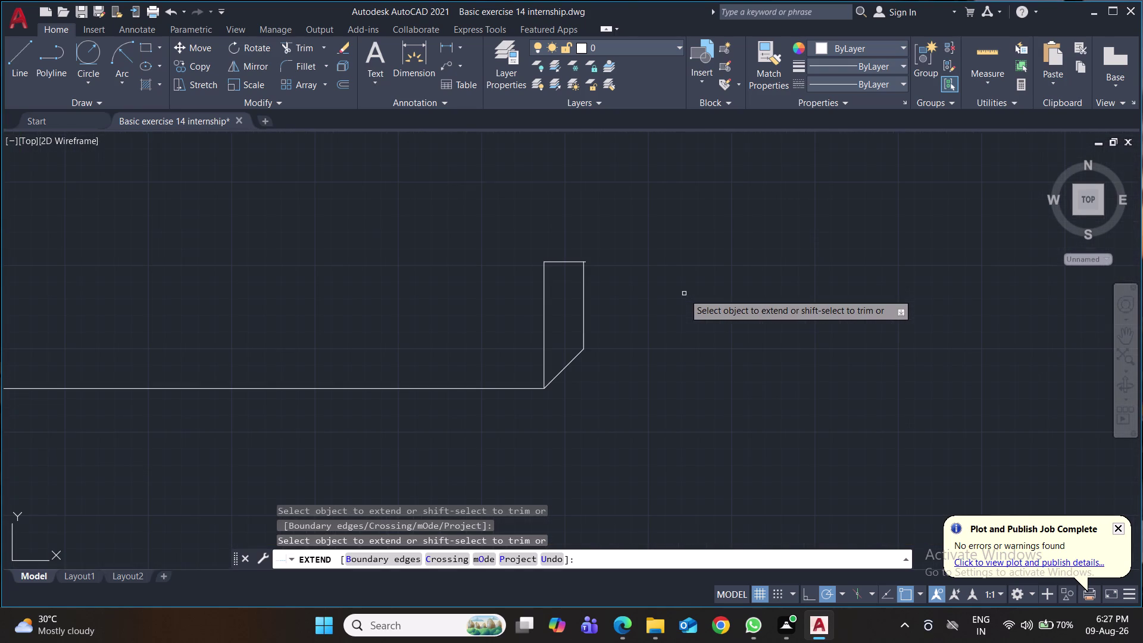
scroll(up, 3)
scroll(up, 3)
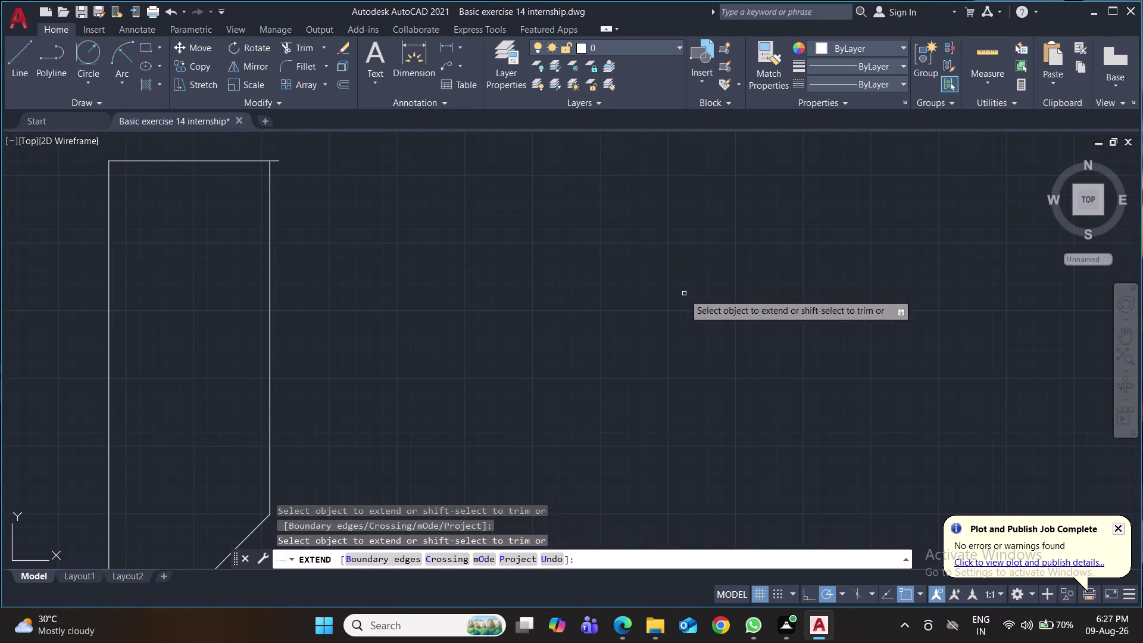
middle_drag(684, 293, 753, 289)
scroll(down, 3)
scroll(down, 3)
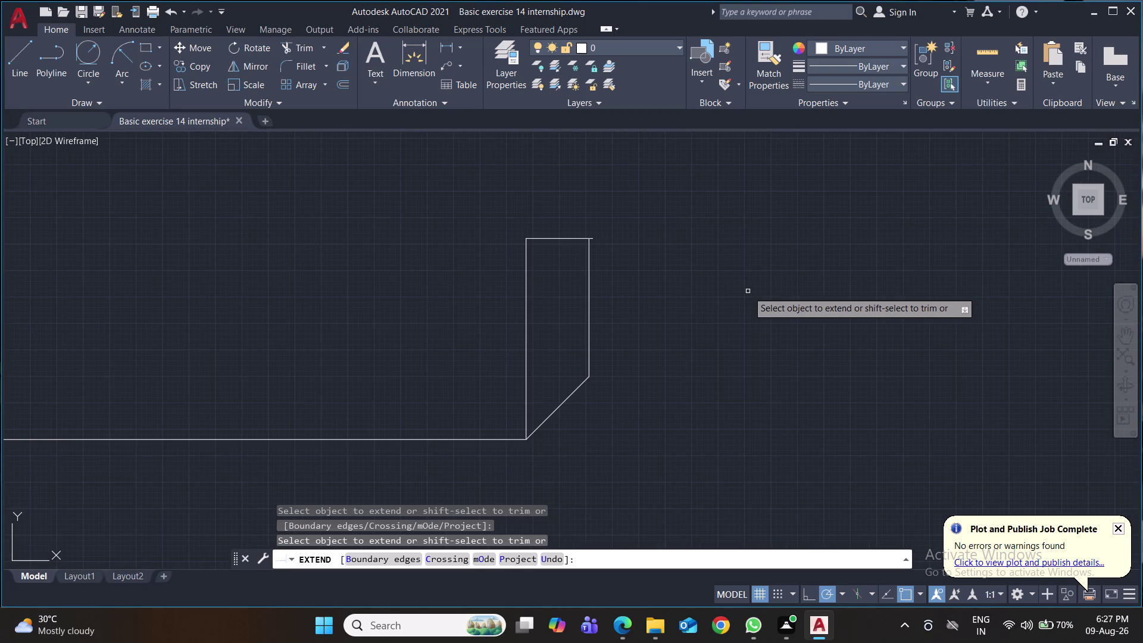
middle_drag(748, 291, 778, 259)
scroll(down, 3)
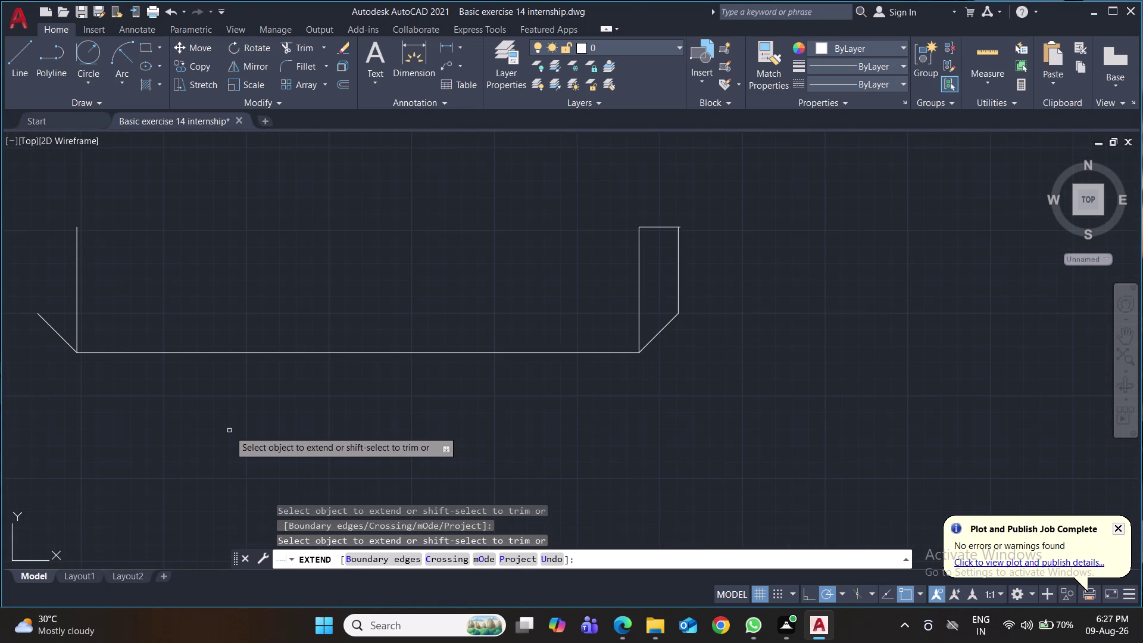
Cancel the extend and draw a short top line left from the left vertical's top.
key(Escape)
key(space)
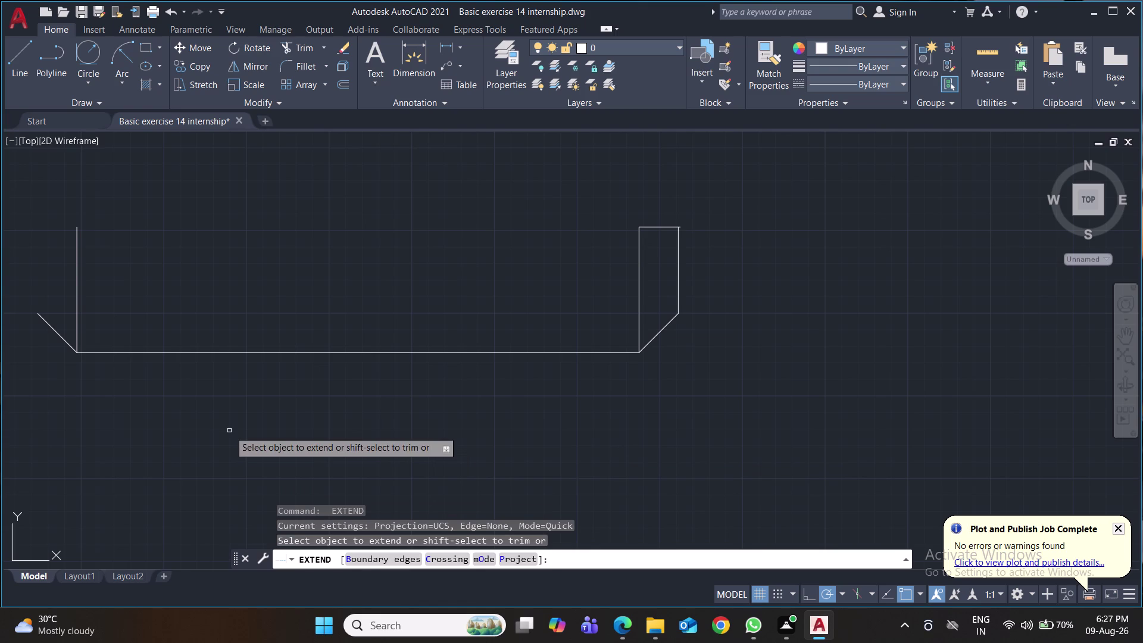
key(Escape)
key(l)
key(Return)
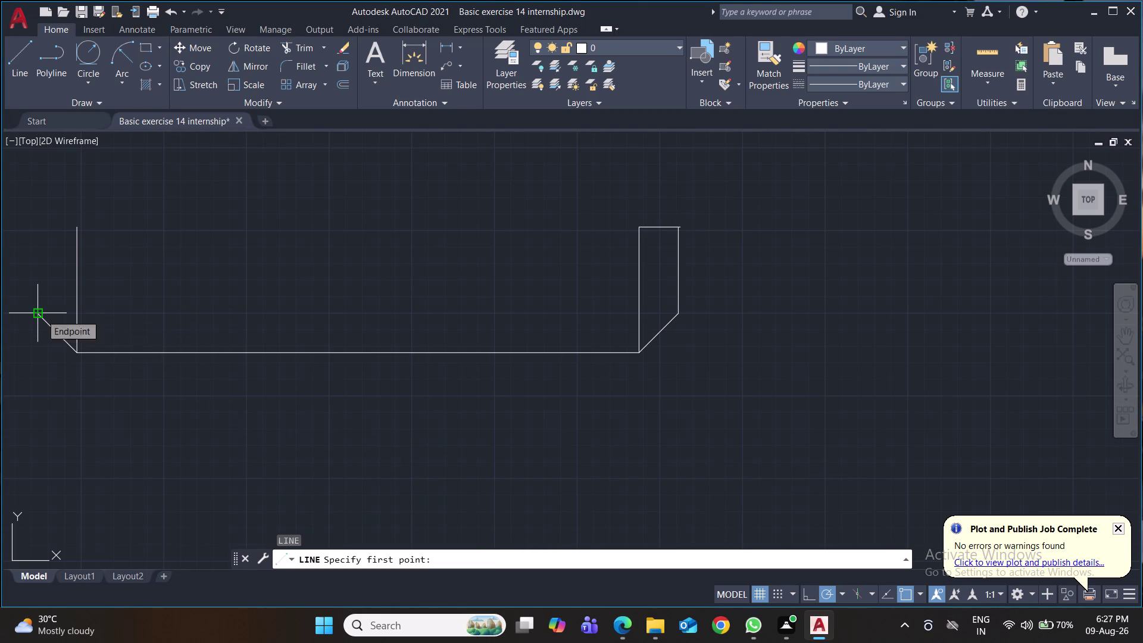
click(74, 227)
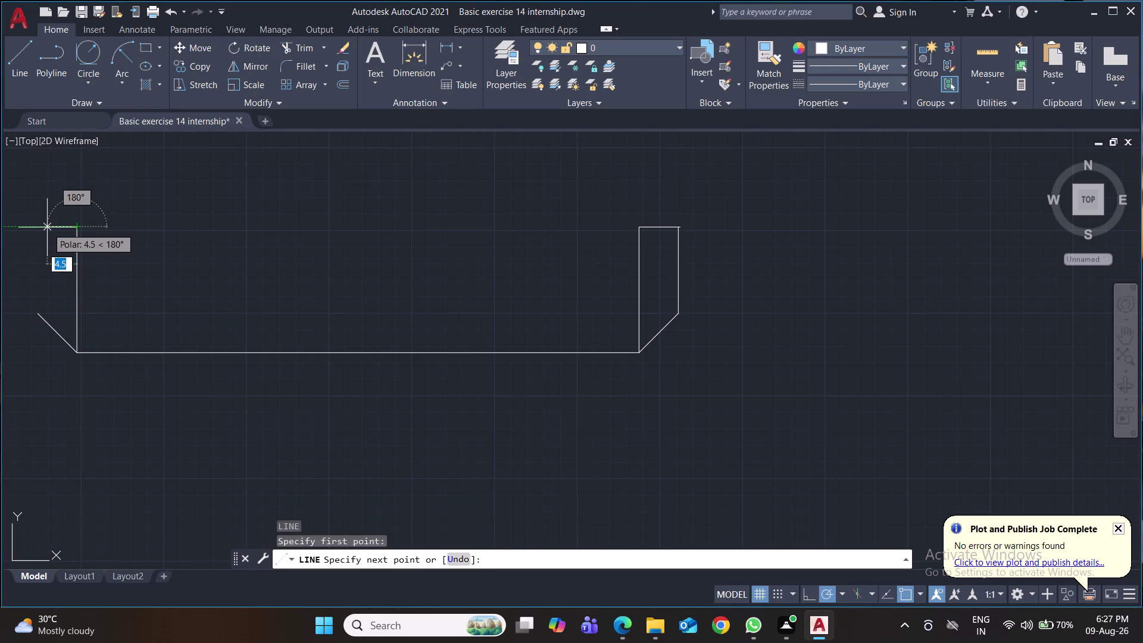
click(19, 228)
key(Return)
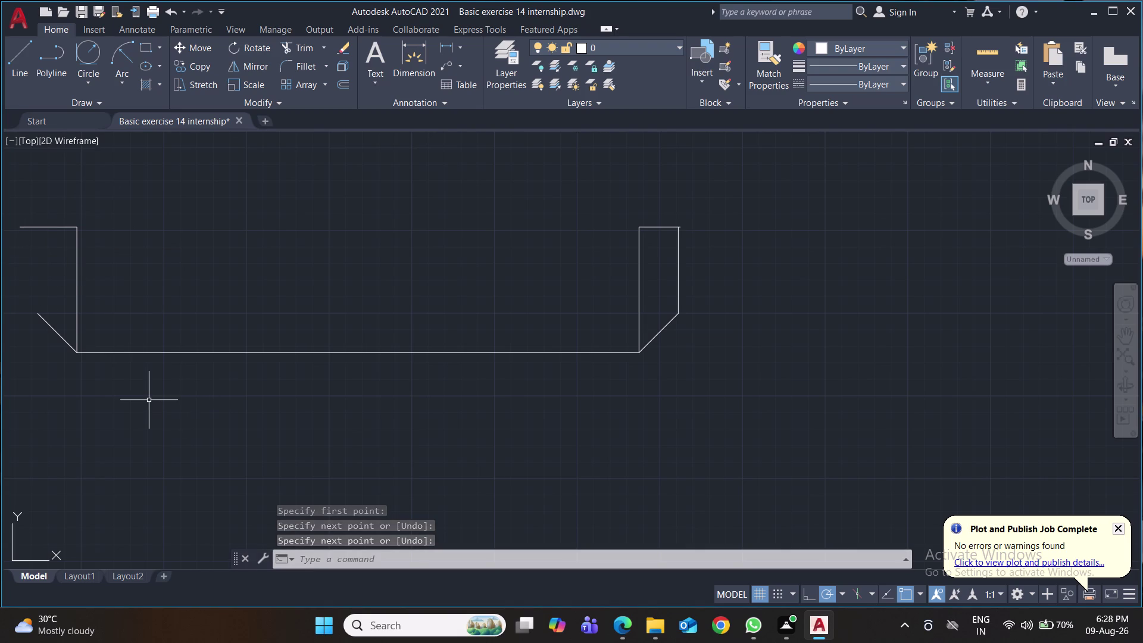
Draw a short vertical line up from the left chamfer's upper end.
key(l)
key(Return)
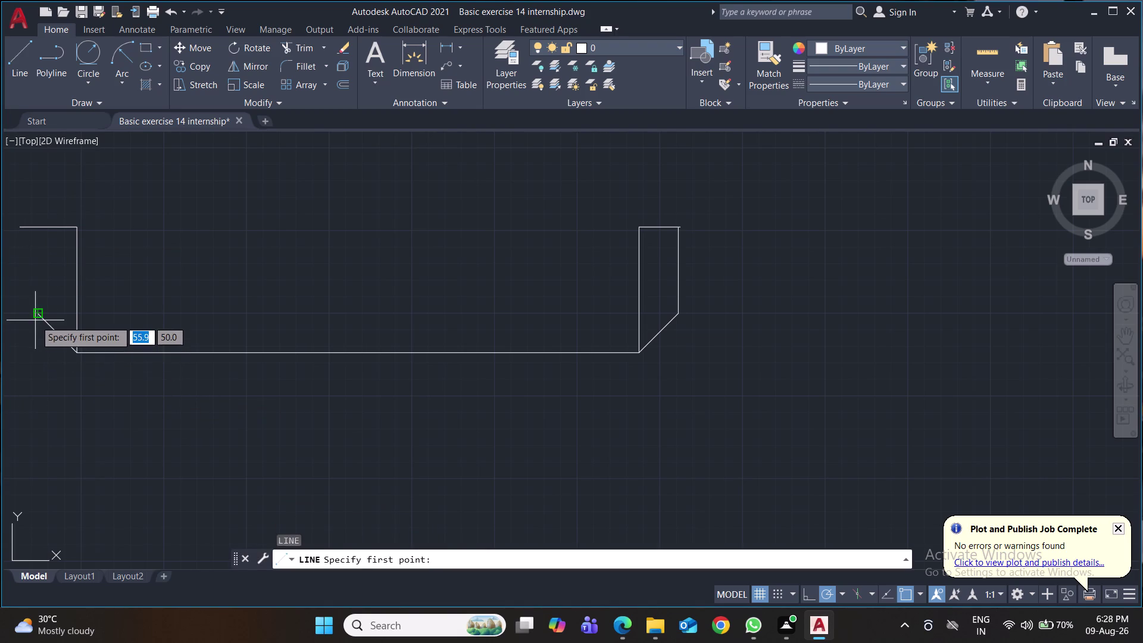
click(37, 309)
click(35, 294)
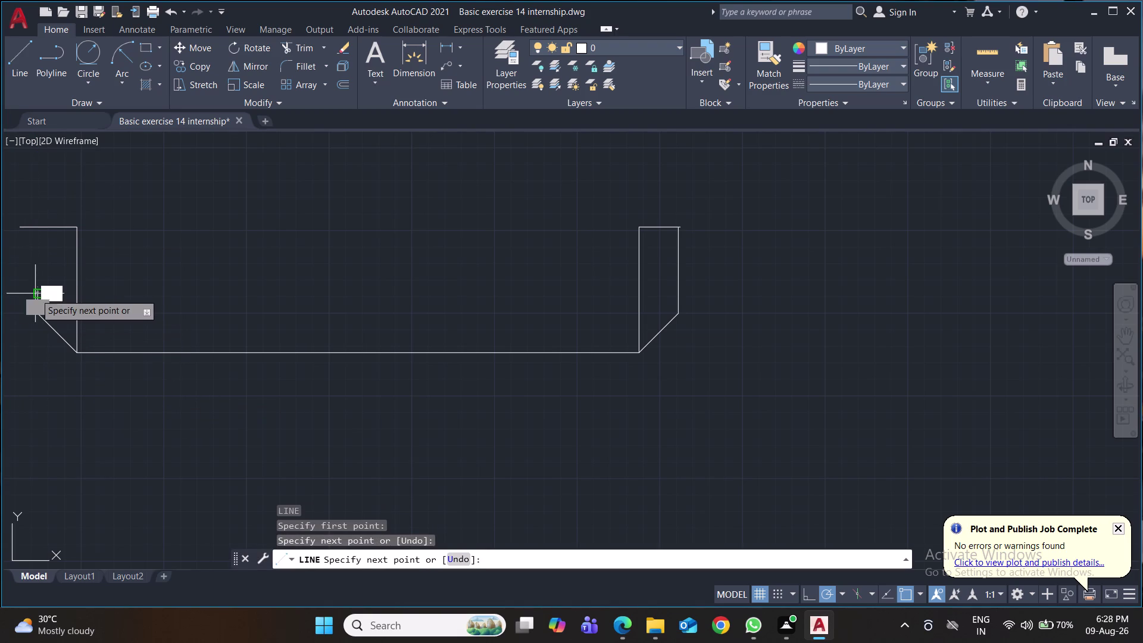
key(Return)
Extend the left upright to the top line and save.
text(e)
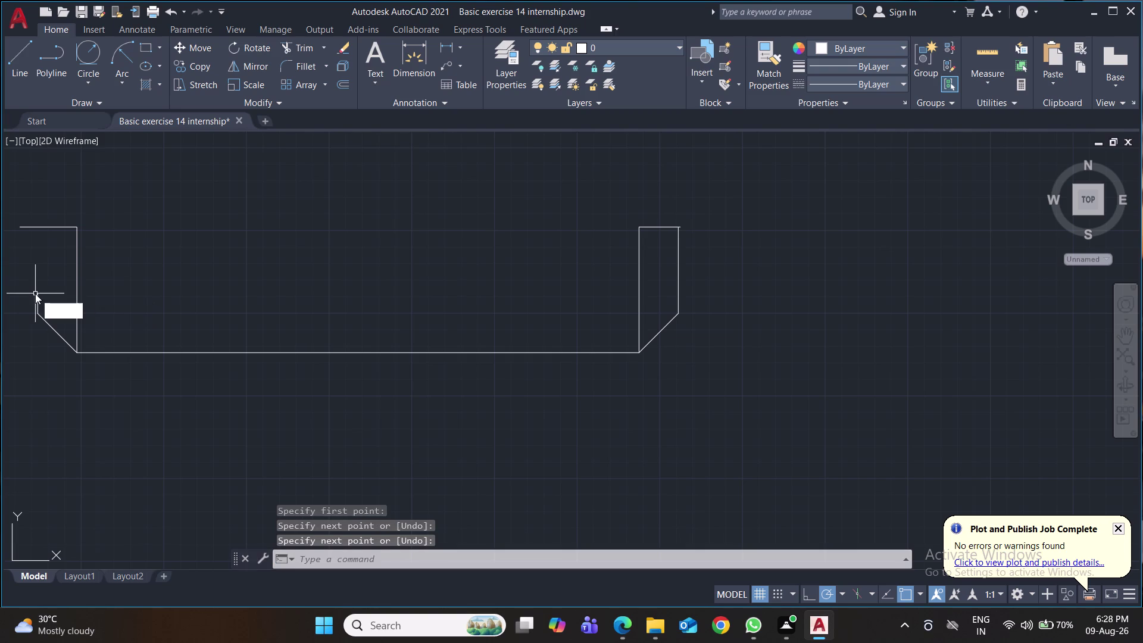
text(x)
key(Return)
click(37, 294)
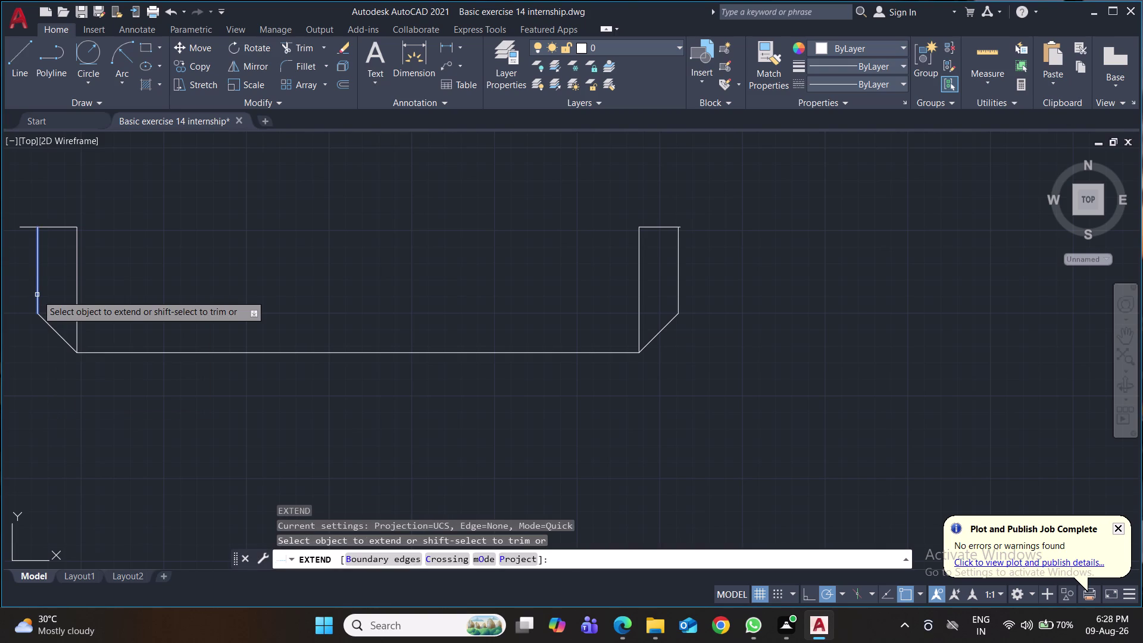
key(ctrl+s)
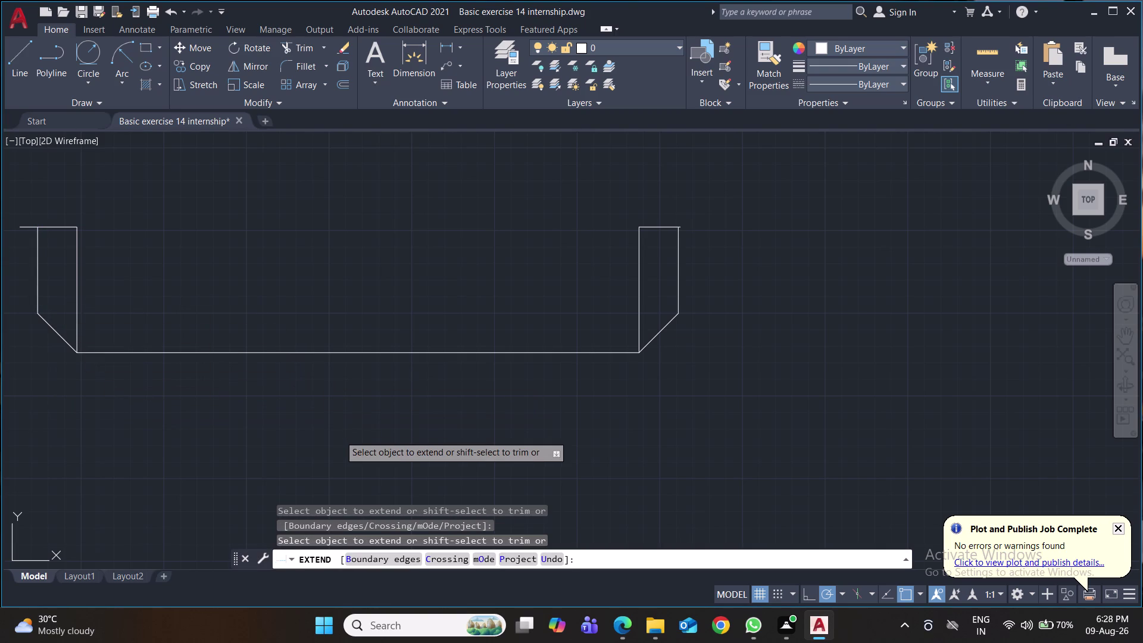
text(tr)
key(Return)
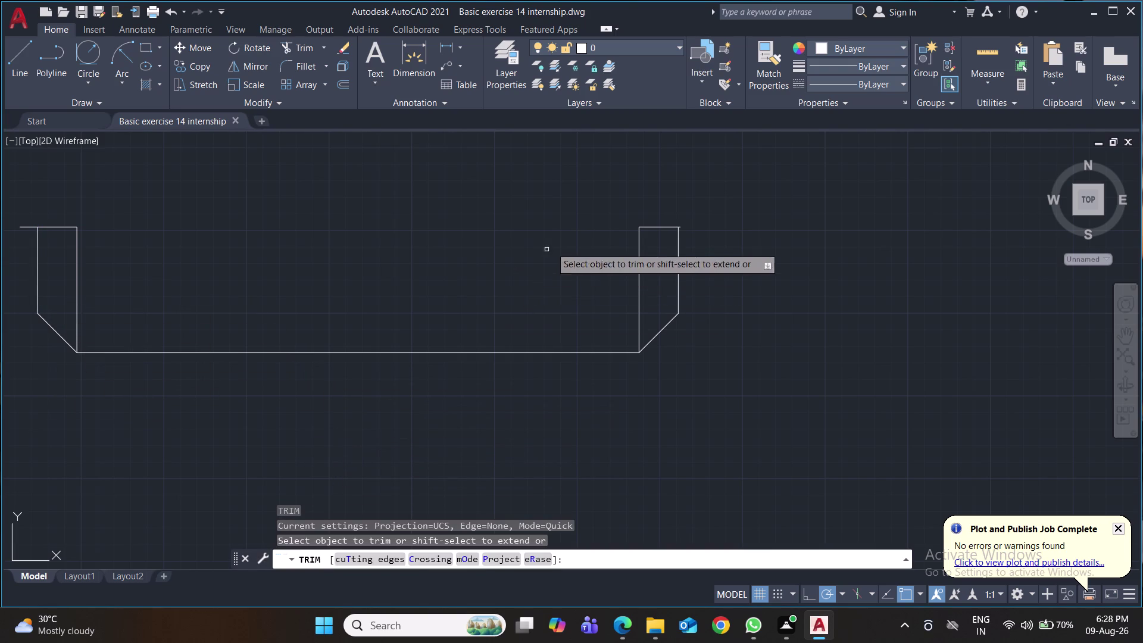
Trim away the short top lines on both sides and save.
click(661, 226)
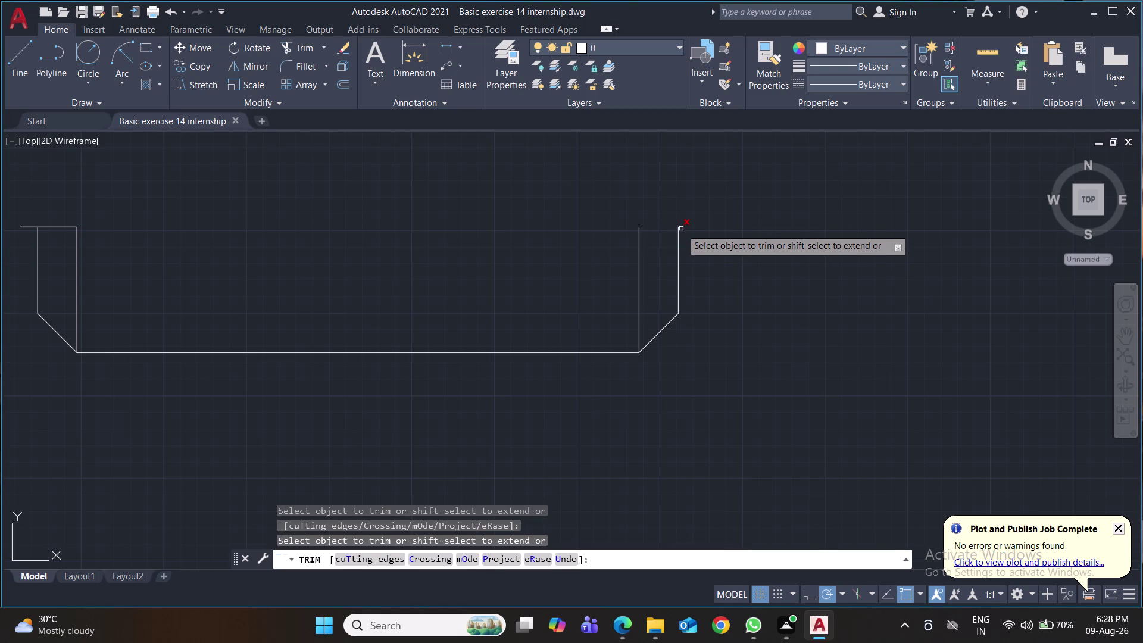
click(681, 229)
click(54, 225)
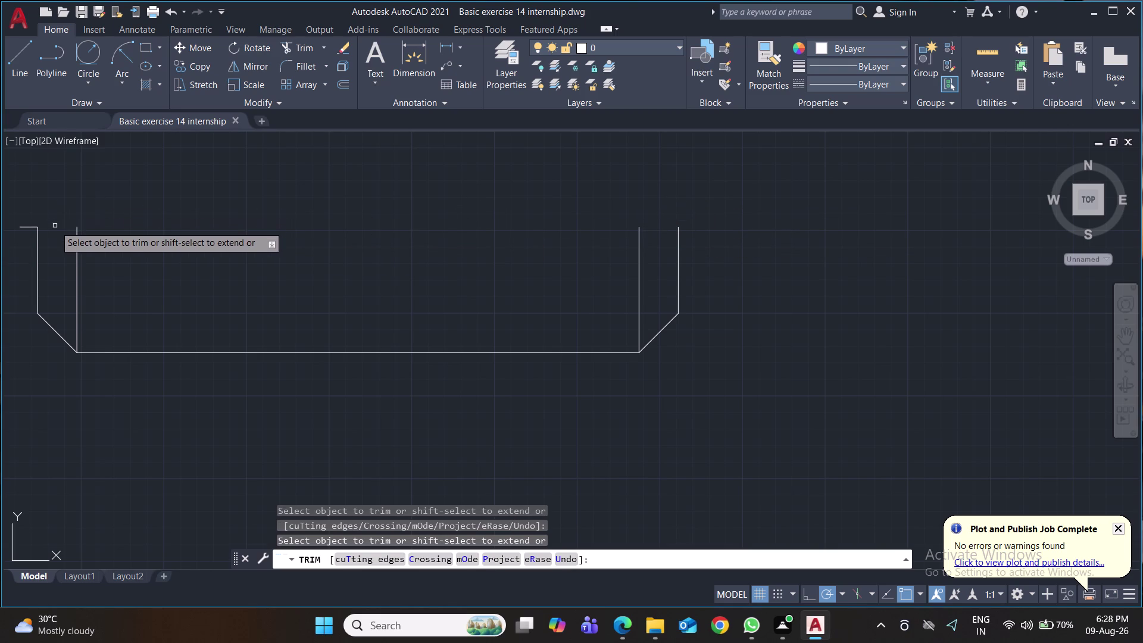
click(25, 226)
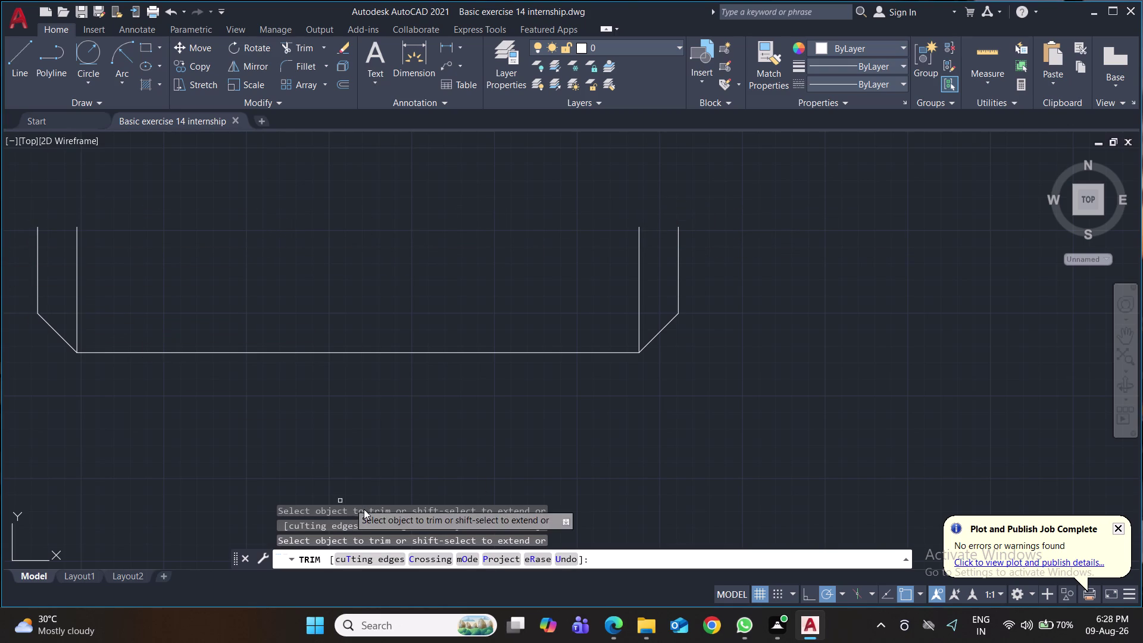
key(ctrl+s)
key(ctrl+s)
key(ctrl+s)
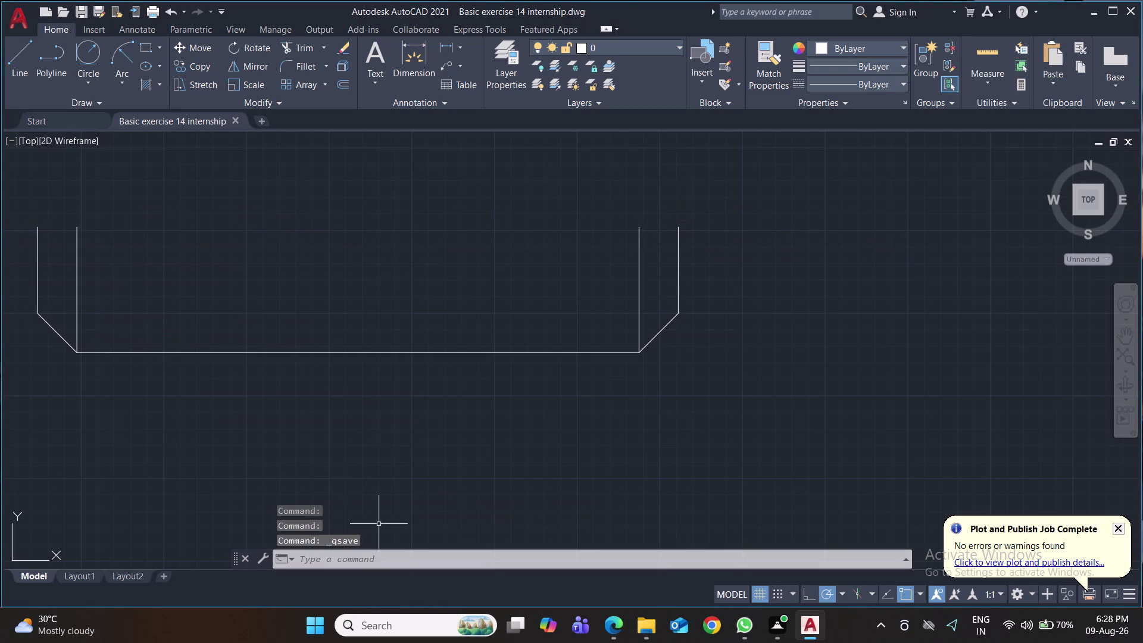
Delete the right and left inner vertical lines and save.
click(638, 308)
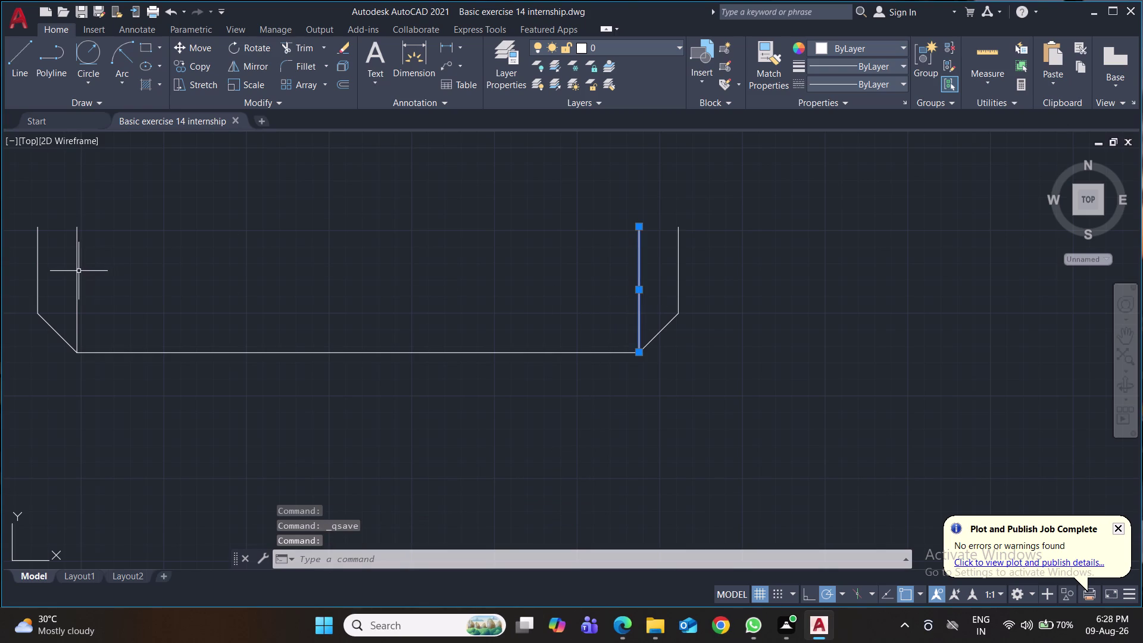
click(76, 272)
key(Delete)
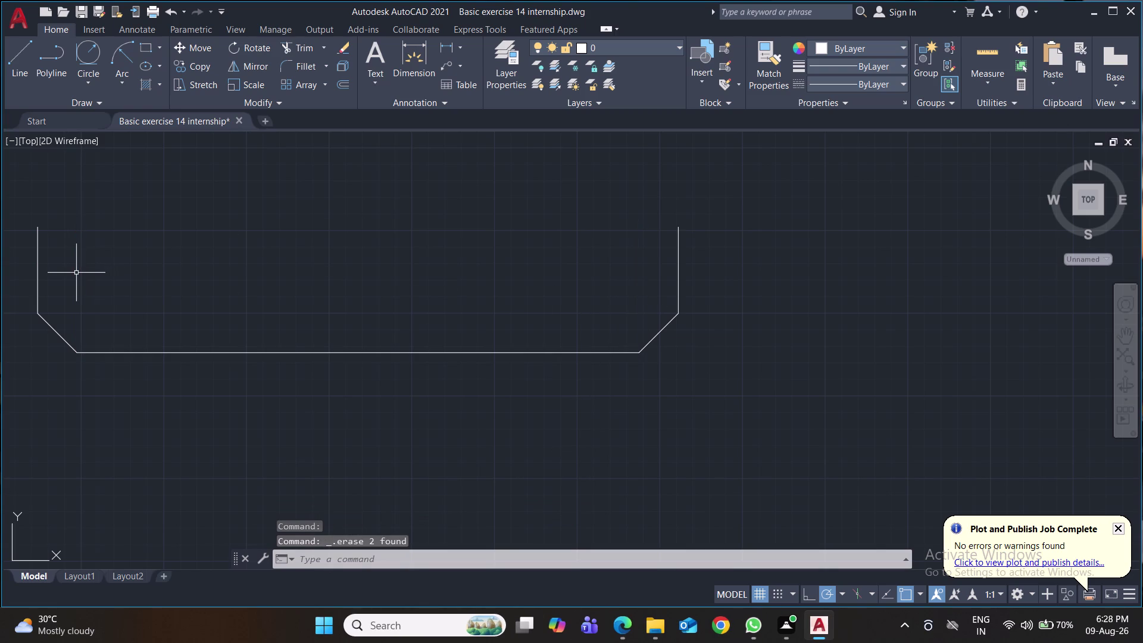
key(ctrl+s)
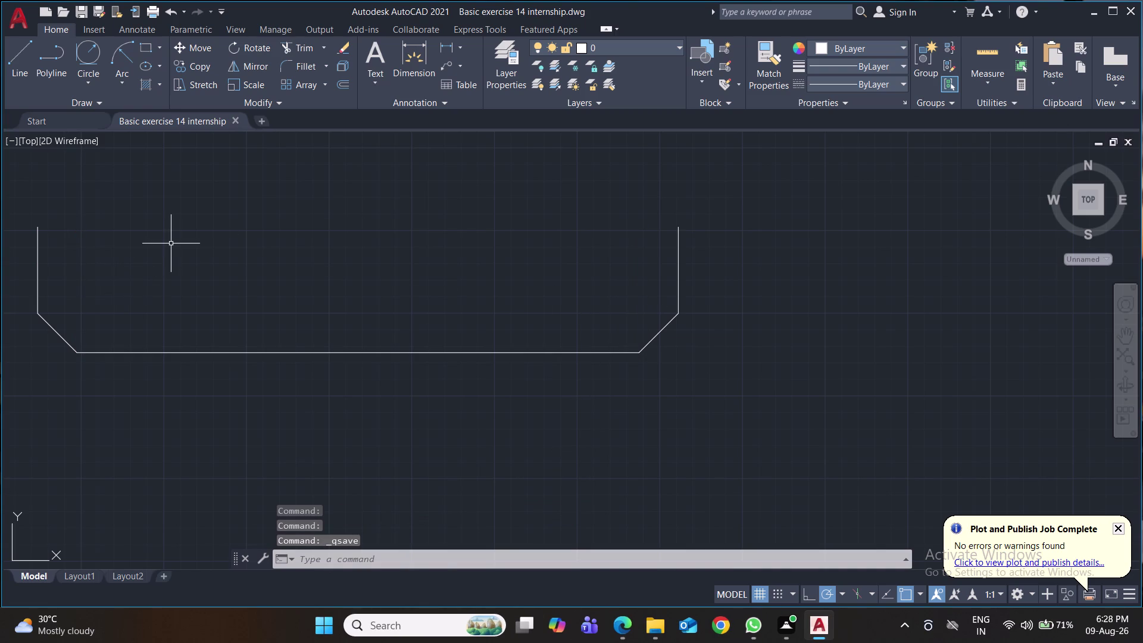
middle_drag(171, 241, 278, 264)
Add 19.0 linear dimensions on the right and left sides and save.
click(447, 43)
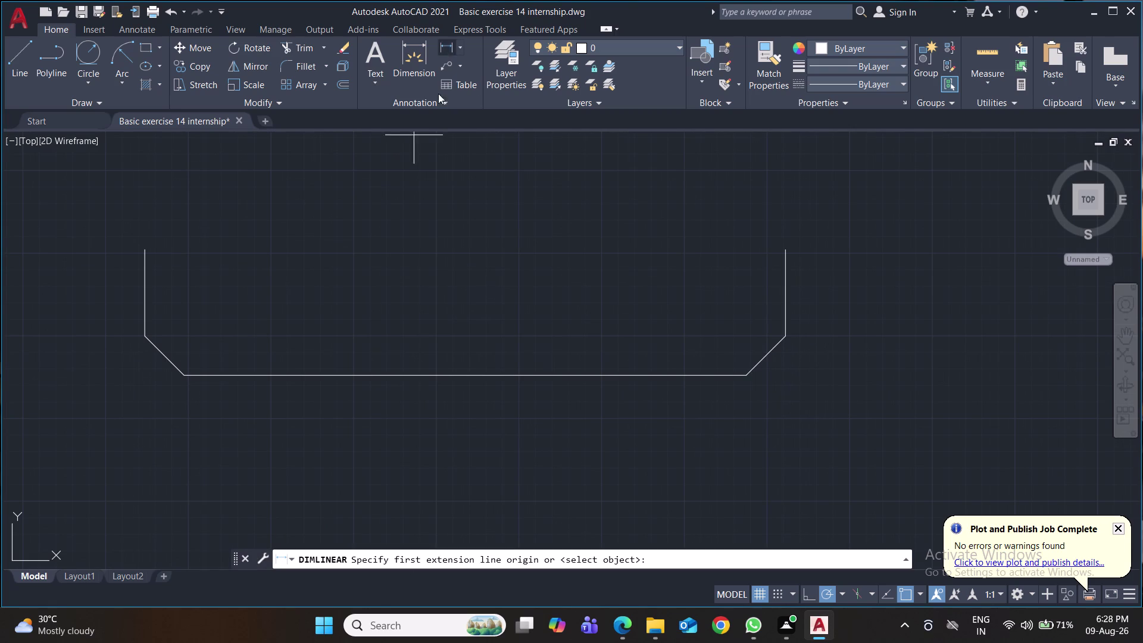
click(746, 375)
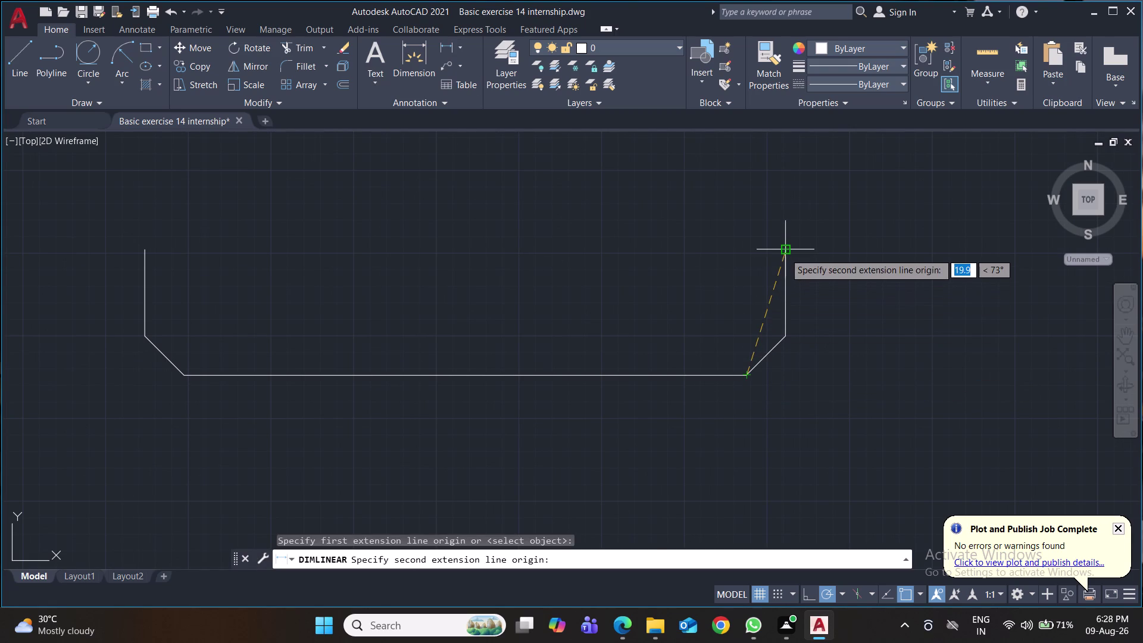
click(784, 253)
click(848, 264)
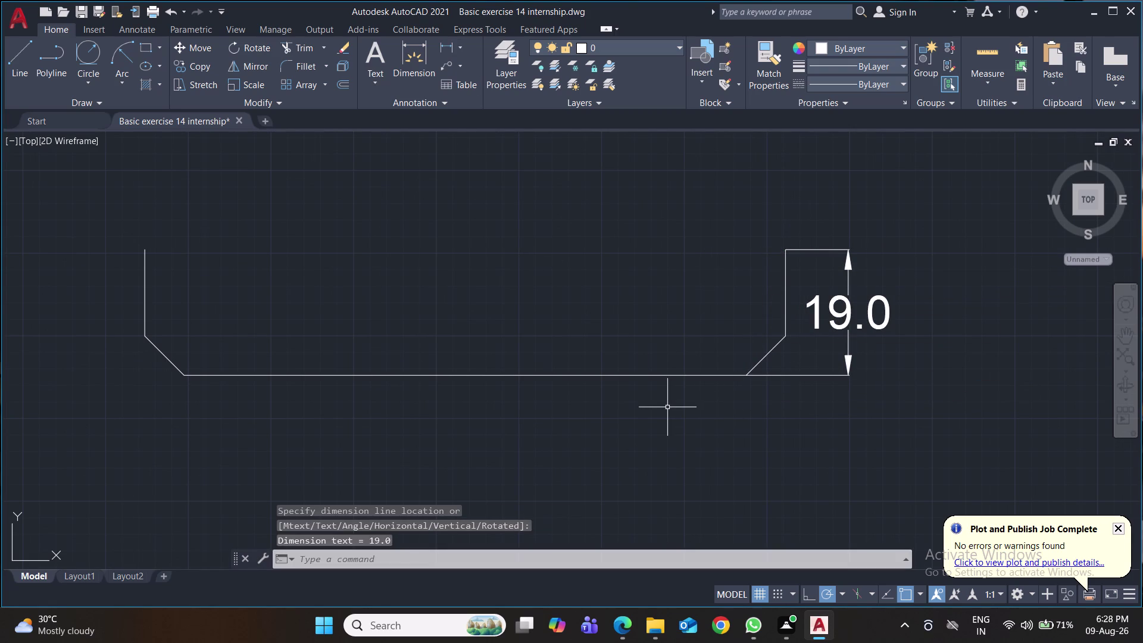
key(space)
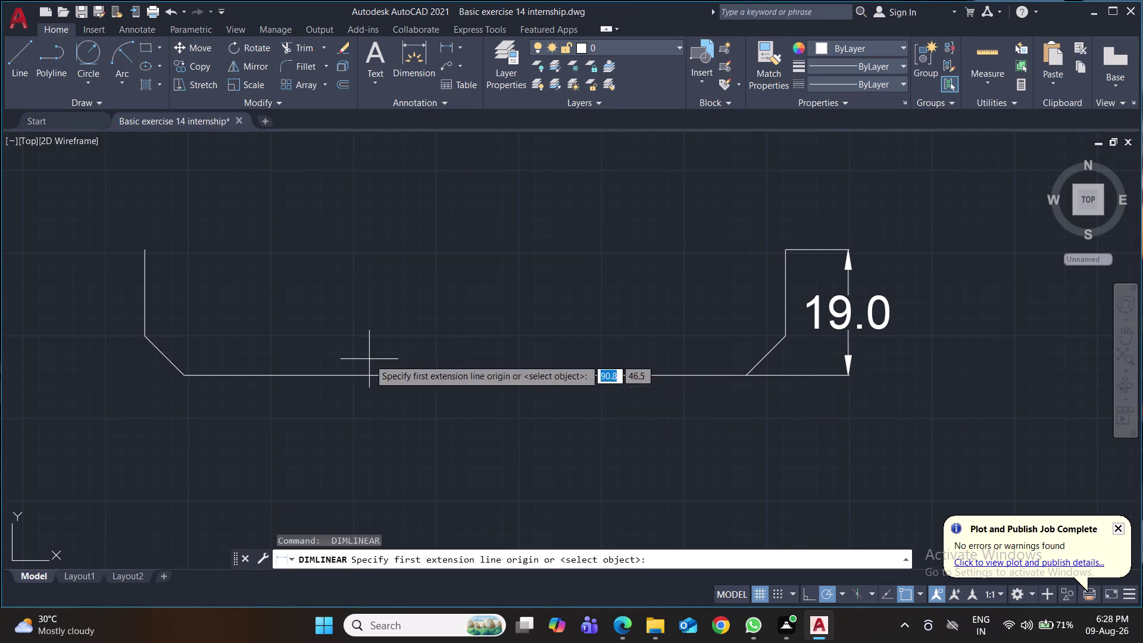
click(181, 372)
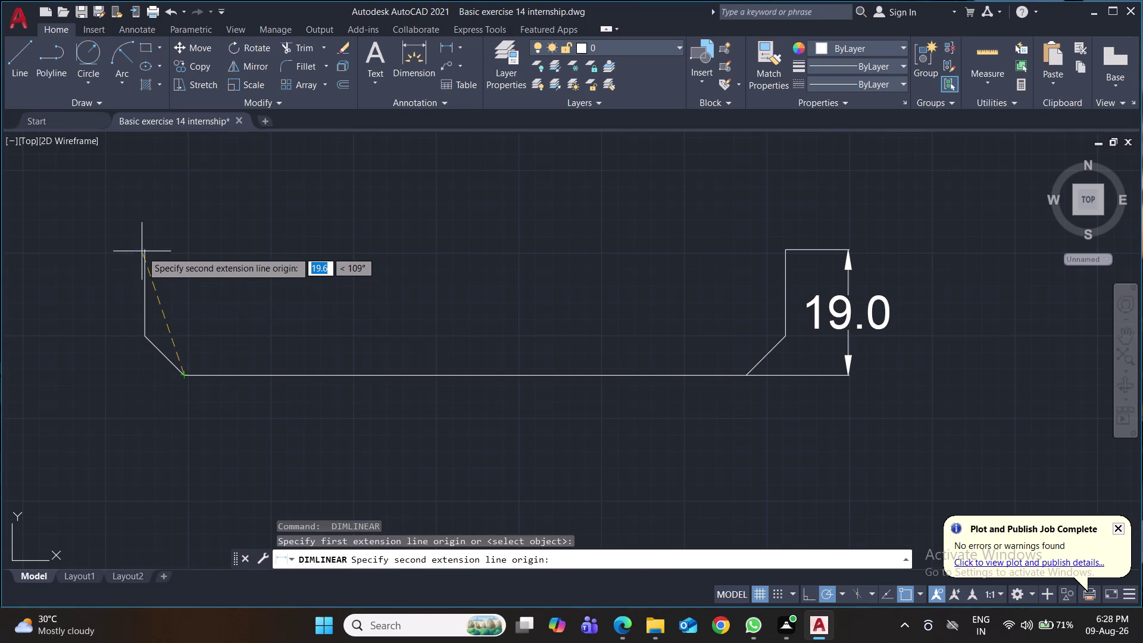
click(142, 251)
click(98, 256)
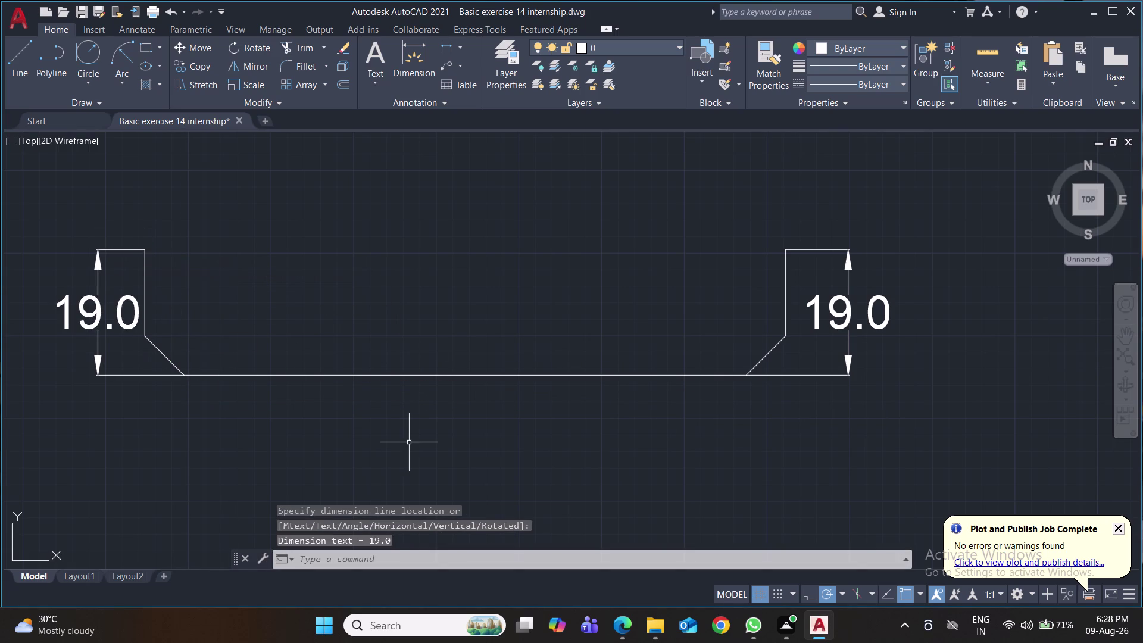
key(ctrl+s)
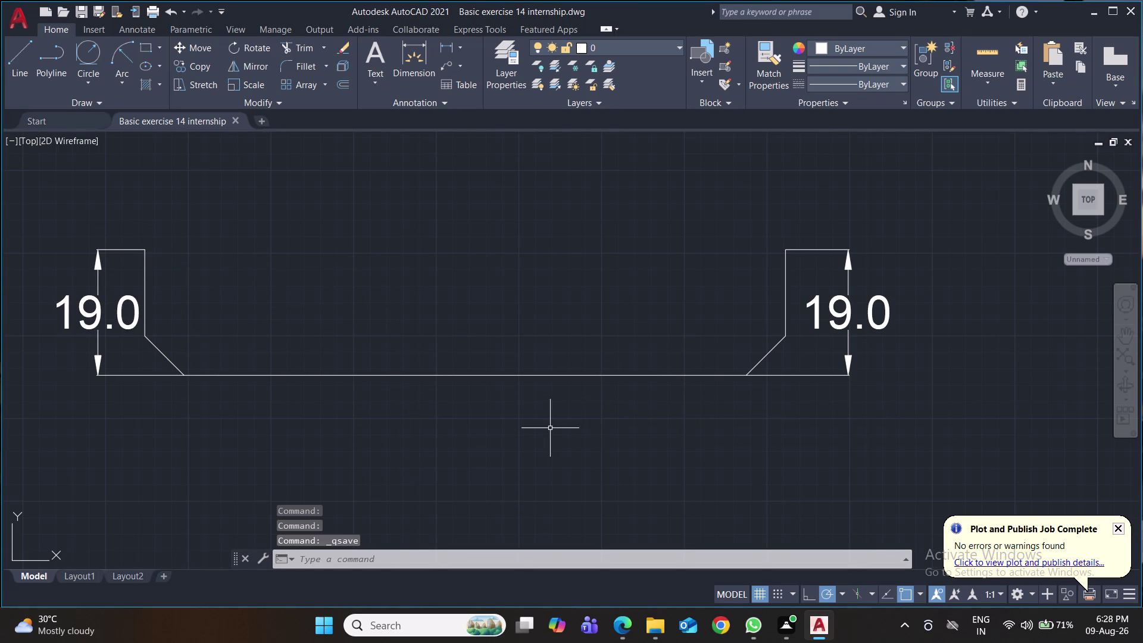
Select both 19.0 dimensions, delete them, and recentre the view.
key(ctrl+z)
click(848, 340)
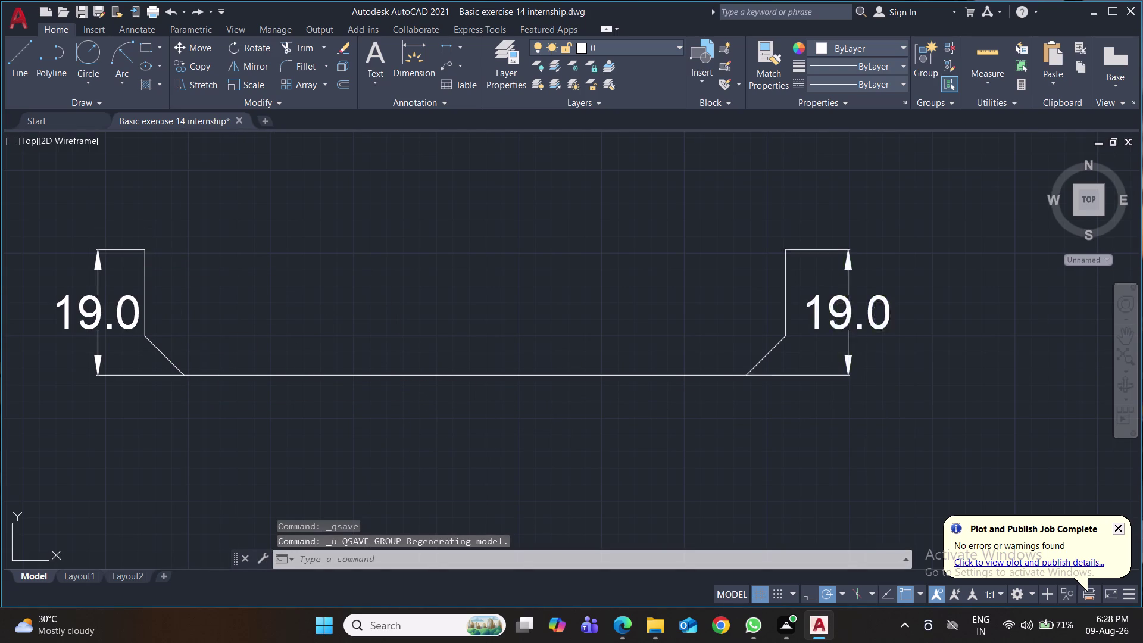
click(115, 343)
click(81, 322)
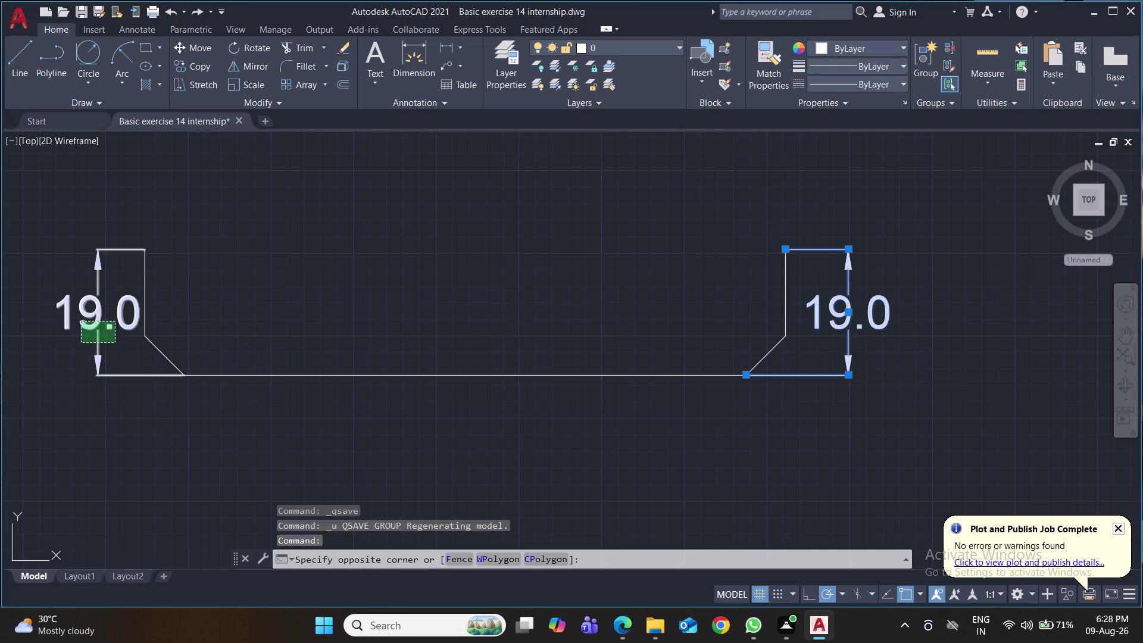
key(Delete)
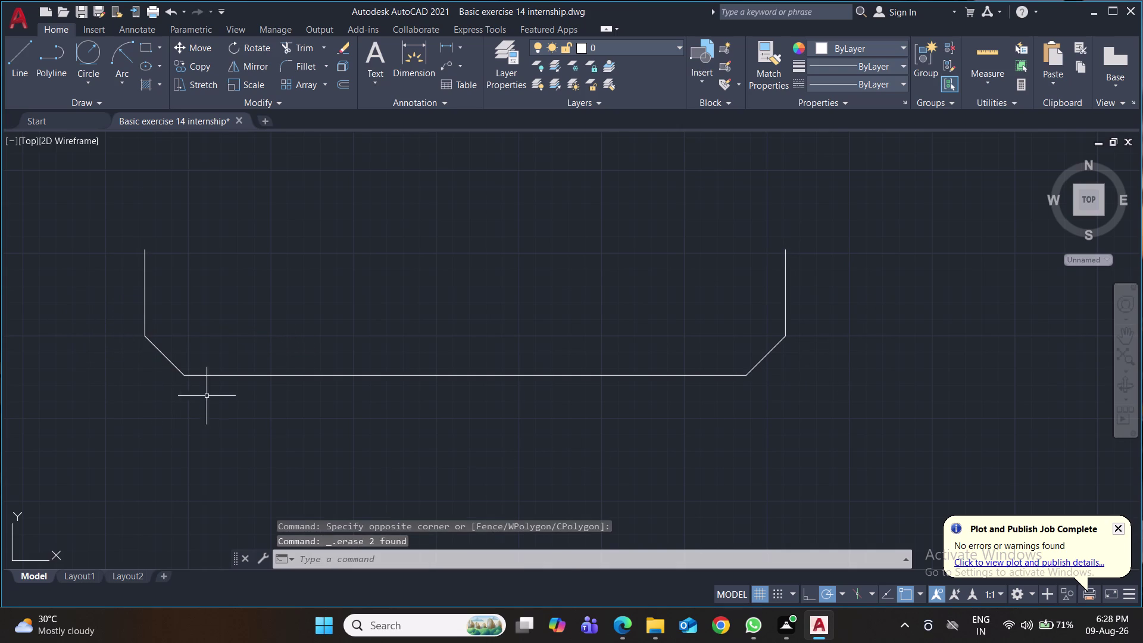
middle_drag(285, 357, 279, 424)
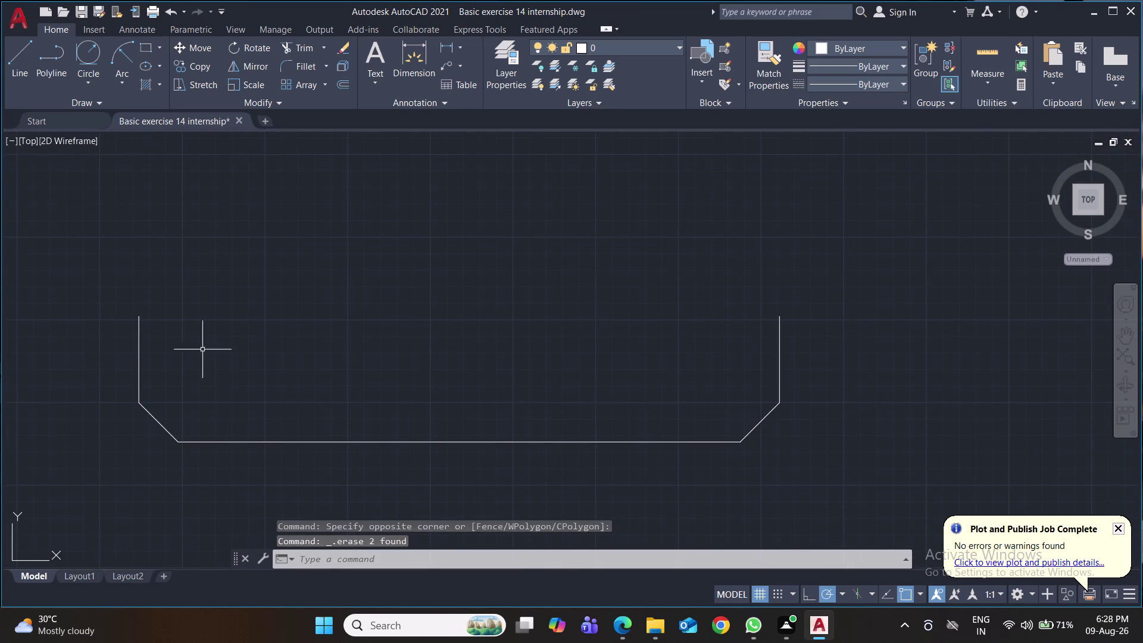
click(17, 55)
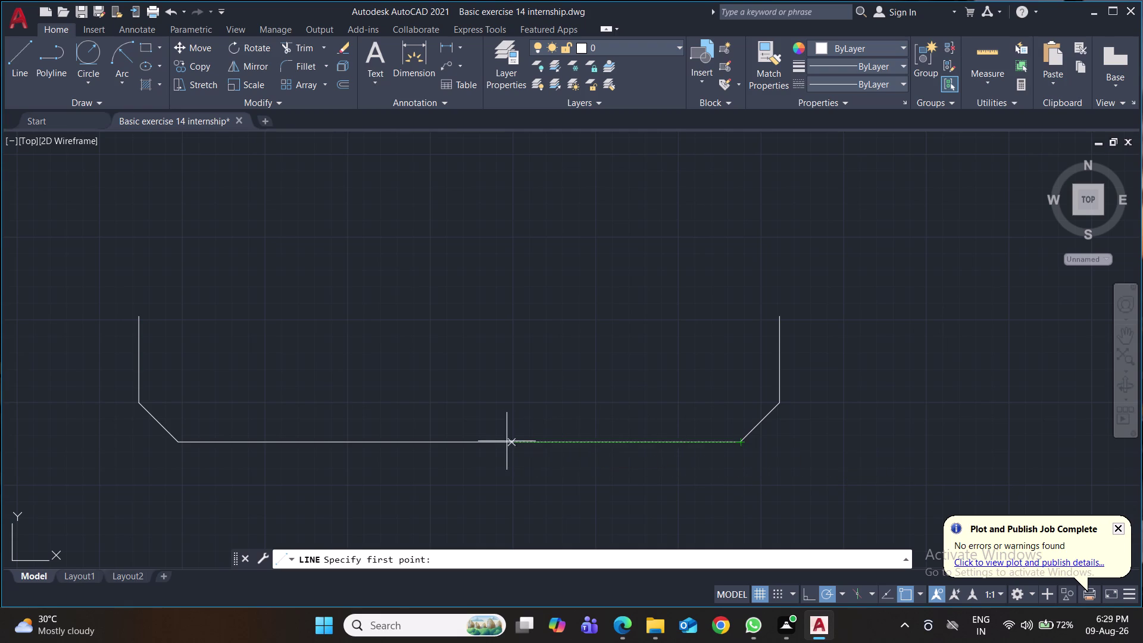
Draw a vertical line up from the bottom edge's midpoint.
click(457, 442)
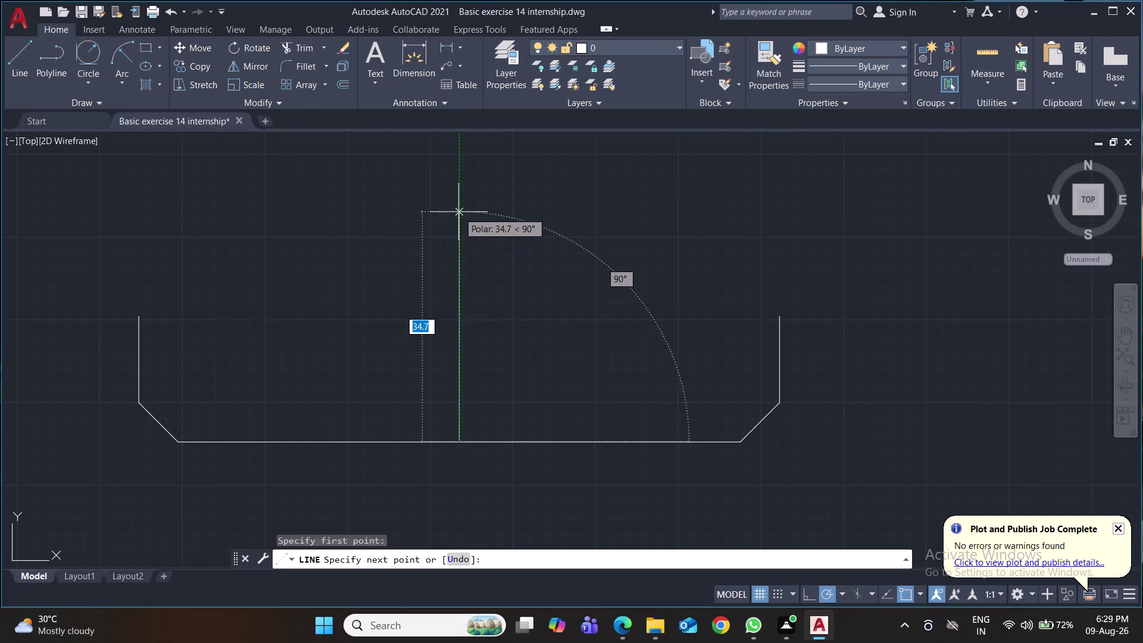
click(459, 212)
key(Return)
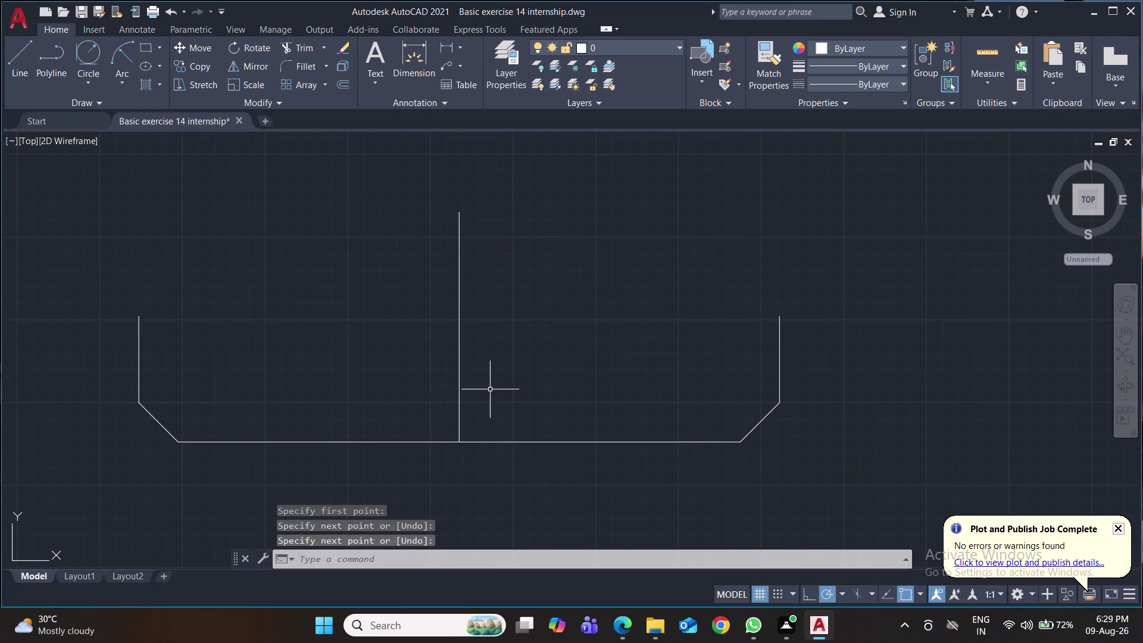
Draw a top line joining the tops of the left and right sides.
click(18, 50)
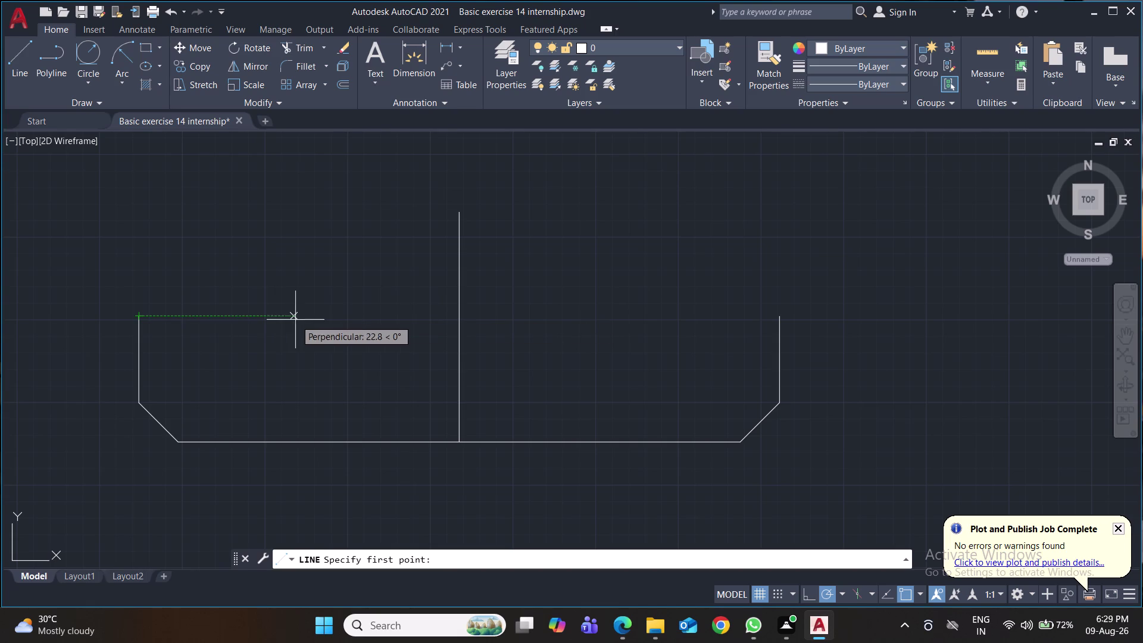
click(354, 316)
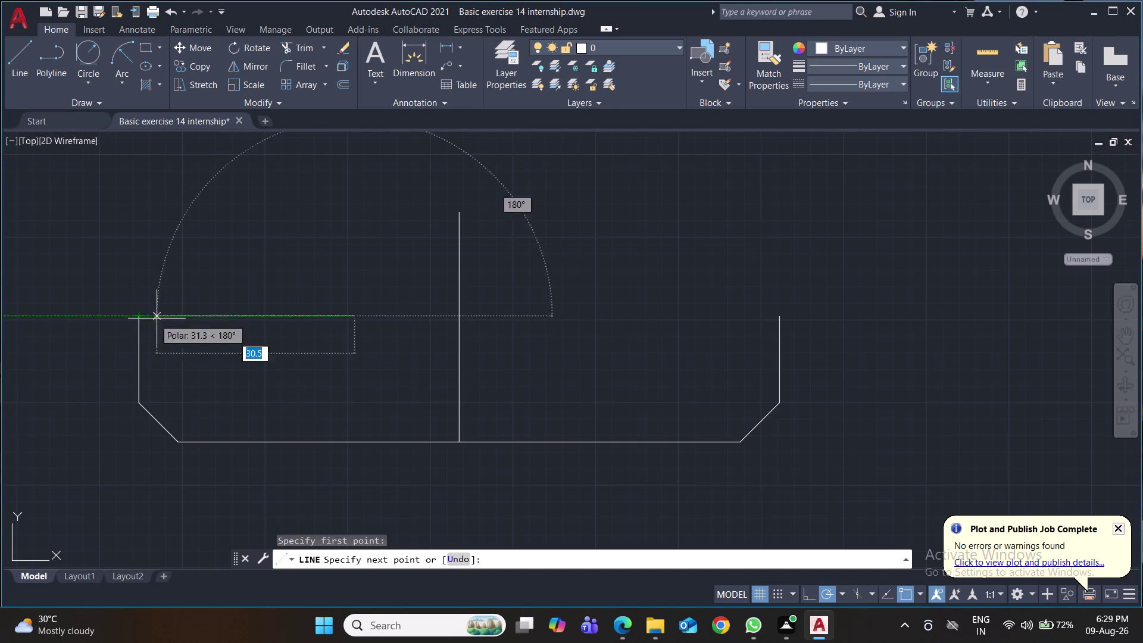
key(Escape)
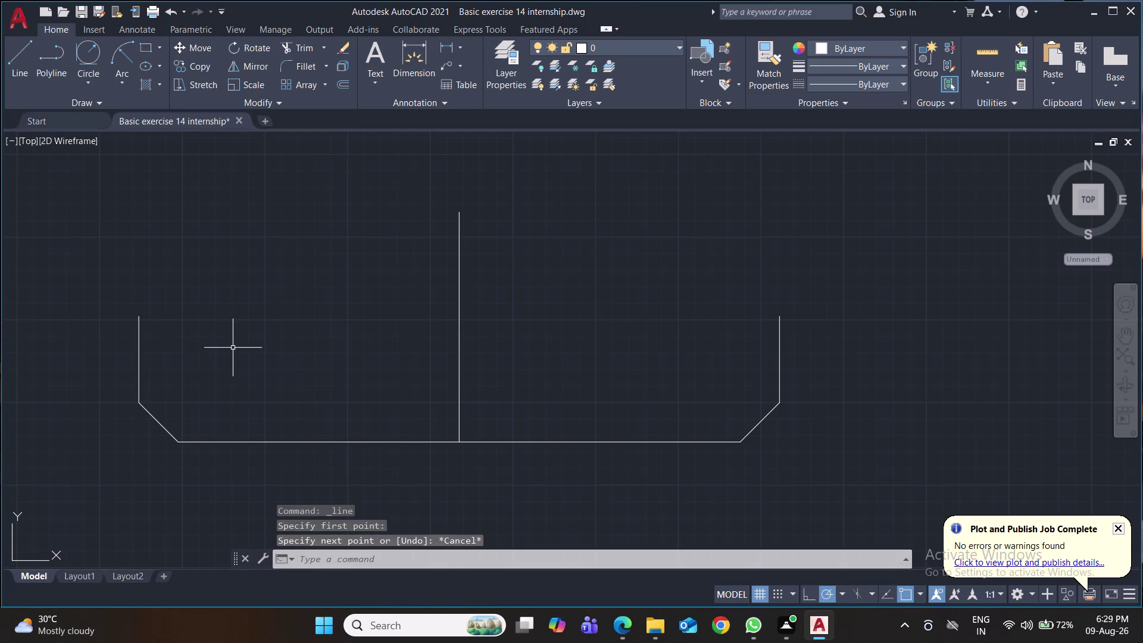
key(l)
key(Return)
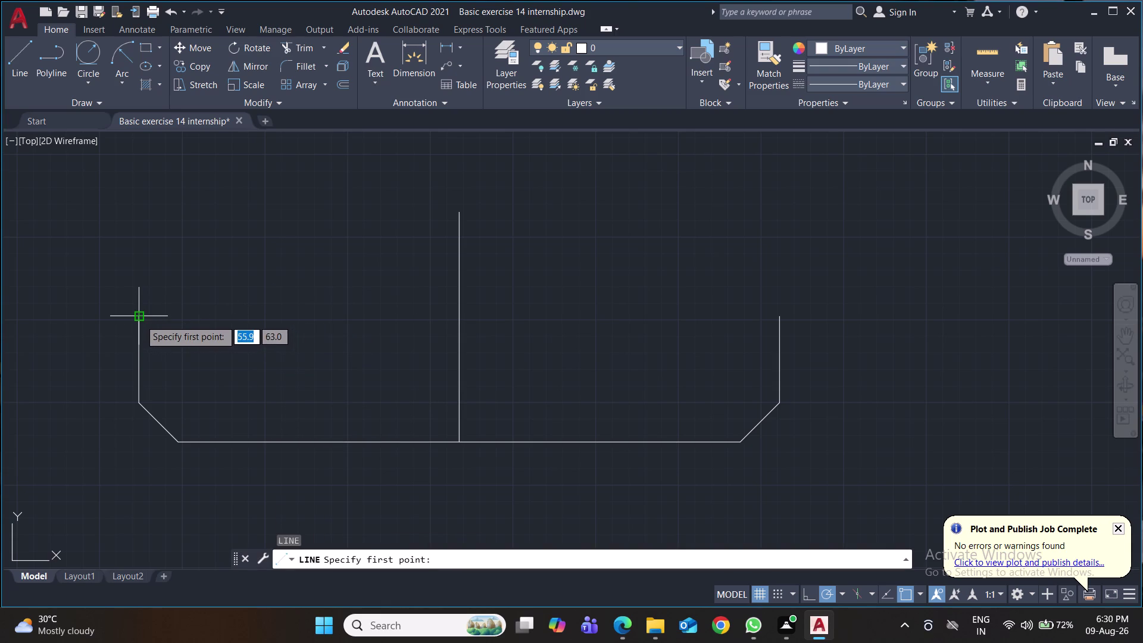
click(140, 320)
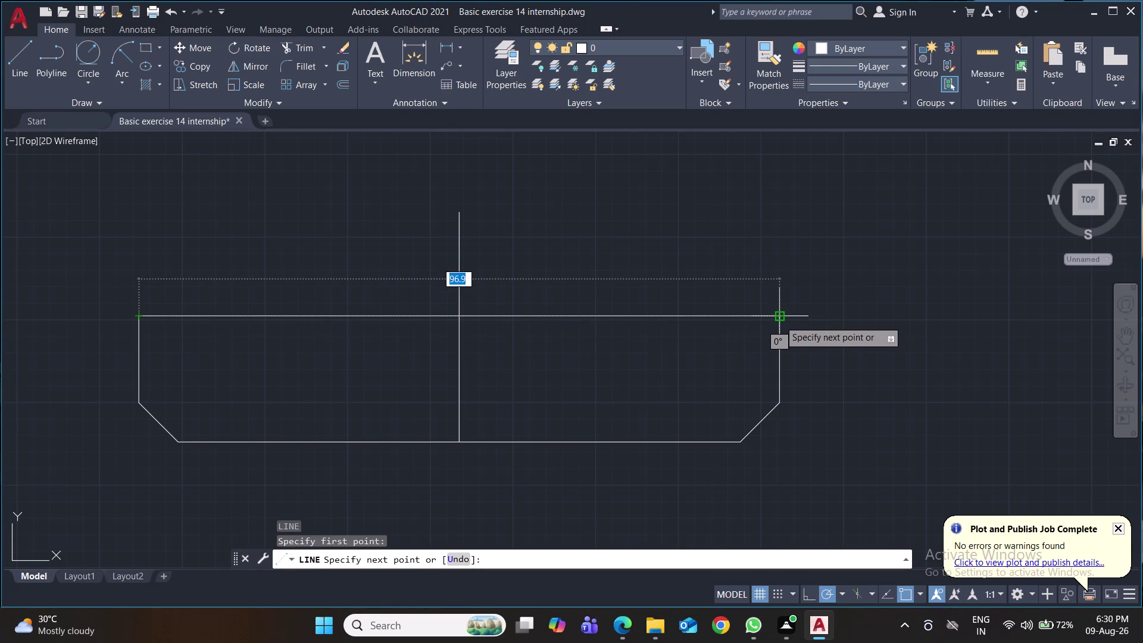
click(779, 321)
key(Return)
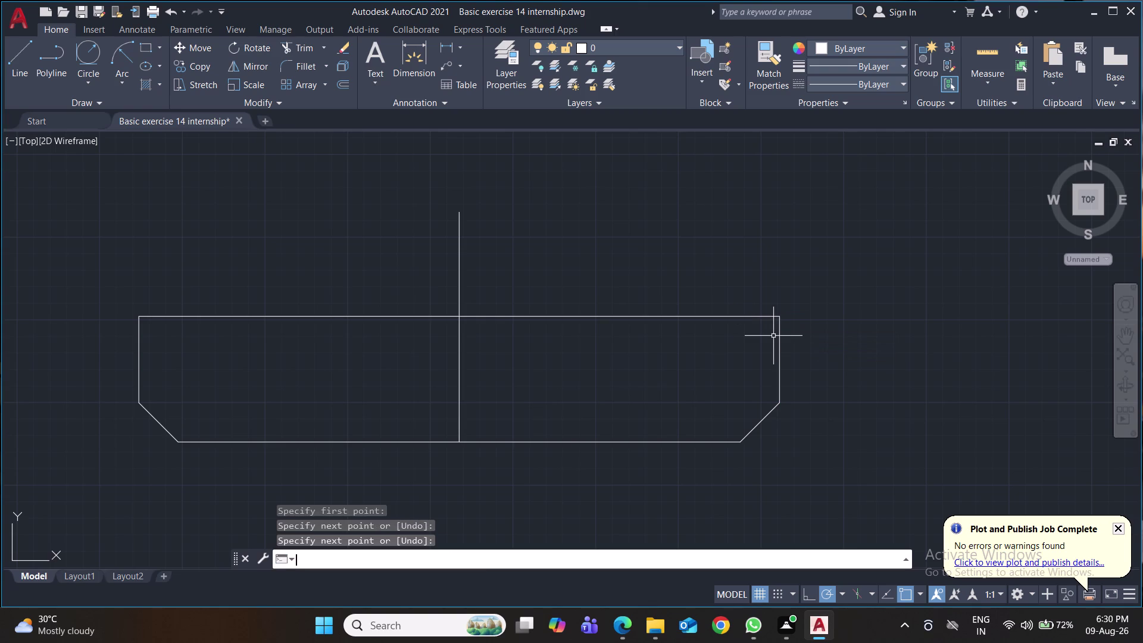
click(19, 56)
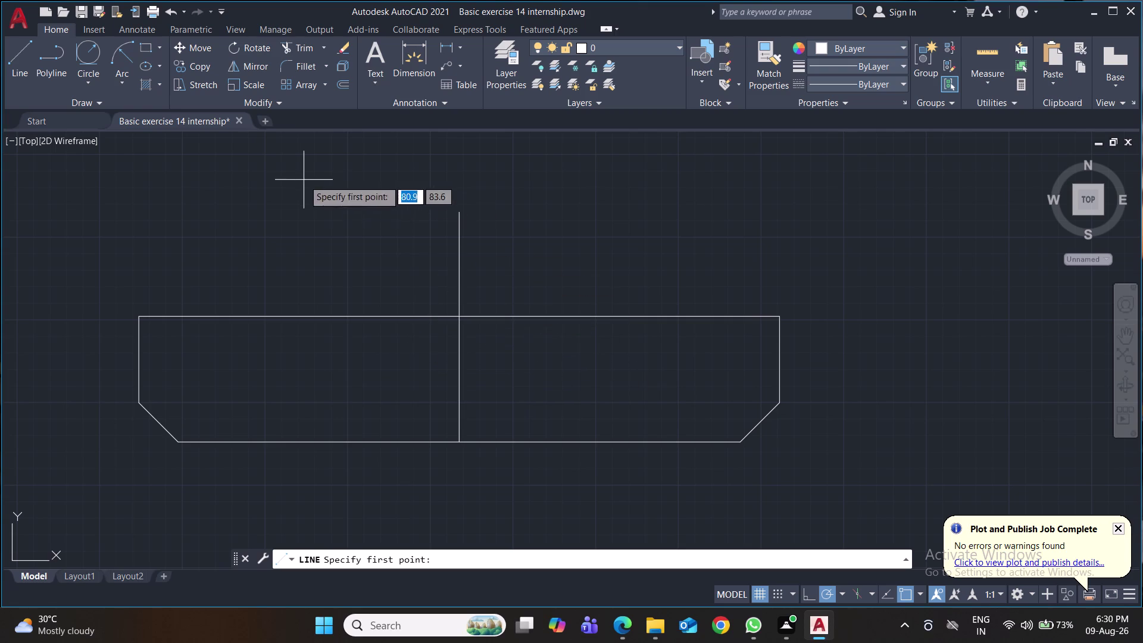
Draw vertical internal lines 27.55 left and right of centre down to the bottom edge.
click(460, 319)
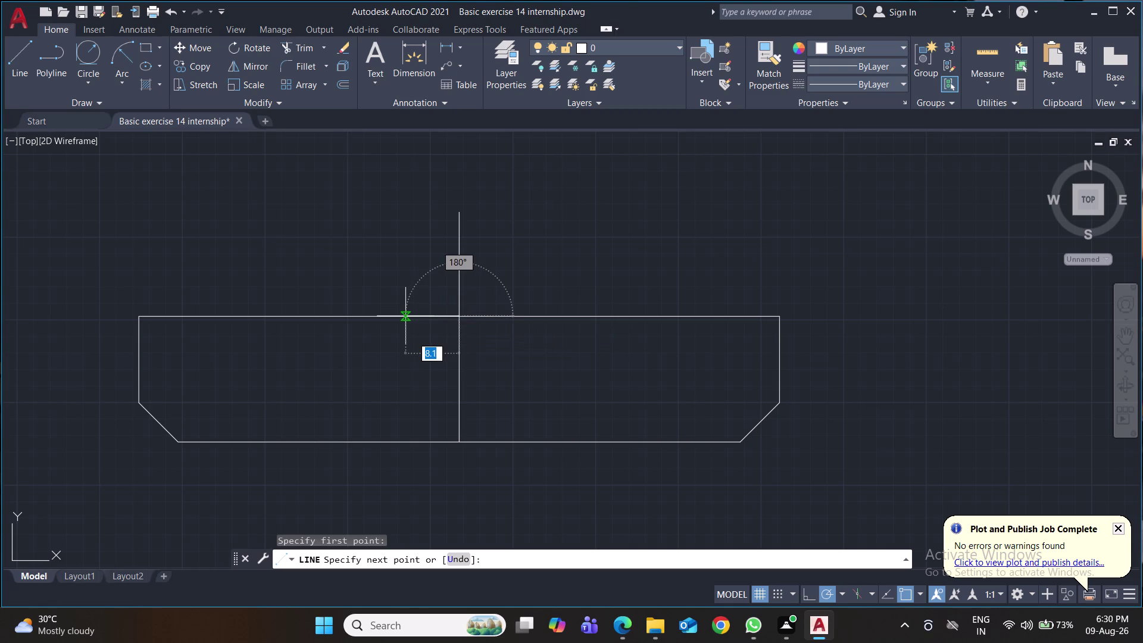
text(27.55)
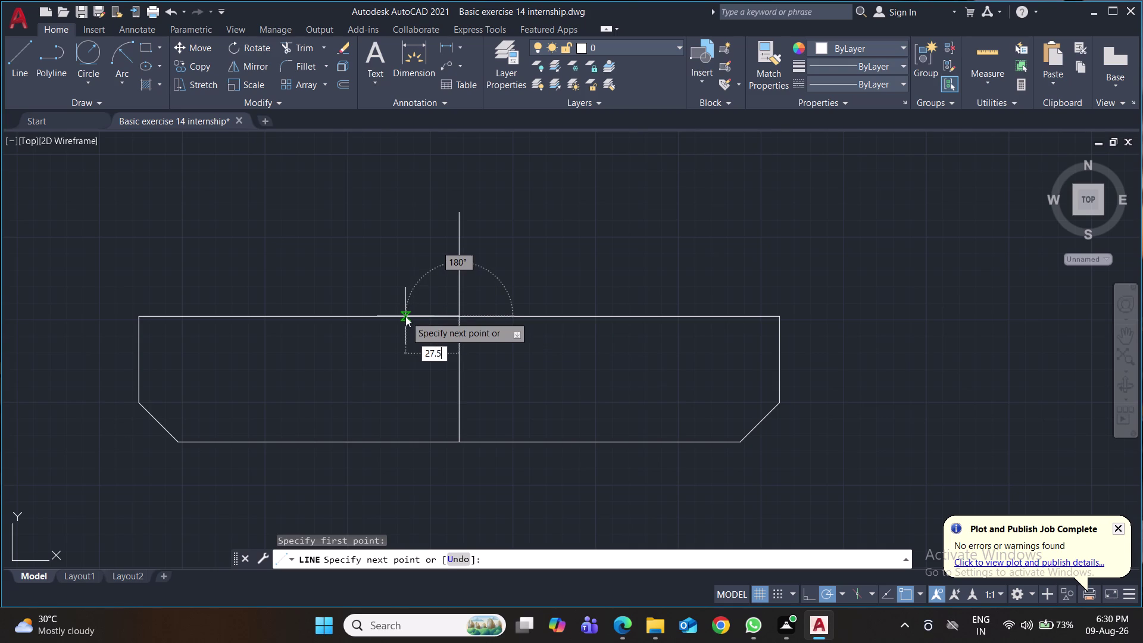
key(Return)
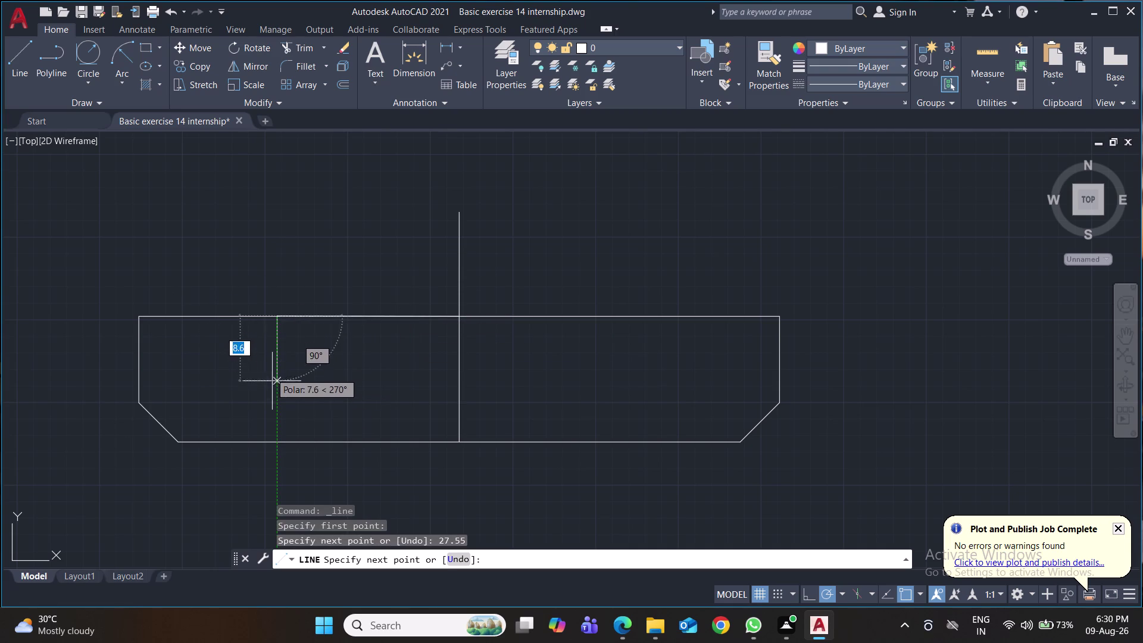
click(279, 440)
key(Return)
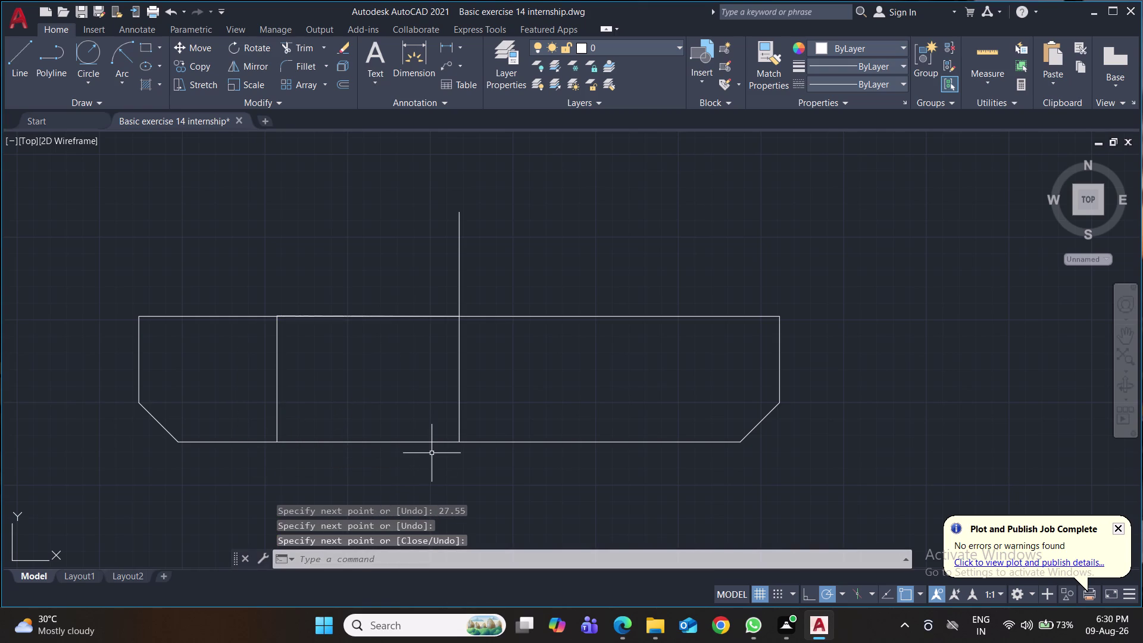
key(space)
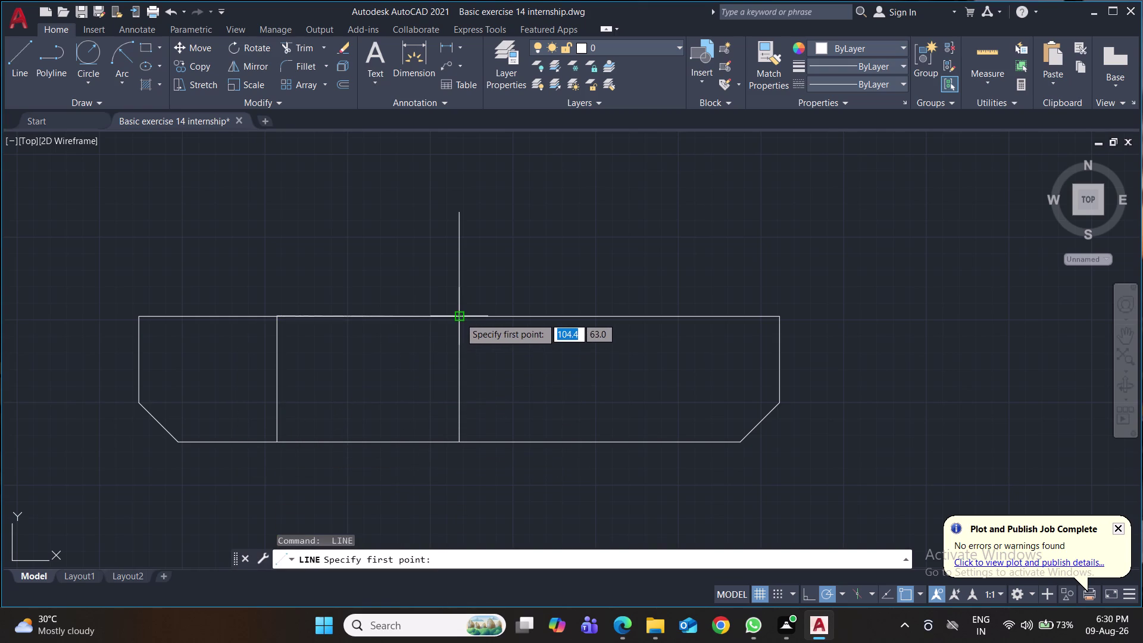
click(460, 317)
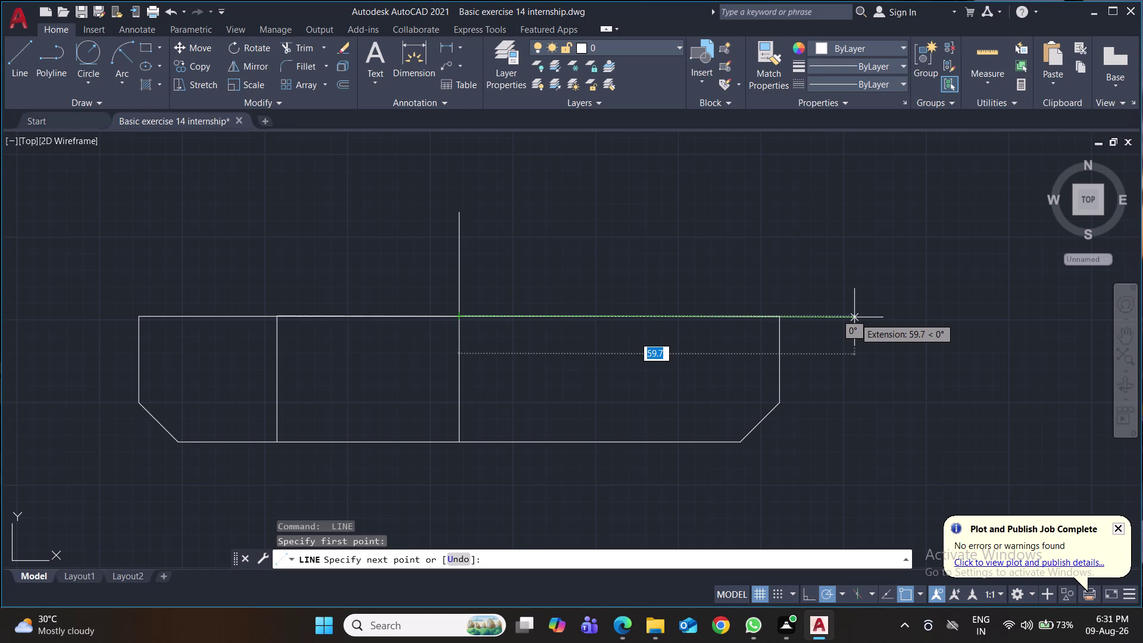
text(27.55)
key(Return)
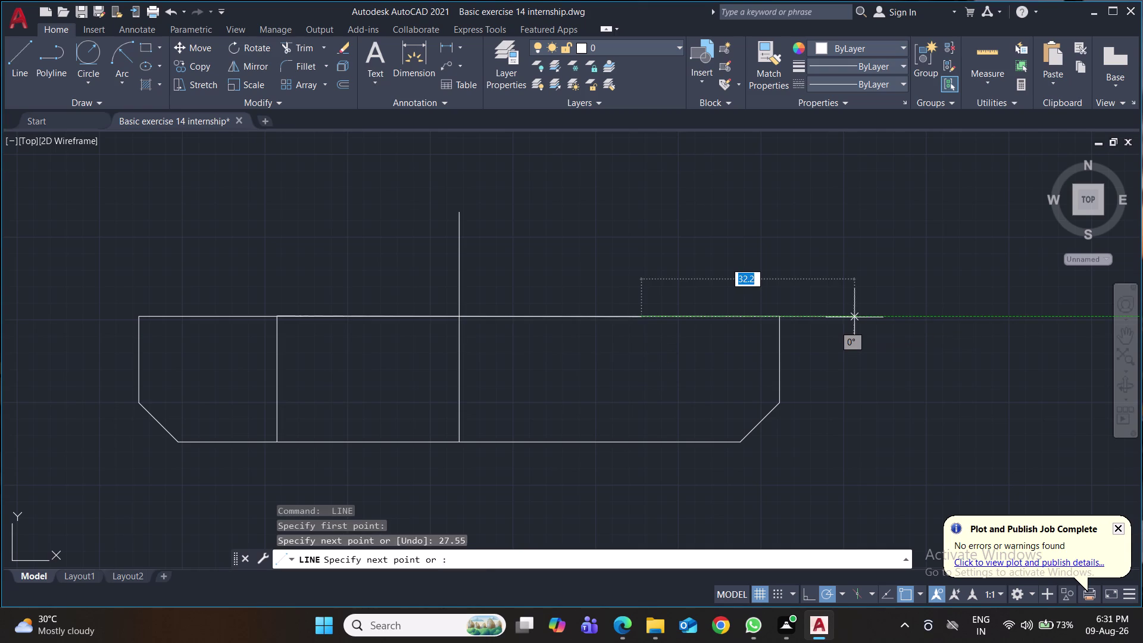
click(641, 439)
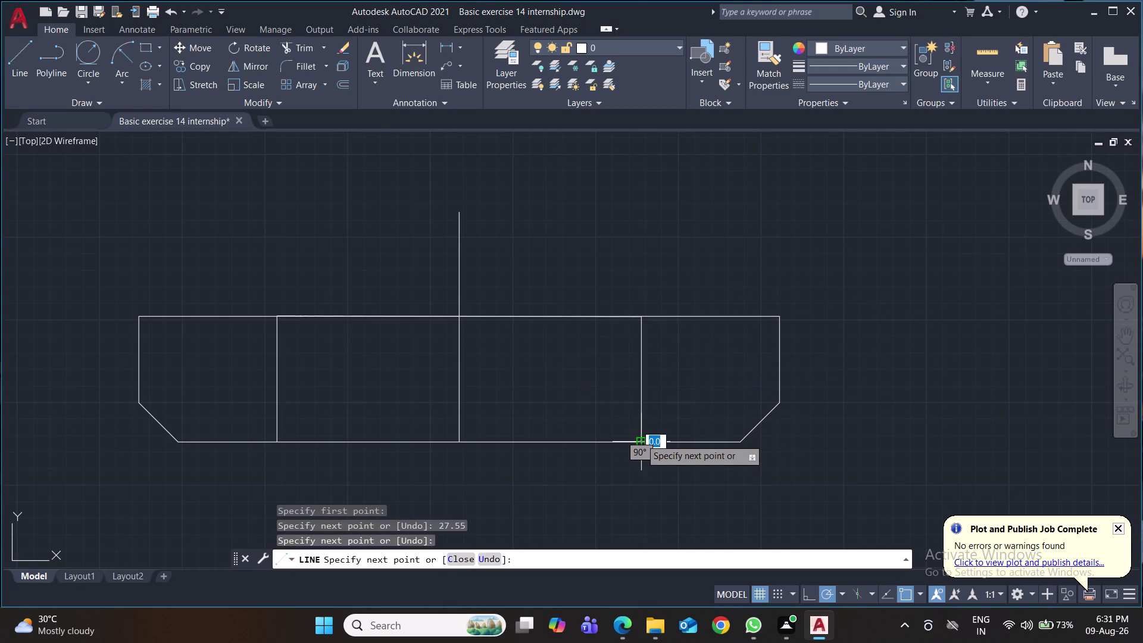
key(Return)
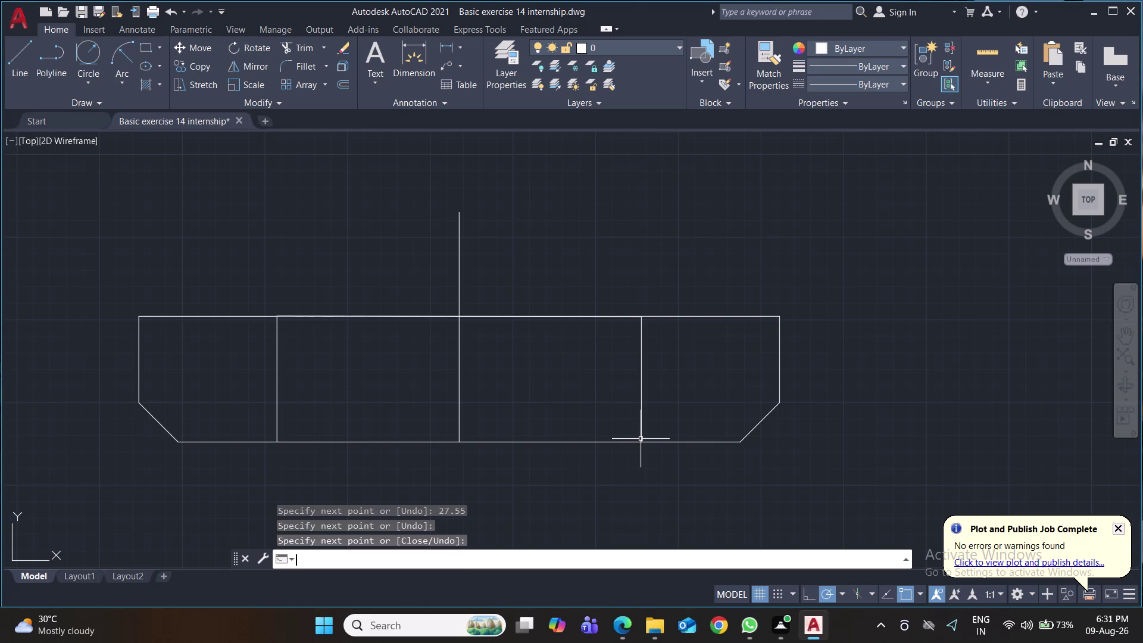
Draw a vertical internal line 11.5 left of centre to the bottom edge.
click(19, 60)
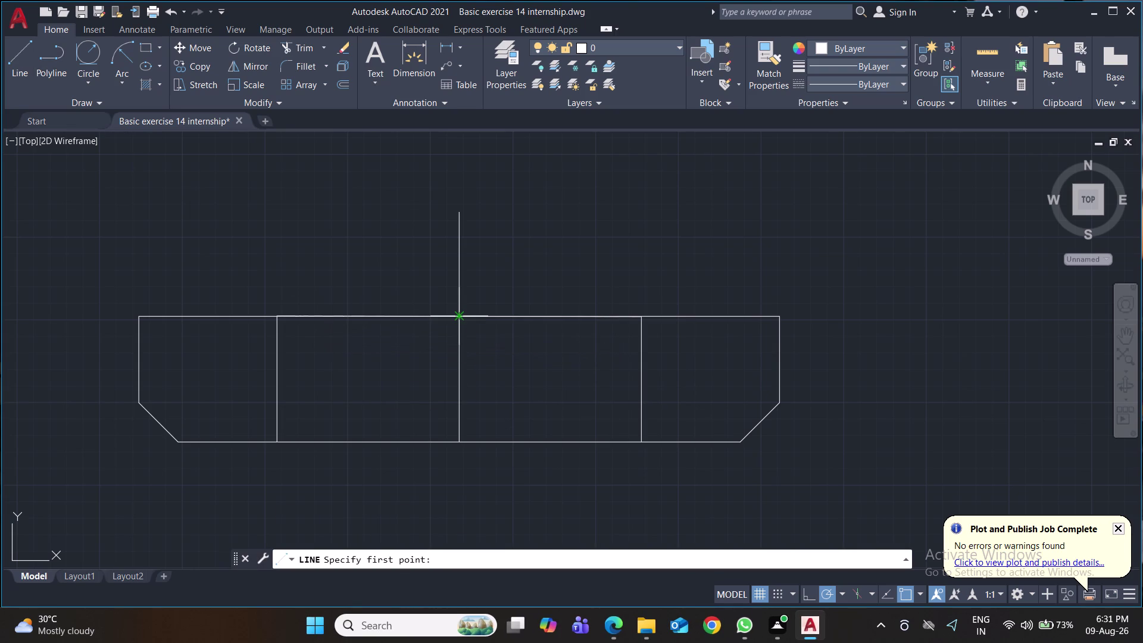
scroll(up, 3)
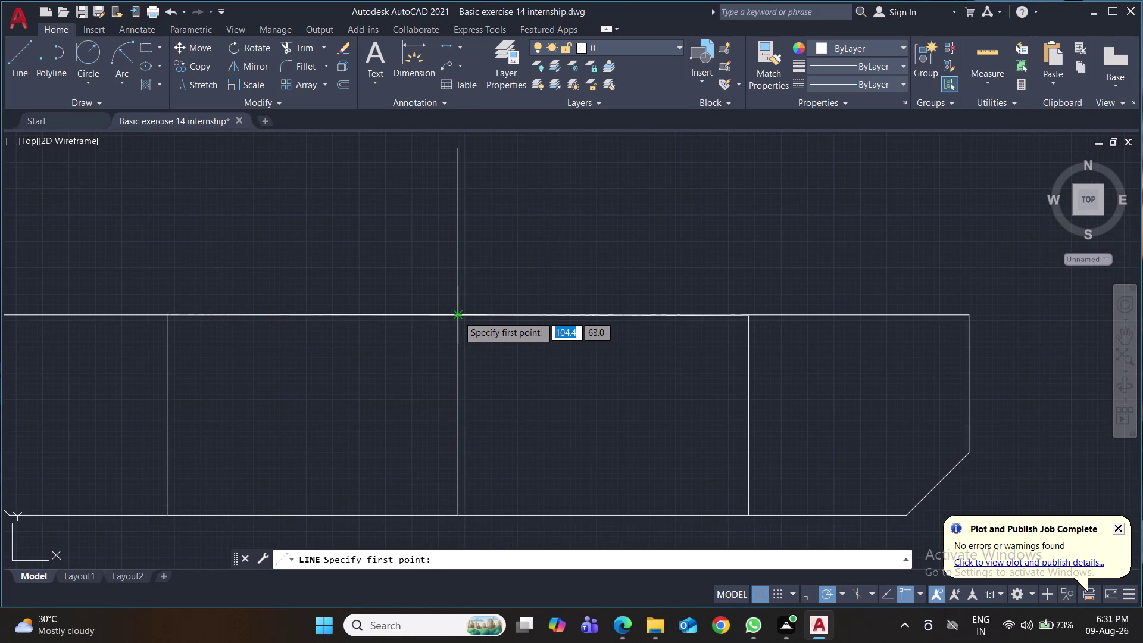
click(457, 315)
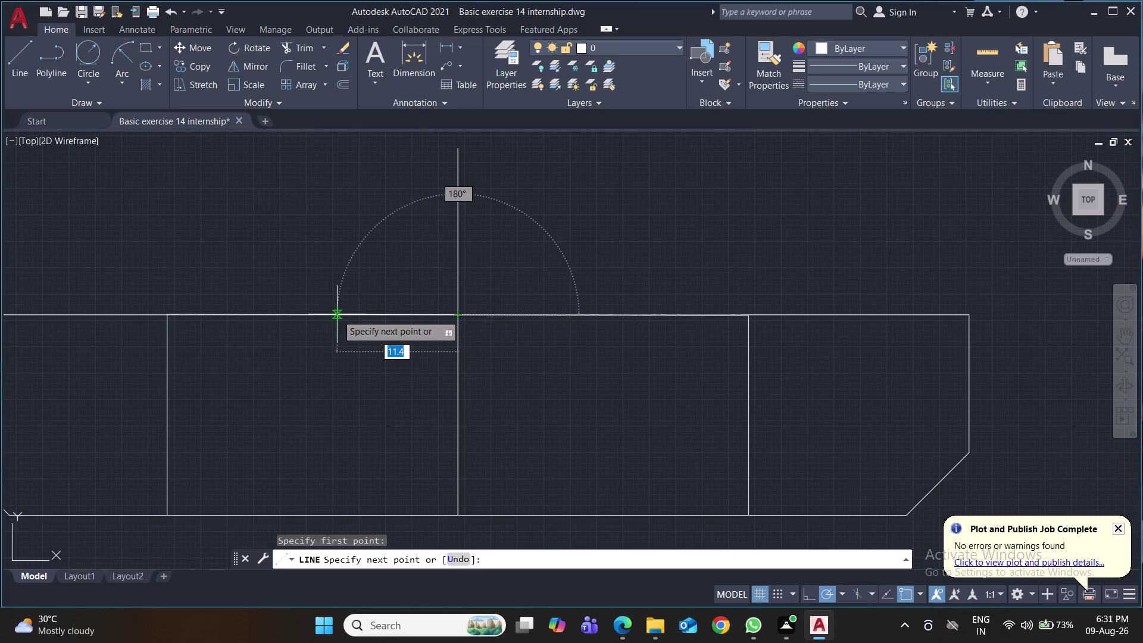
text(11.)
text(5)
key(Return)
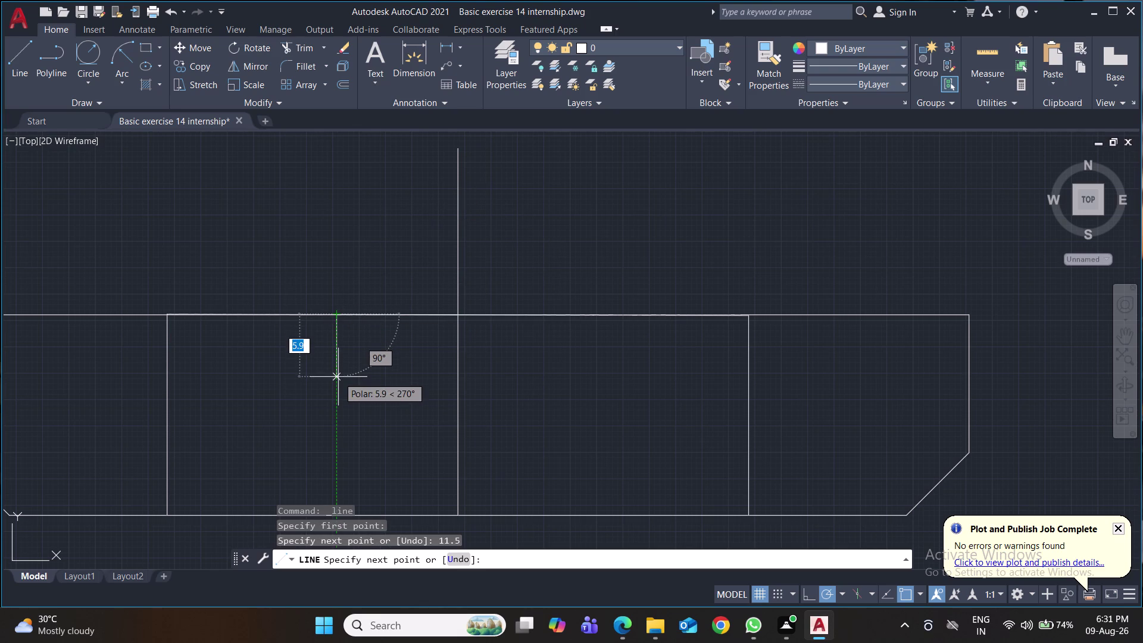
middle_drag(338, 377, 346, 294)
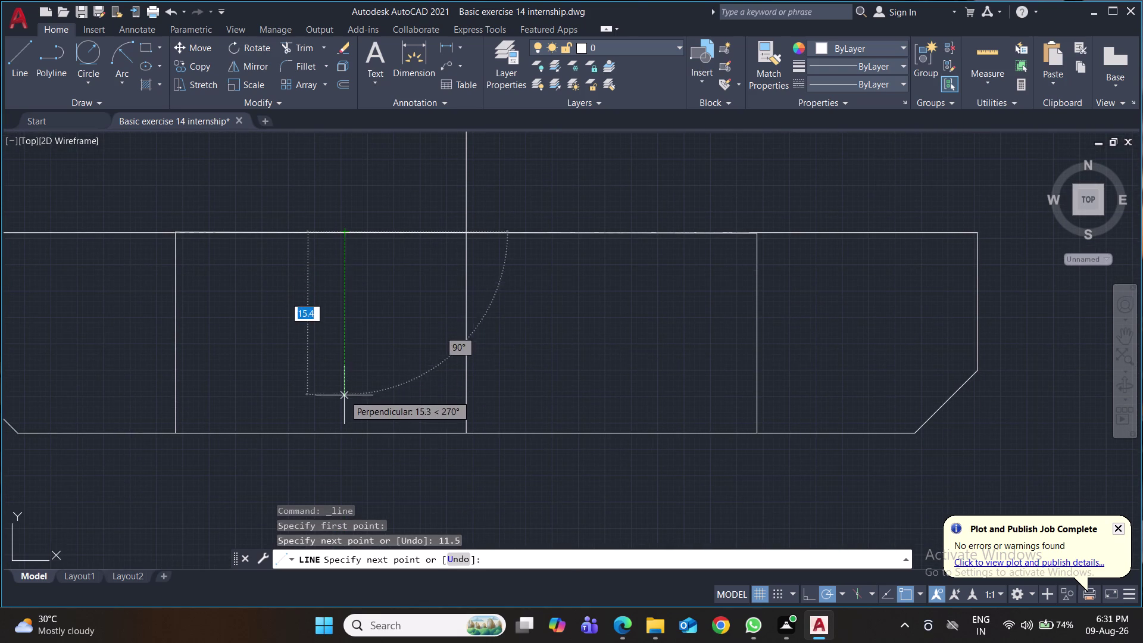
click(342, 429)
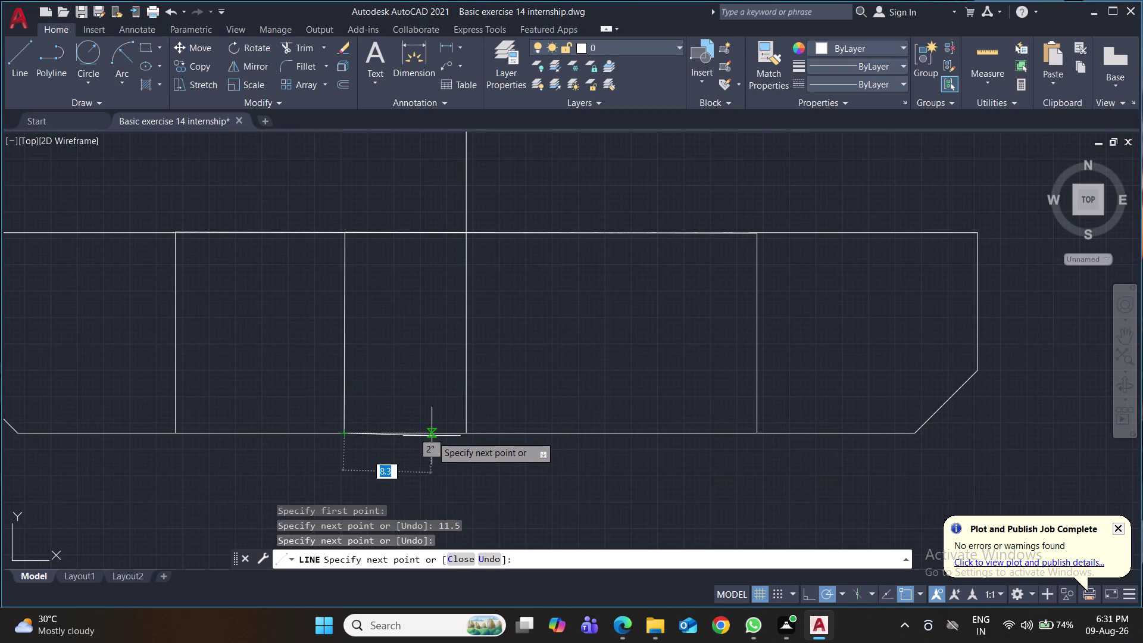
key(Return)
Draw a matching line 11.5 right of centre, save, and zoom out.
key(space)
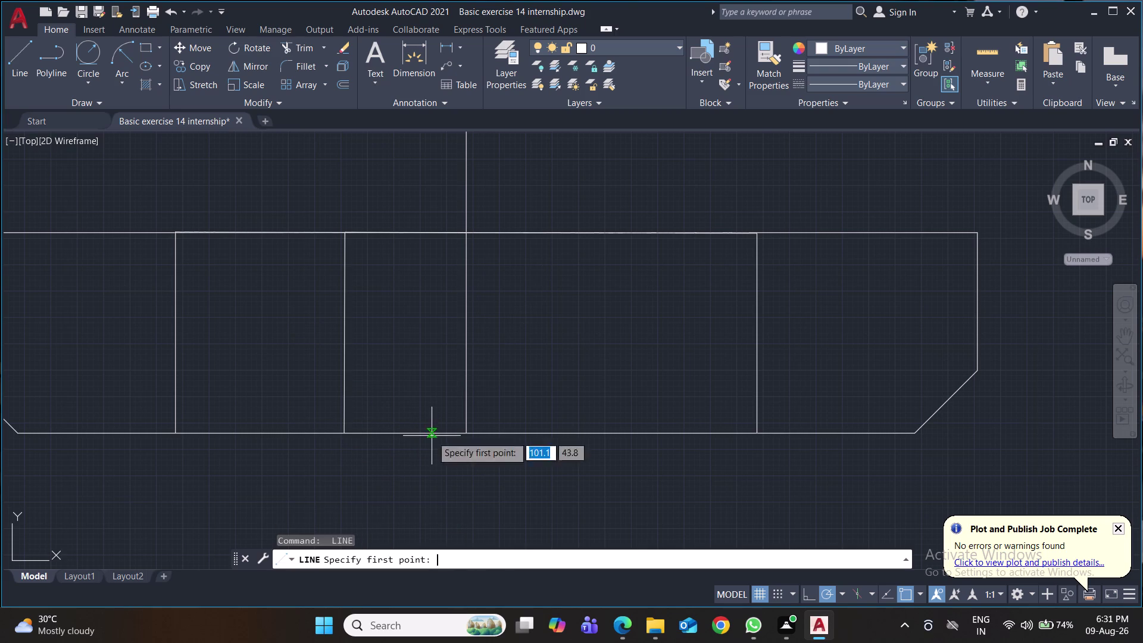
click(468, 236)
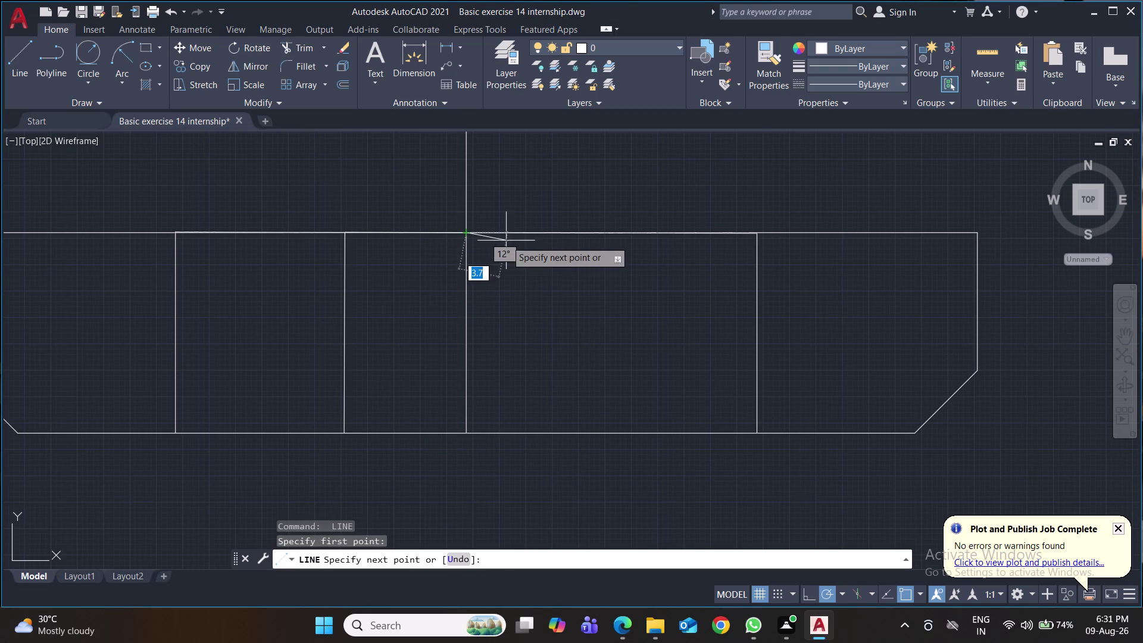
text(1)
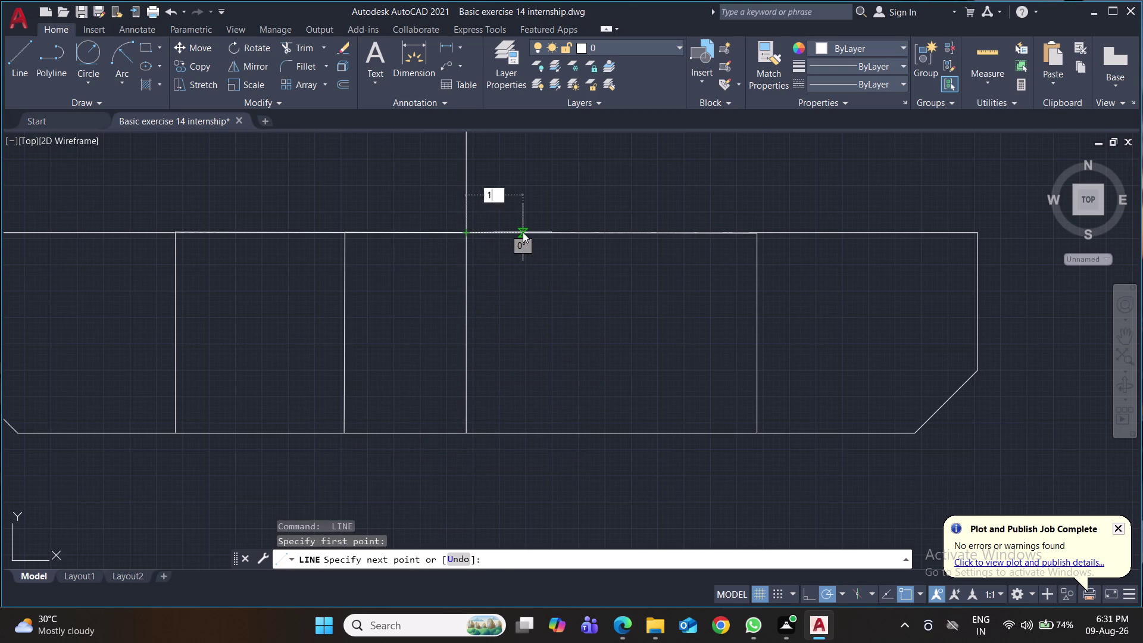
text(1.5)
key(Return)
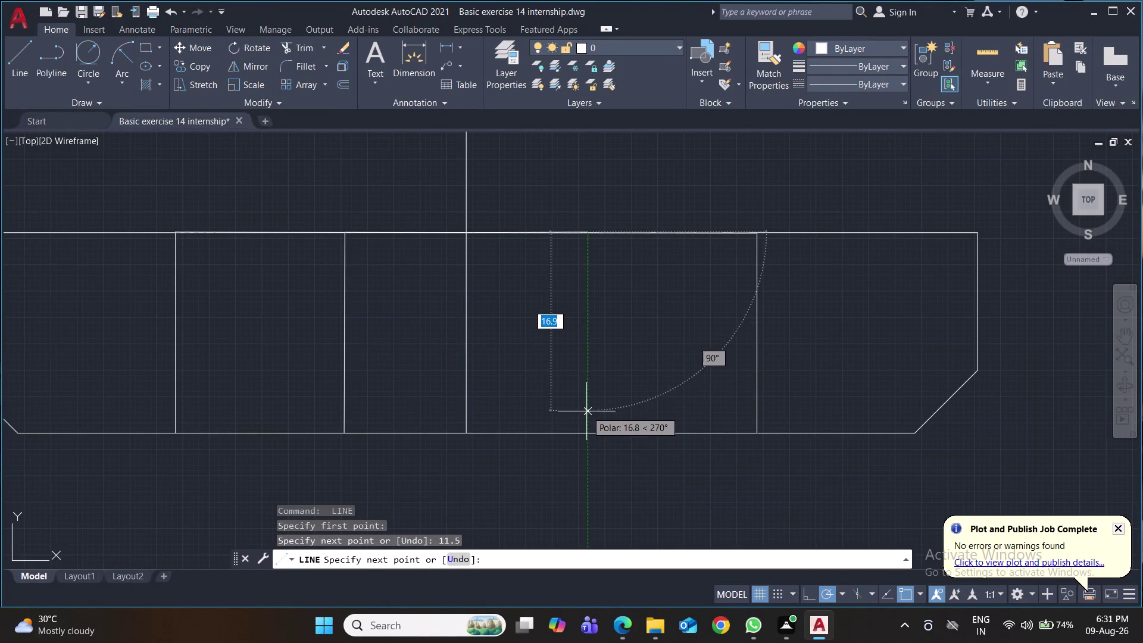
click(587, 432)
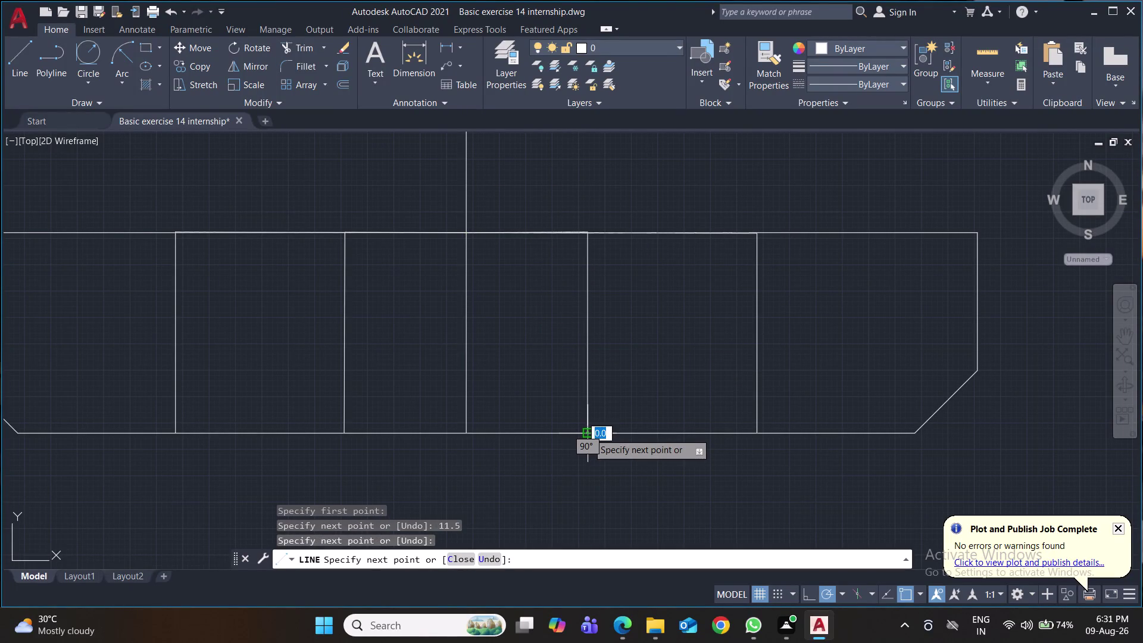
key(Return)
click(588, 432)
key(ctrl+s)
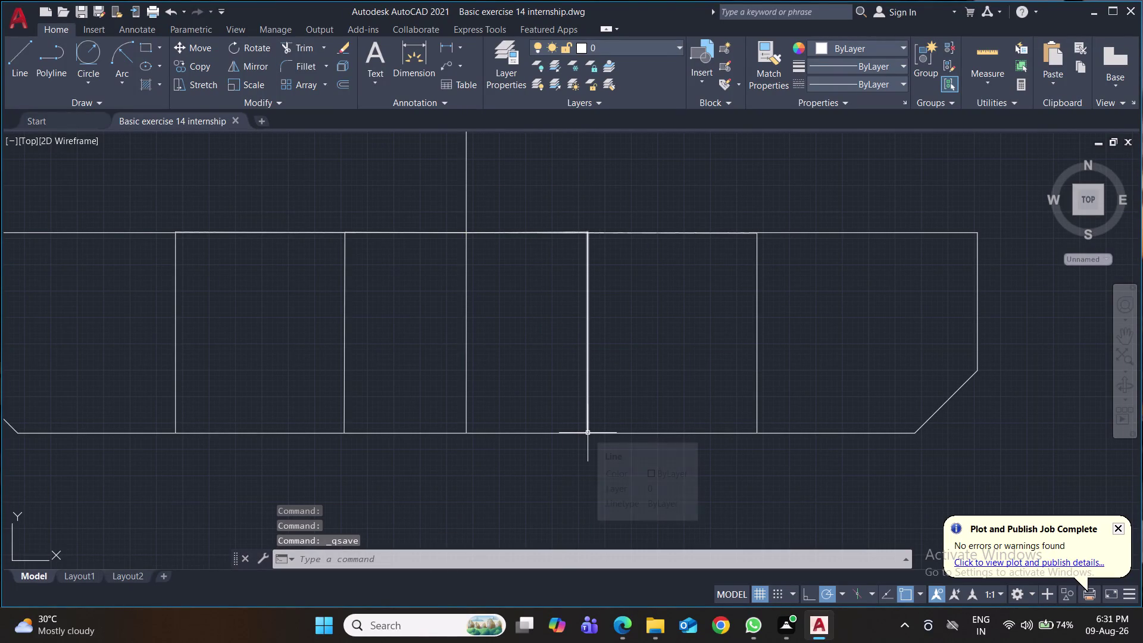
scroll(down, 3)
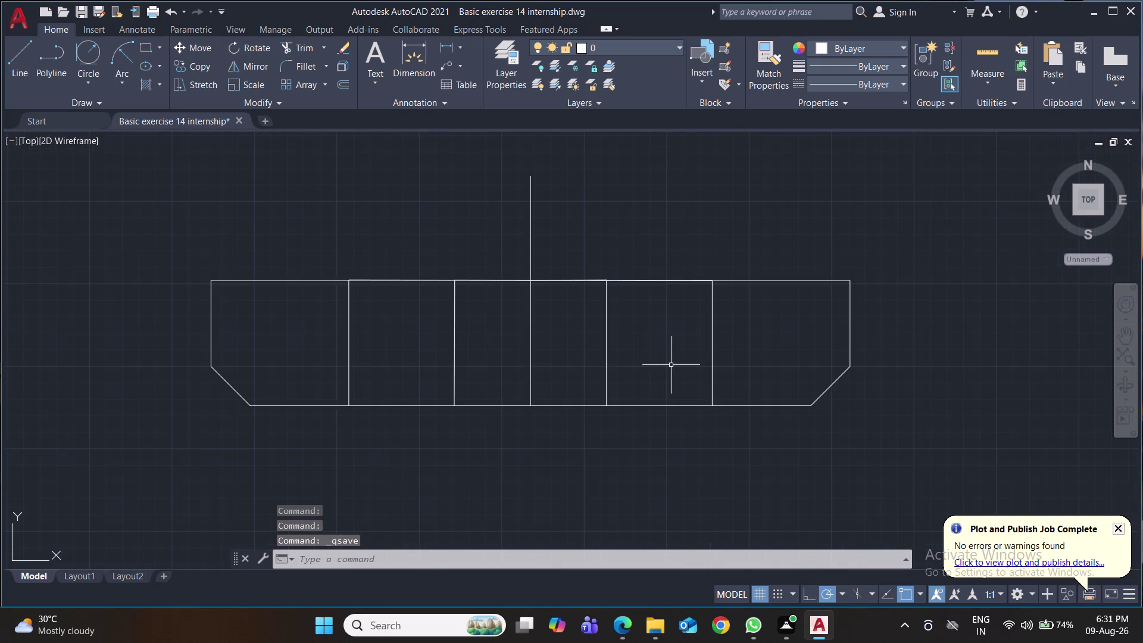
scroll(down, 3)
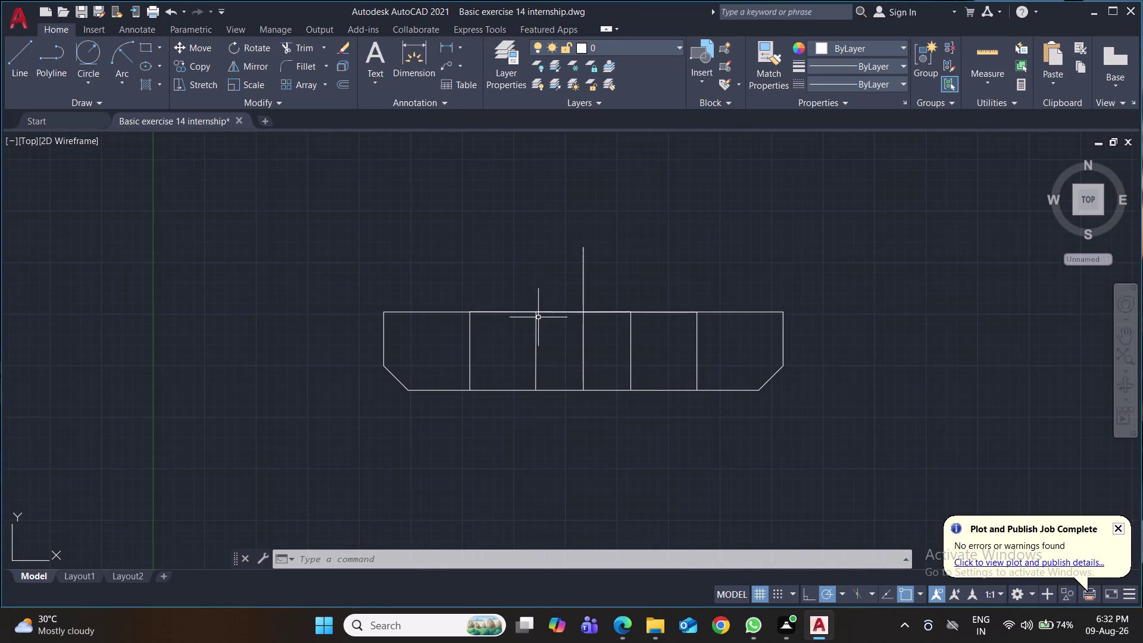
Delete the tall centre line and trim away every piece of the top edge.
click(582, 284)
key(Delete)
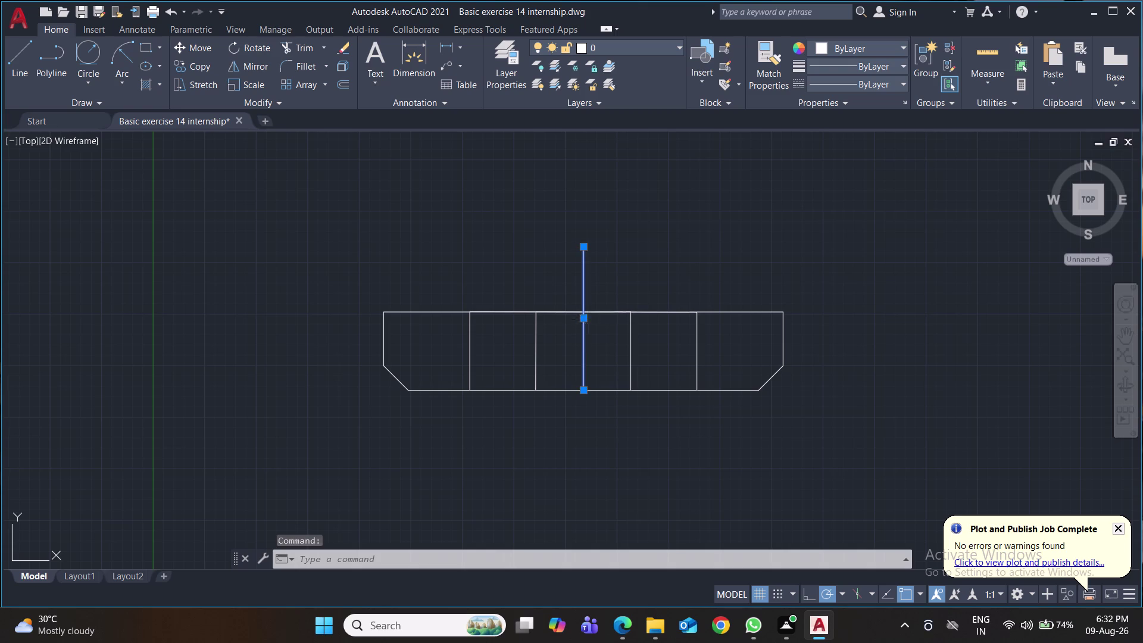
text(tr)
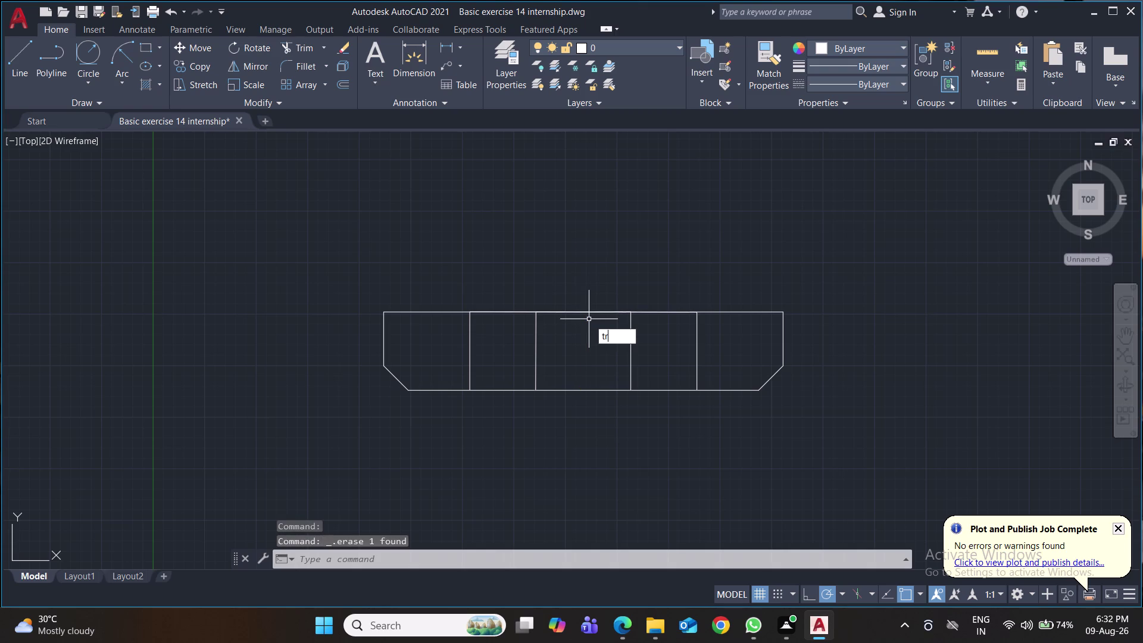
key(Return)
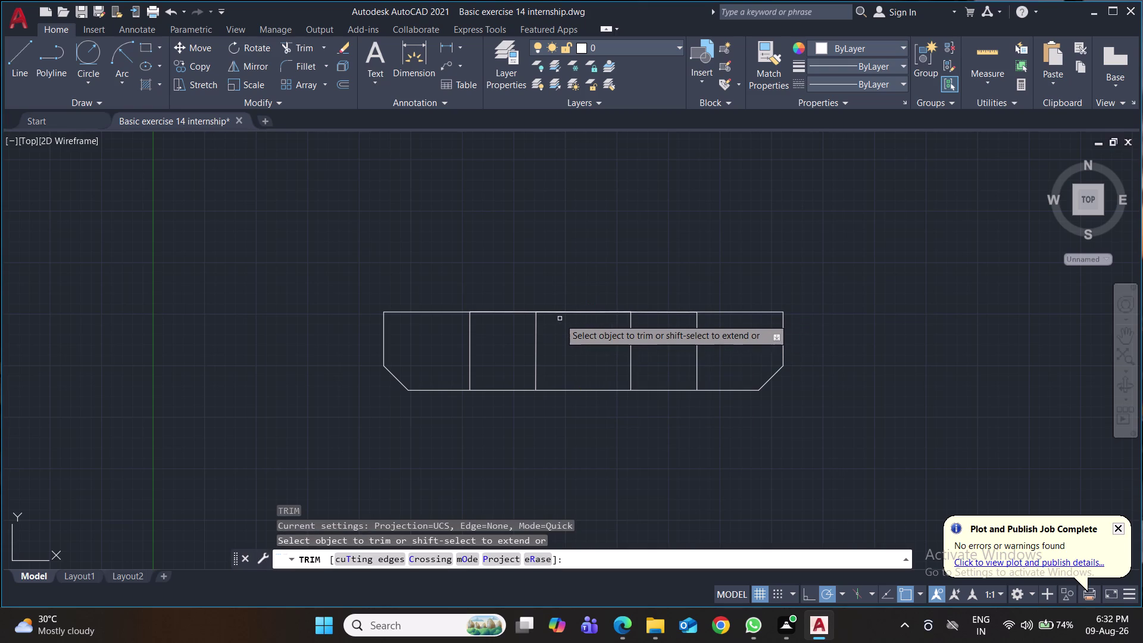
click(505, 312)
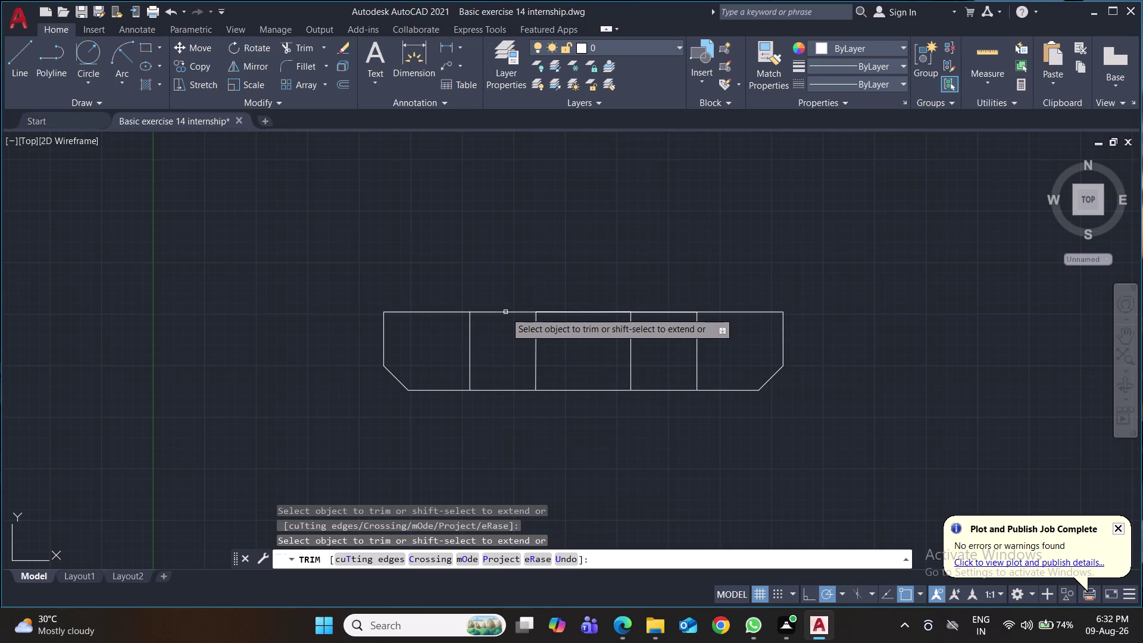
click(505, 312)
click(573, 313)
click(577, 312)
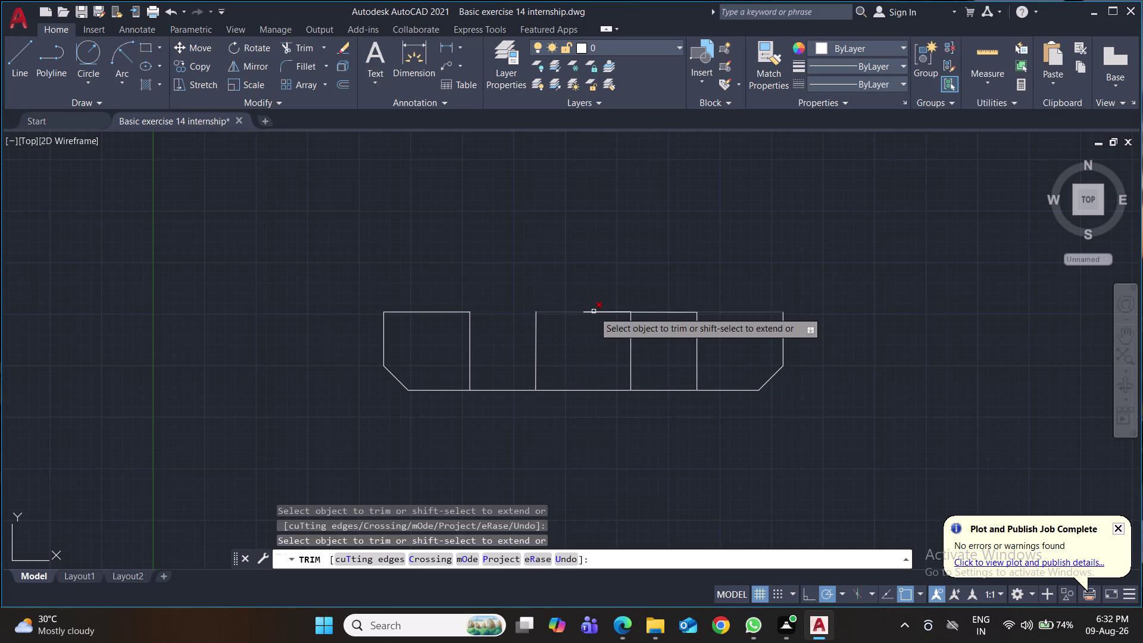
click(593, 311)
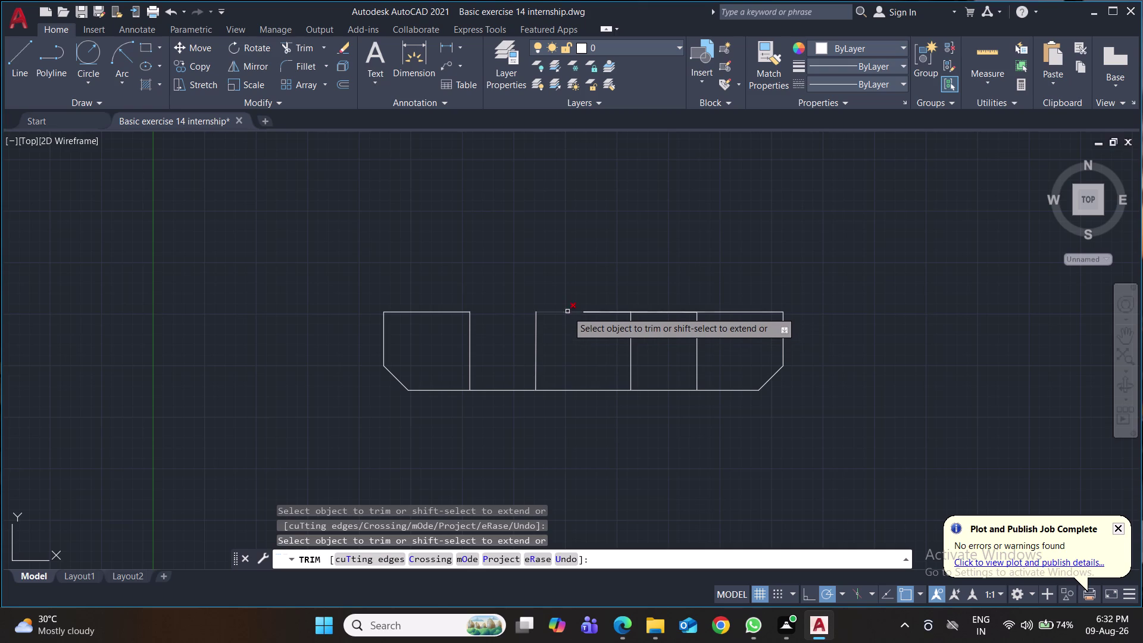
click(567, 311)
click(602, 312)
click(601, 312)
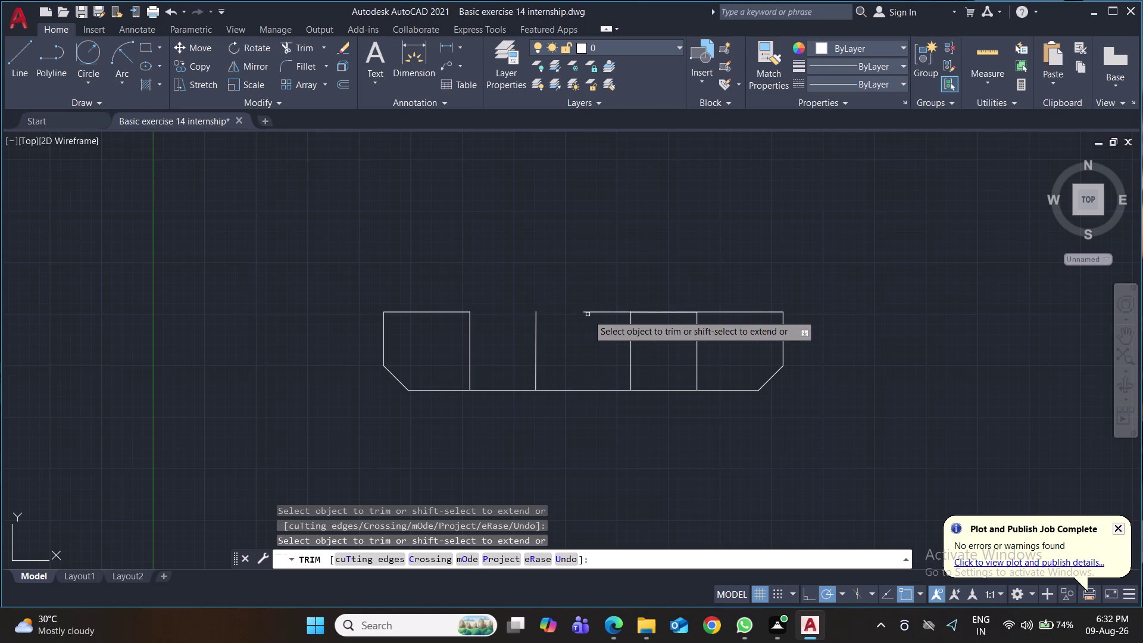
click(587, 314)
click(663, 311)
click(657, 314)
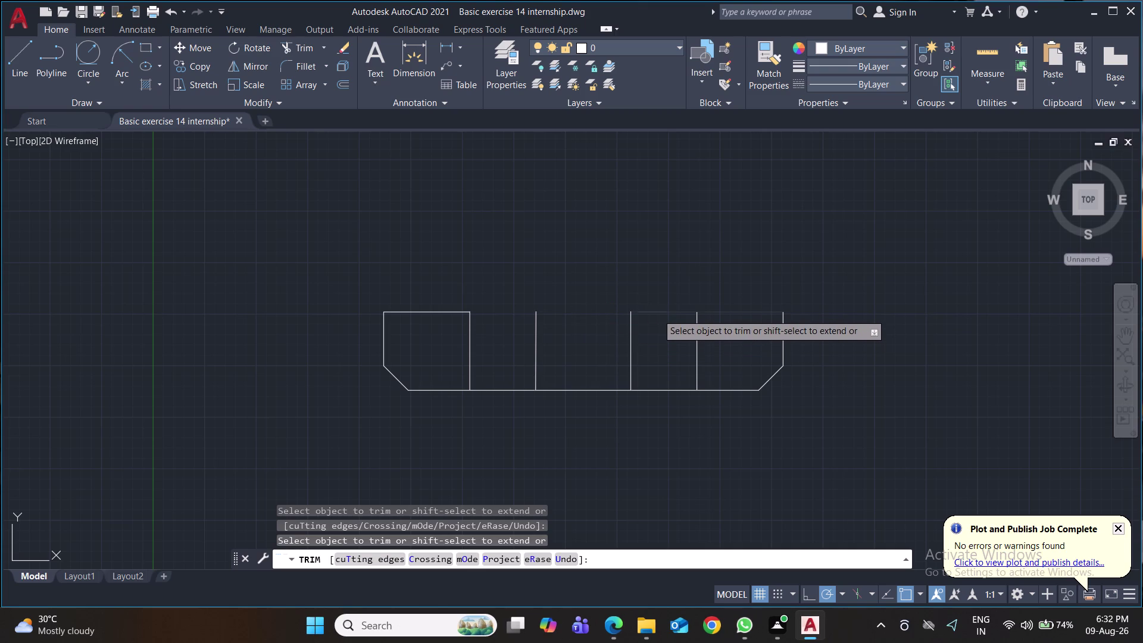
click(443, 314)
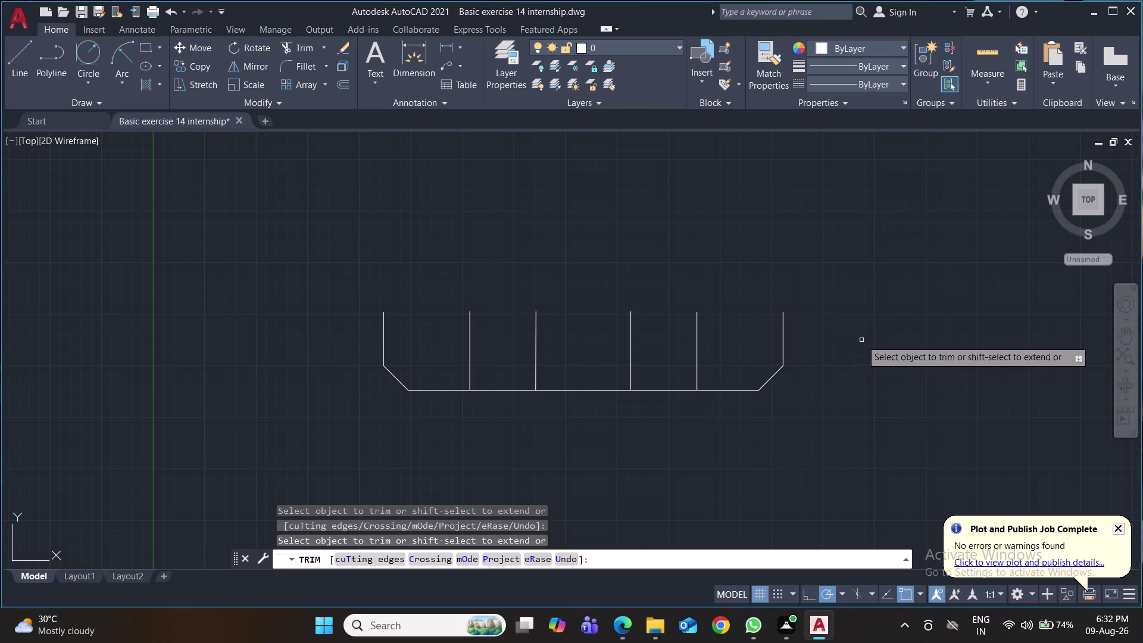
Save the drawing, abandoning a brief EXTEND attempt.
key(ctrl+s)
key(ctrl+s)
key(ctrl+s)
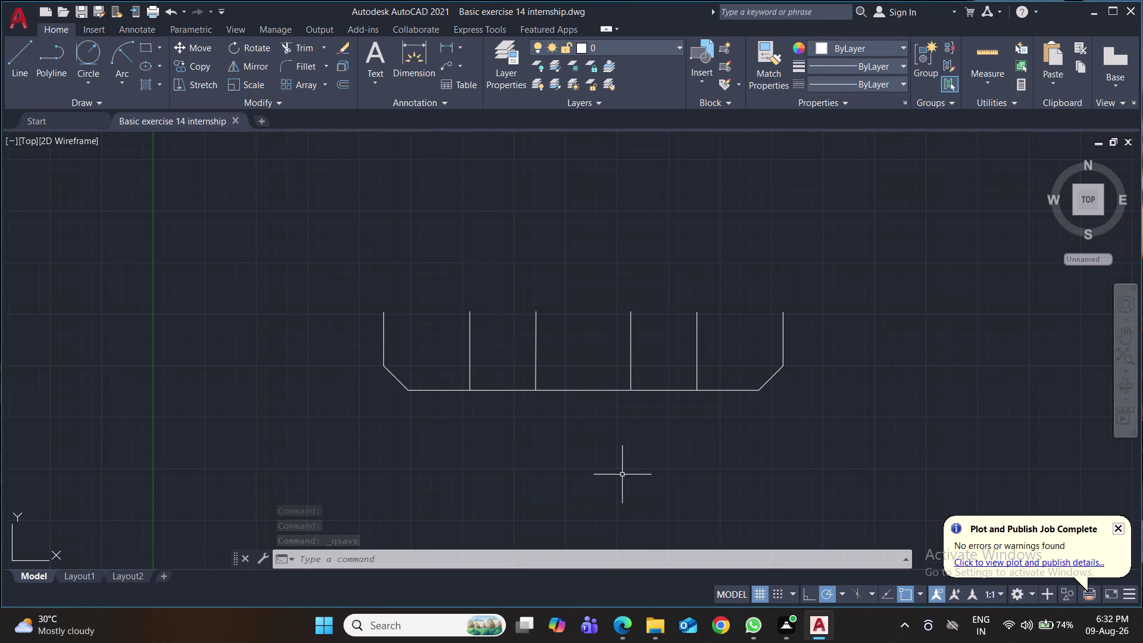
text(ex)
key(Return)
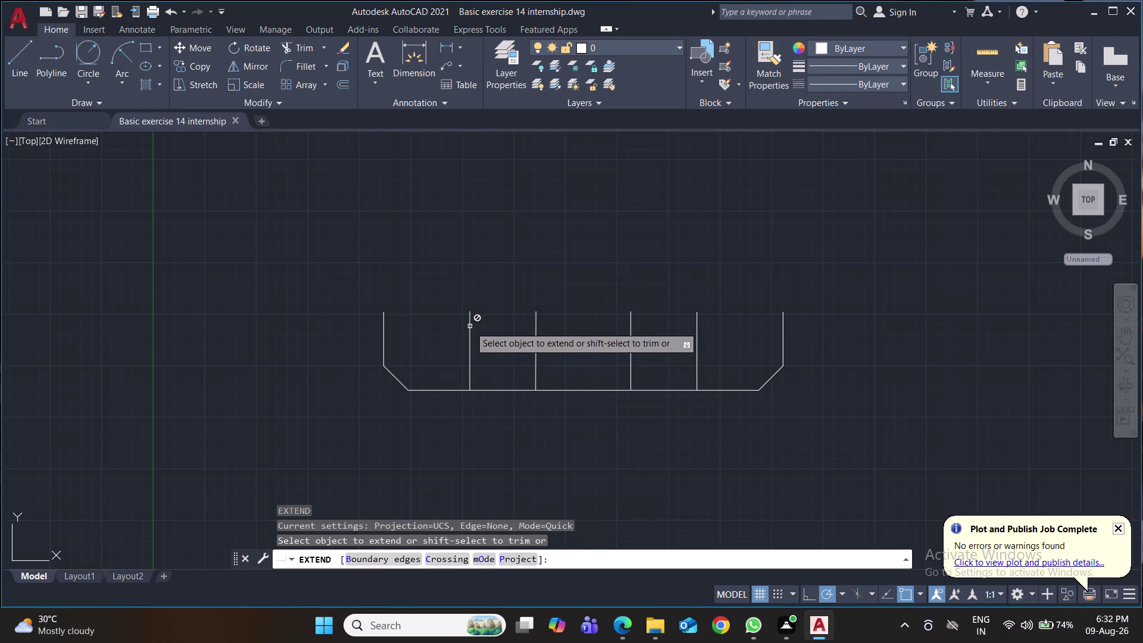
key(ctrl+s)
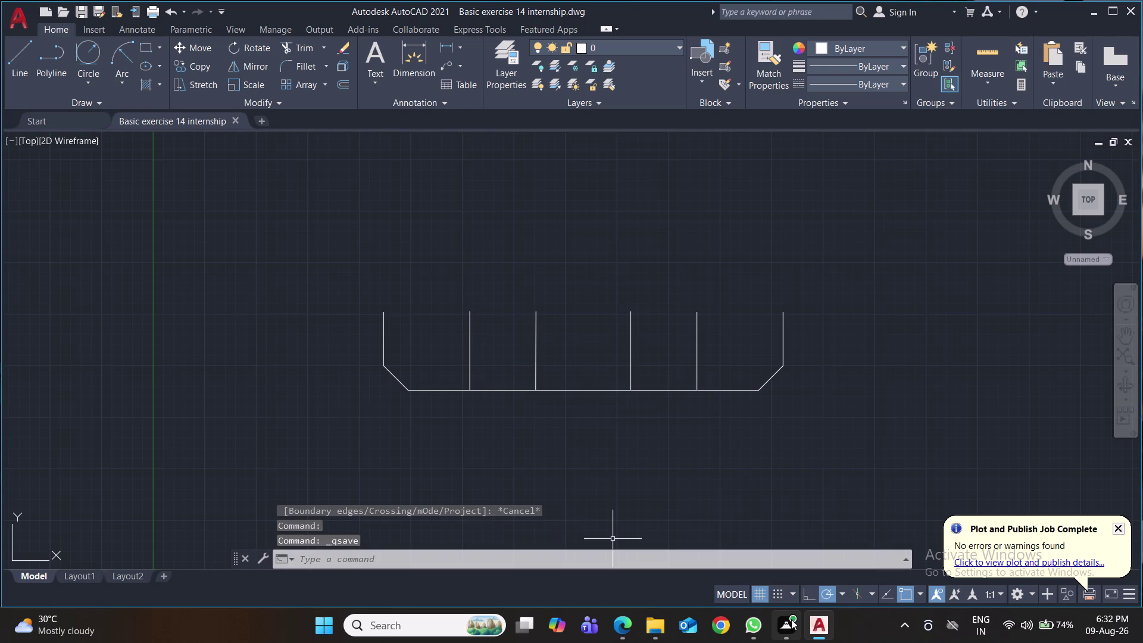
key(ctrl+s)
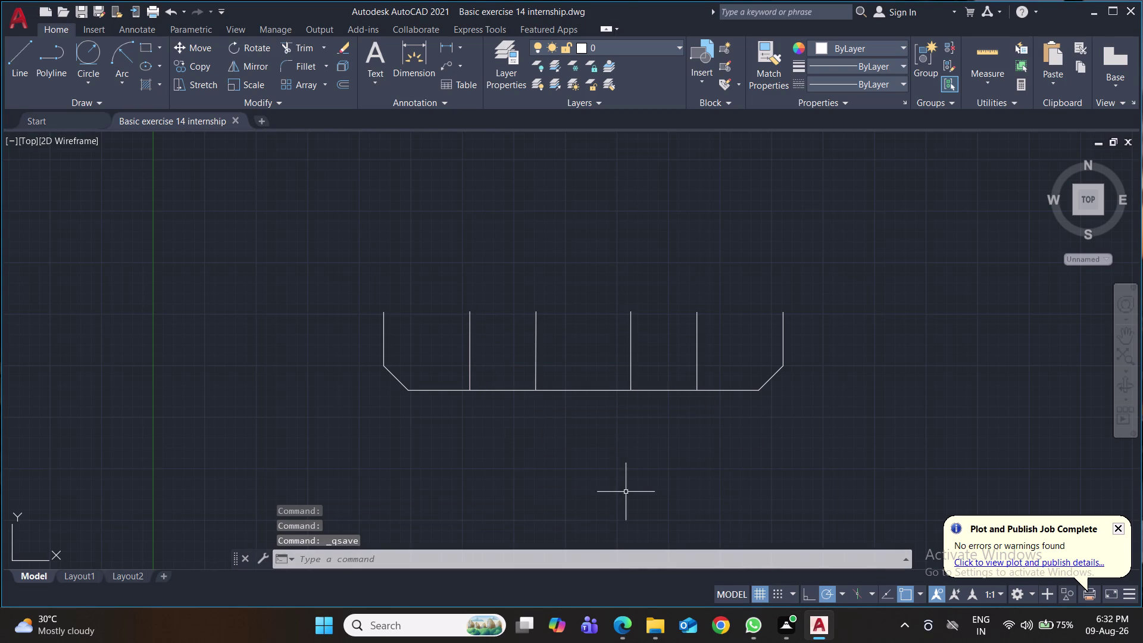
click(24, 63)
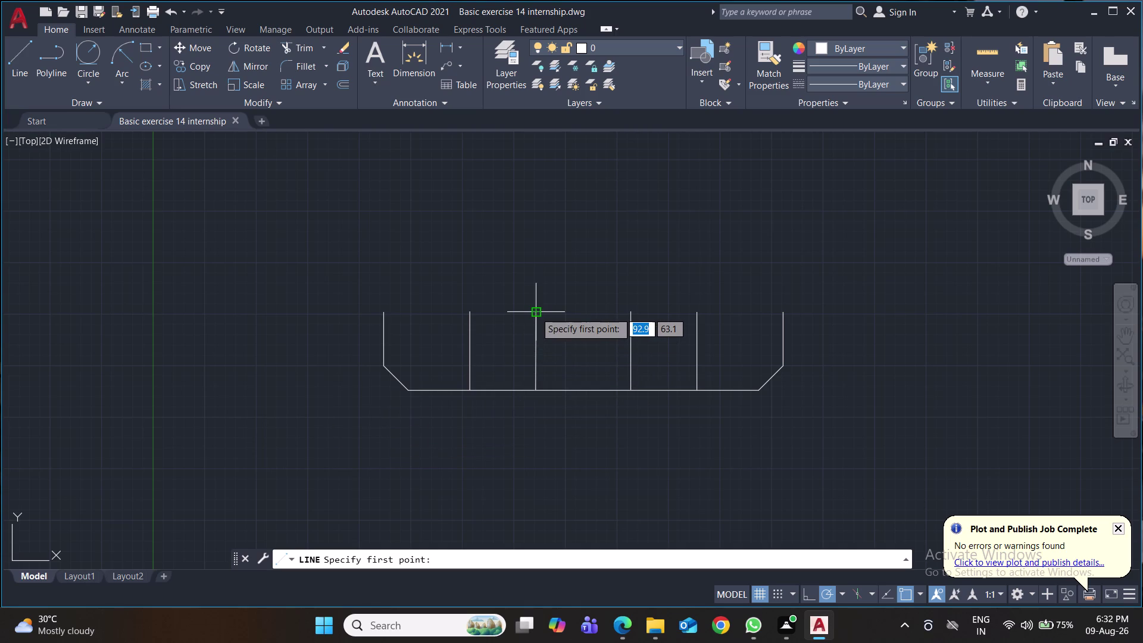
Place a 23.0 dimension between two inner uprights' tops, below the profile.
click(443, 45)
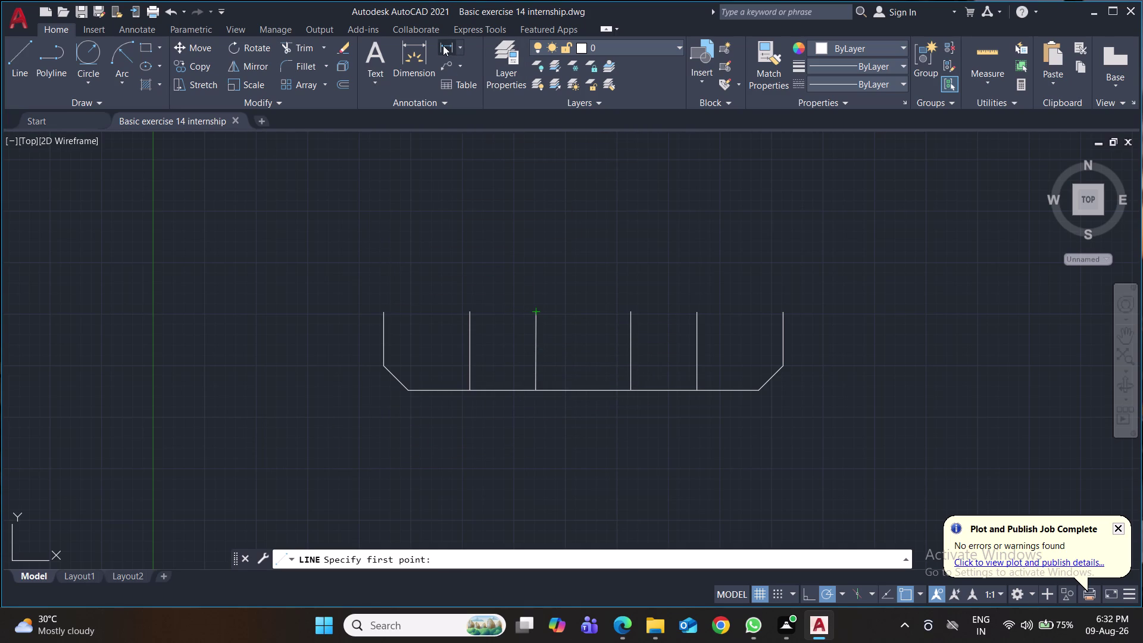
click(538, 389)
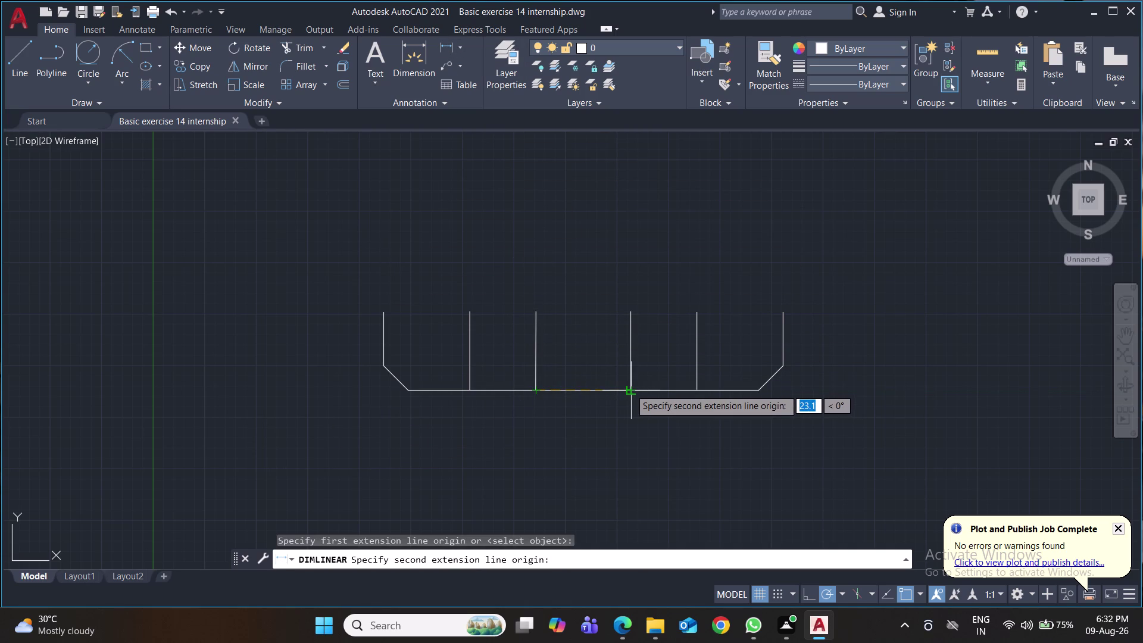
click(630, 388)
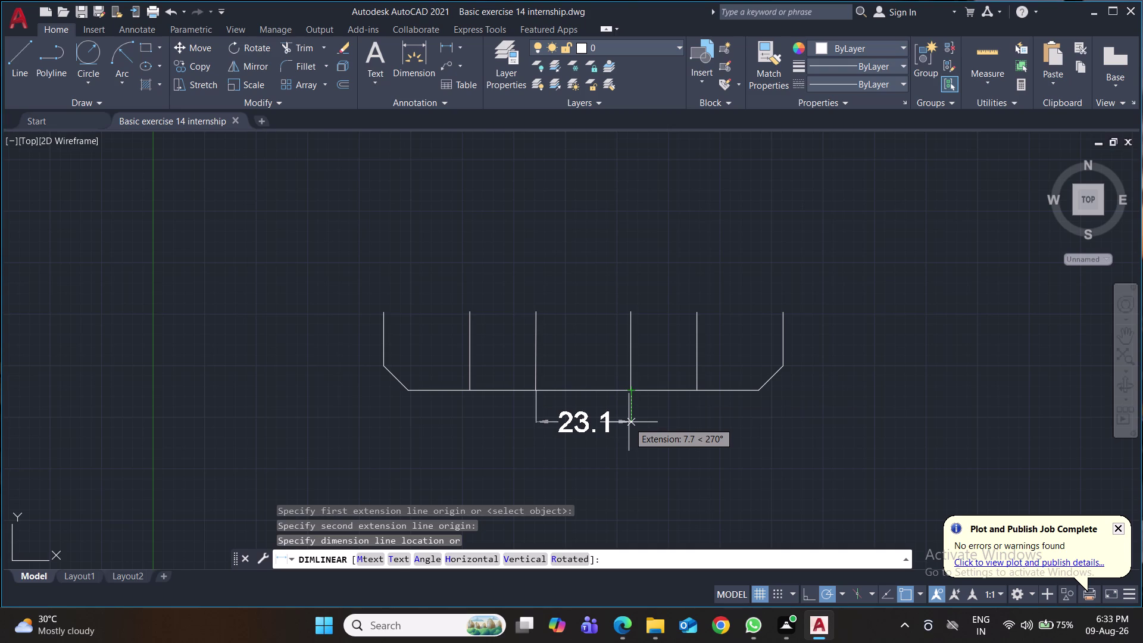
key(Escape)
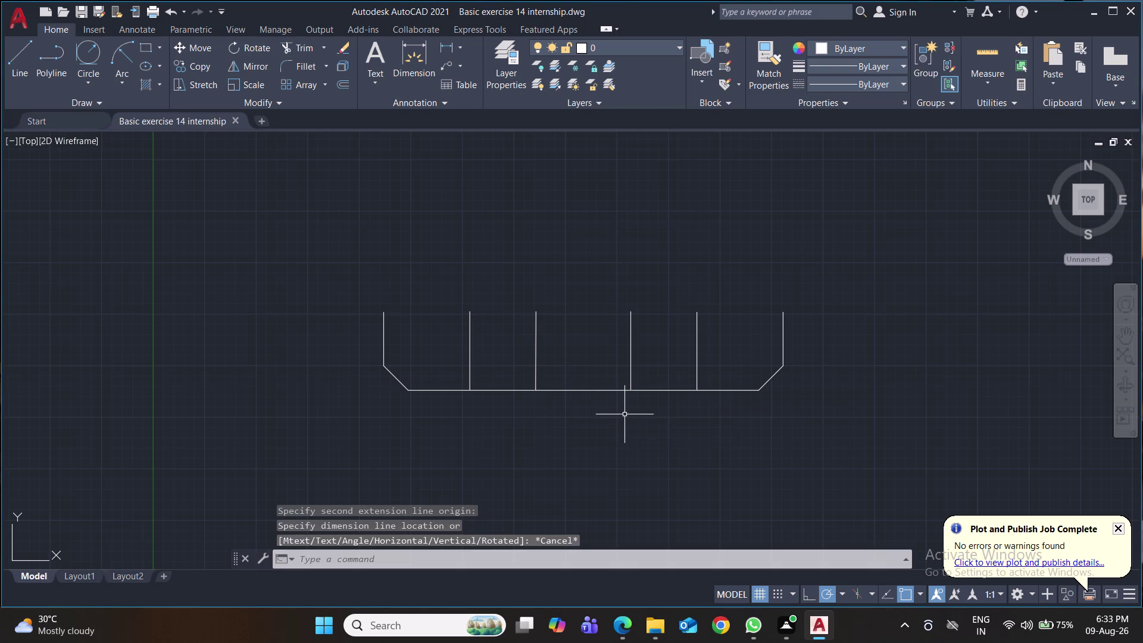
click(441, 46)
click(629, 310)
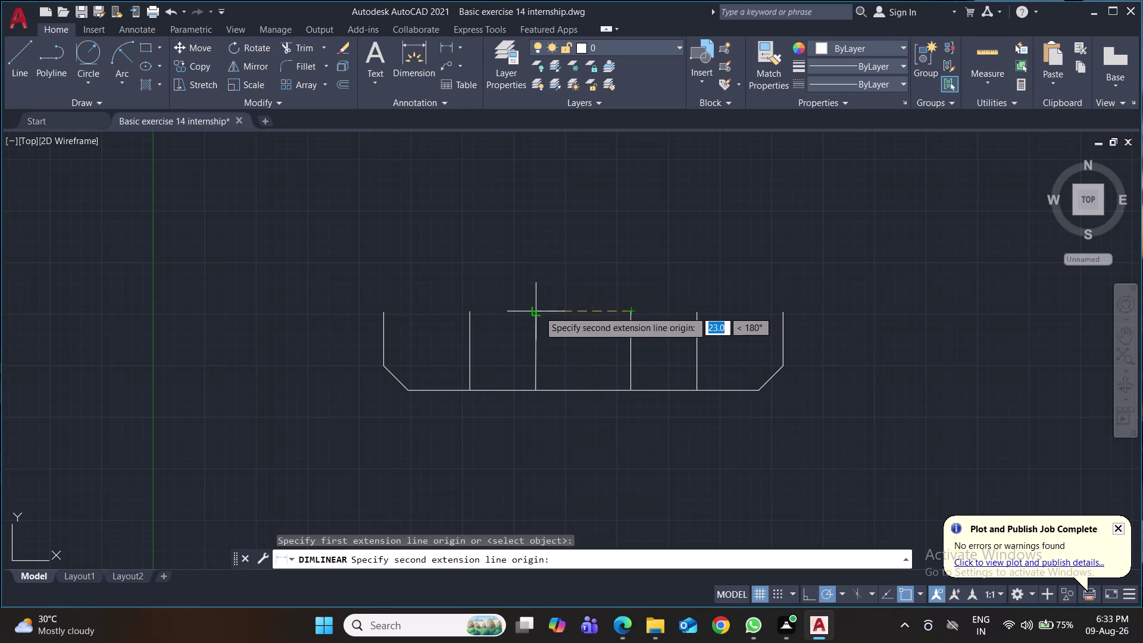
click(539, 311)
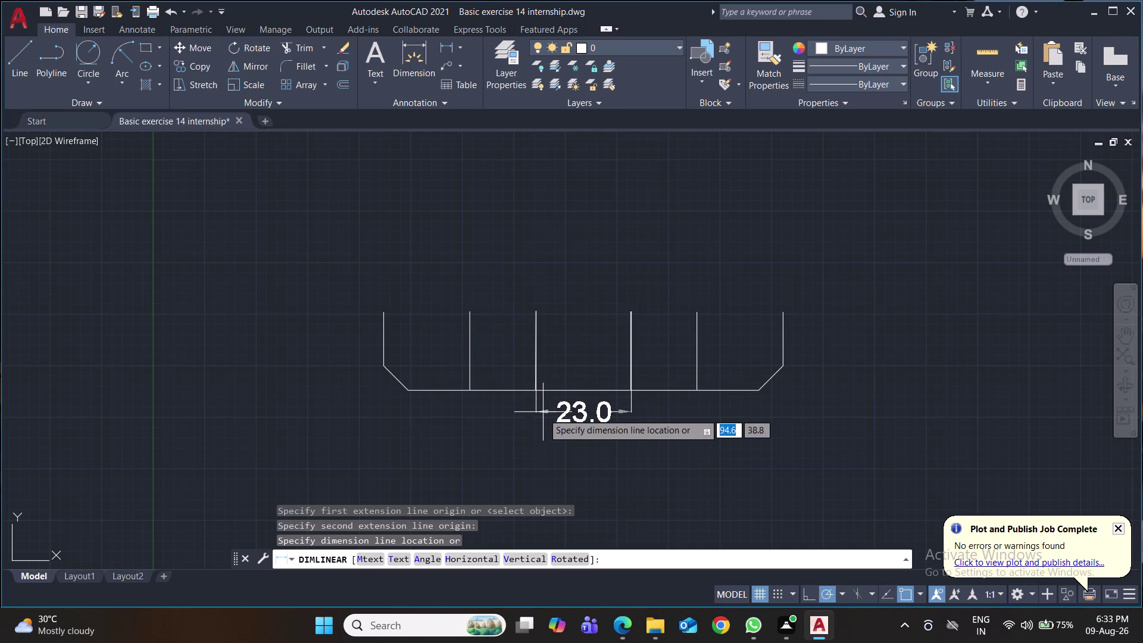
click(542, 436)
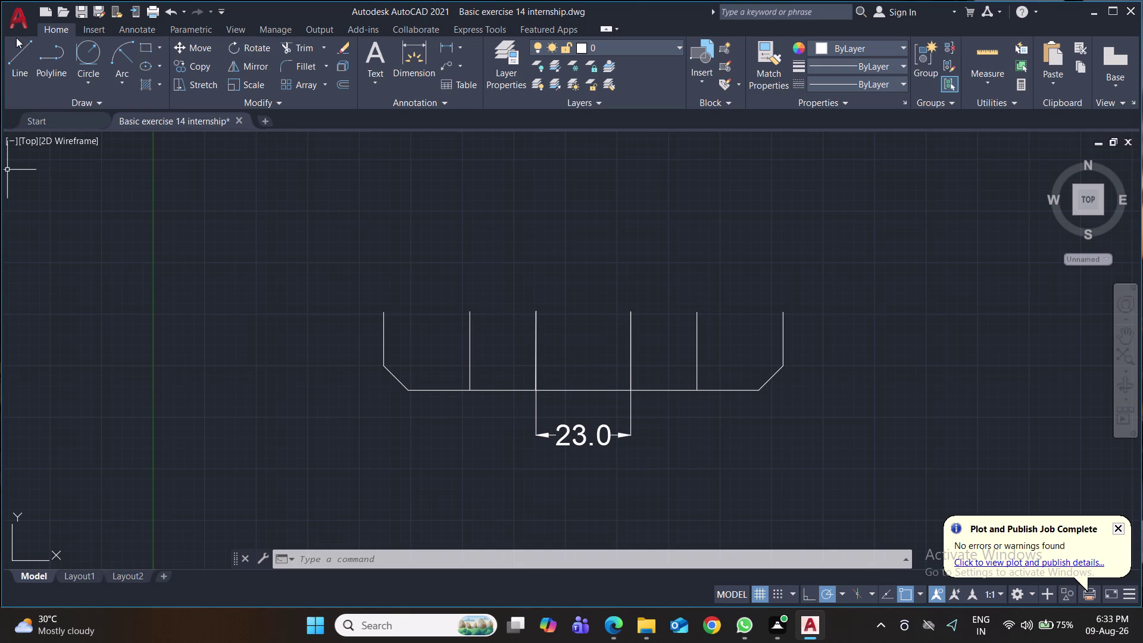
click(18, 53)
Draw a tall vertical line from the bottom edge up above the profile, then save.
click(581, 387)
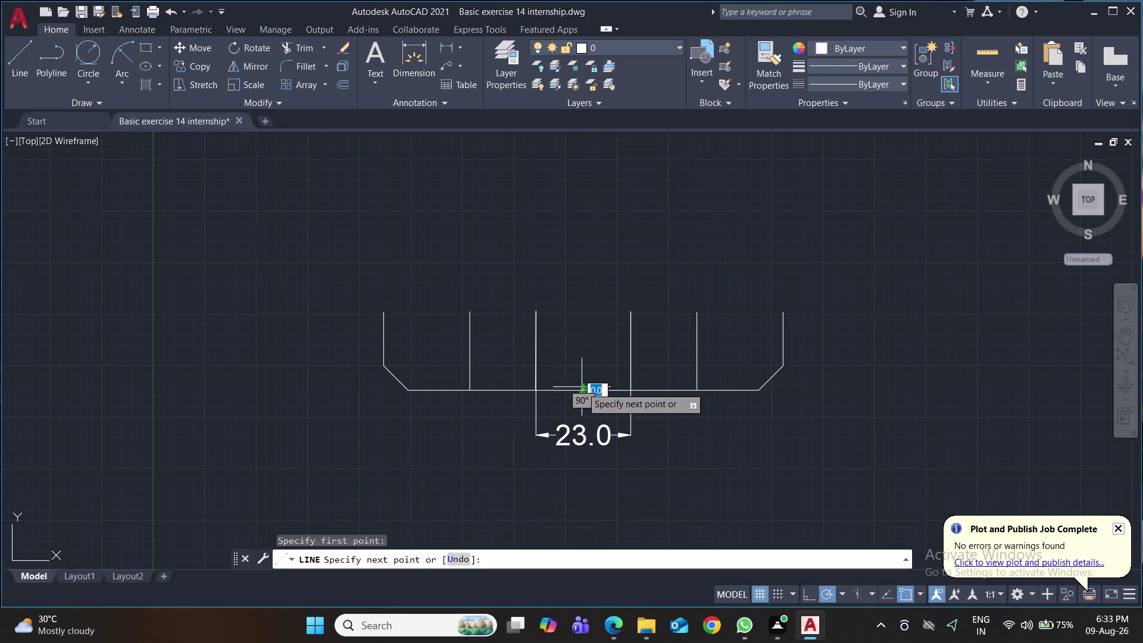
click(580, 137)
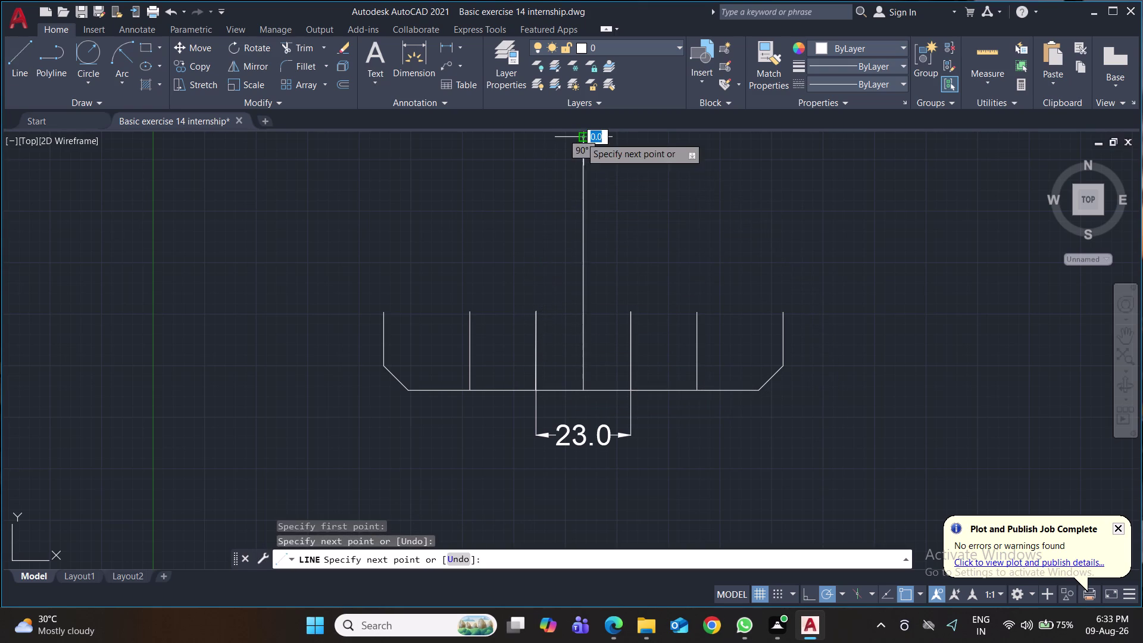
key(Return)
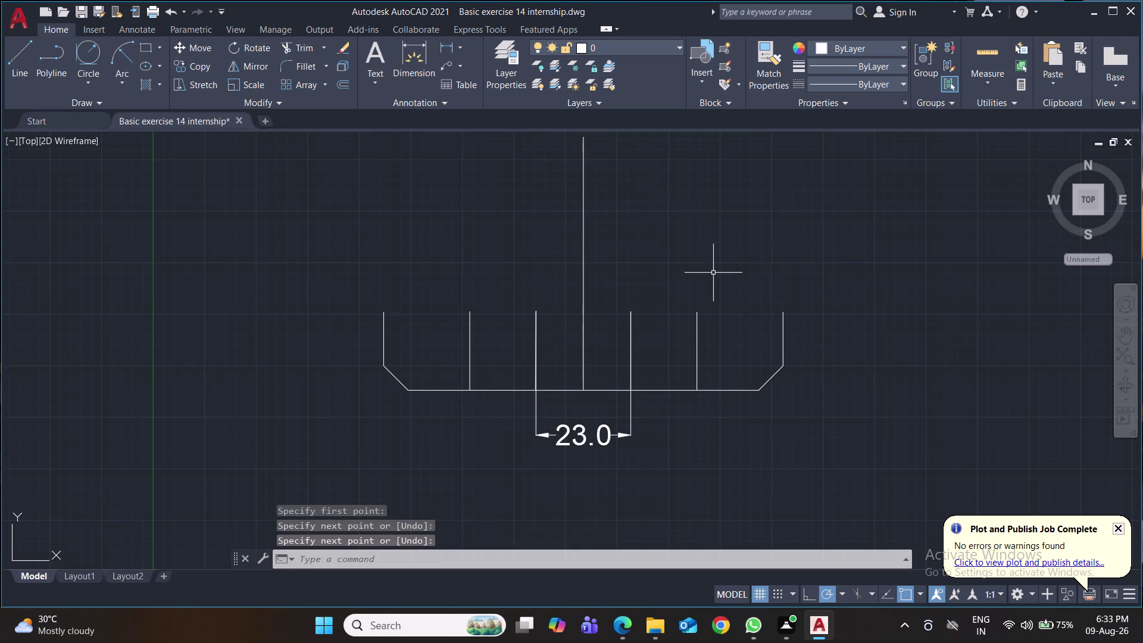
middle_drag(713, 273, 712, 315)
key(ctrl+s)
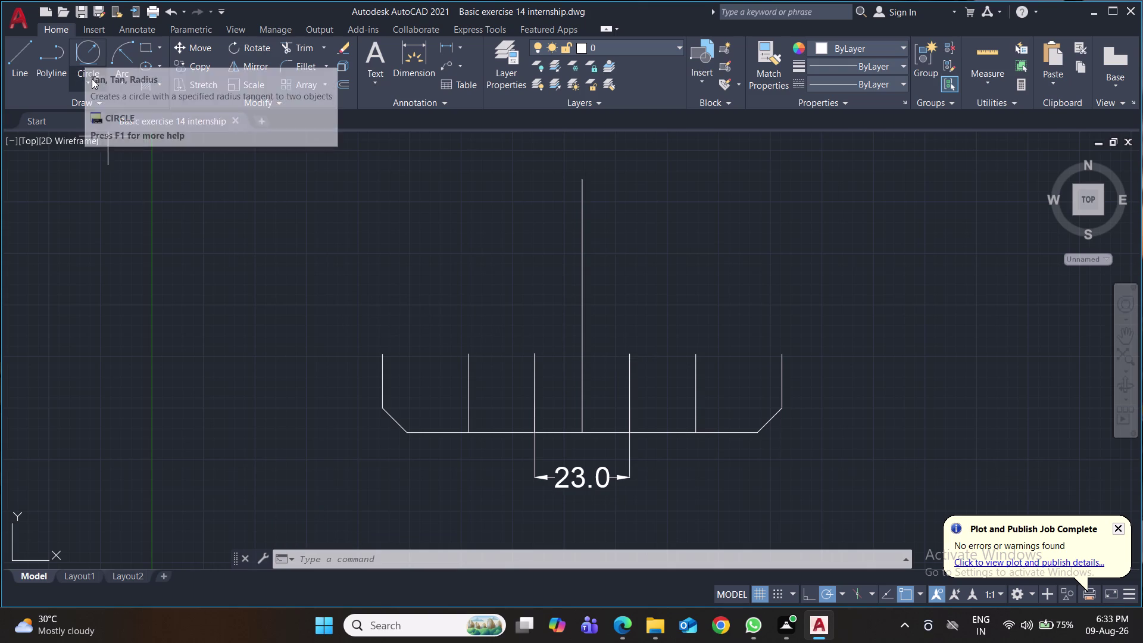
click(76, 84)
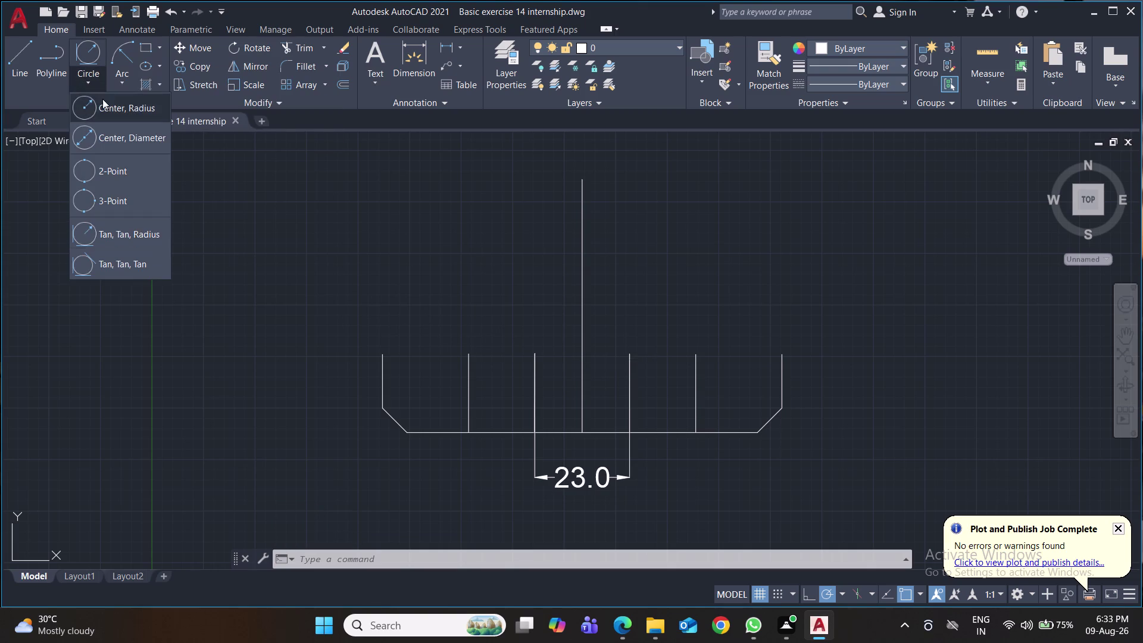
click(107, 103)
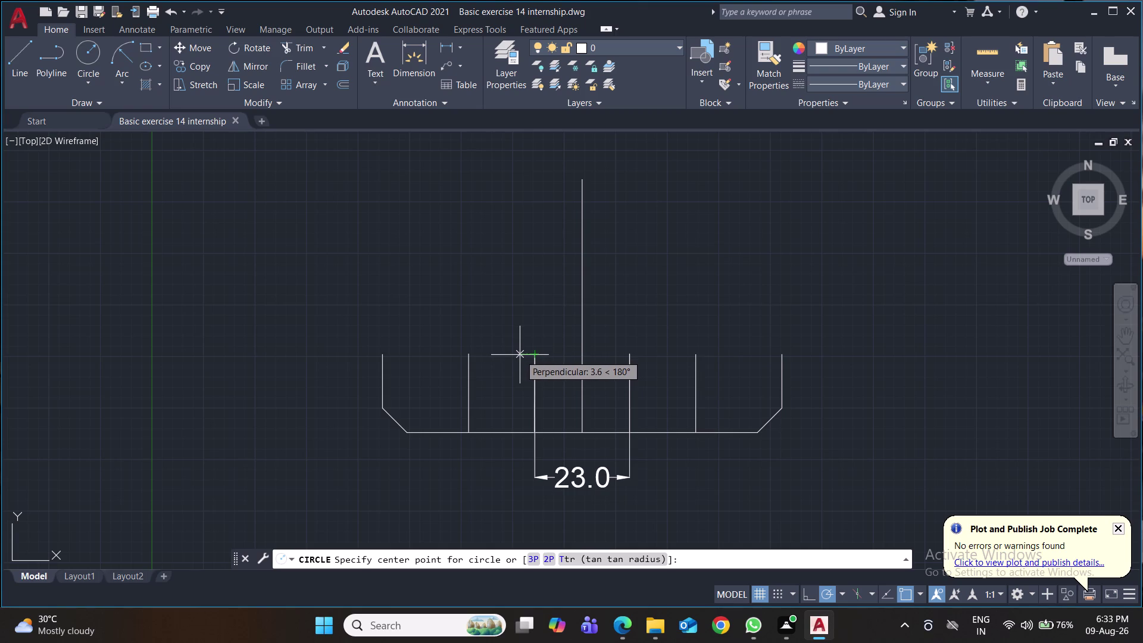
text(2.5)
key(Return)
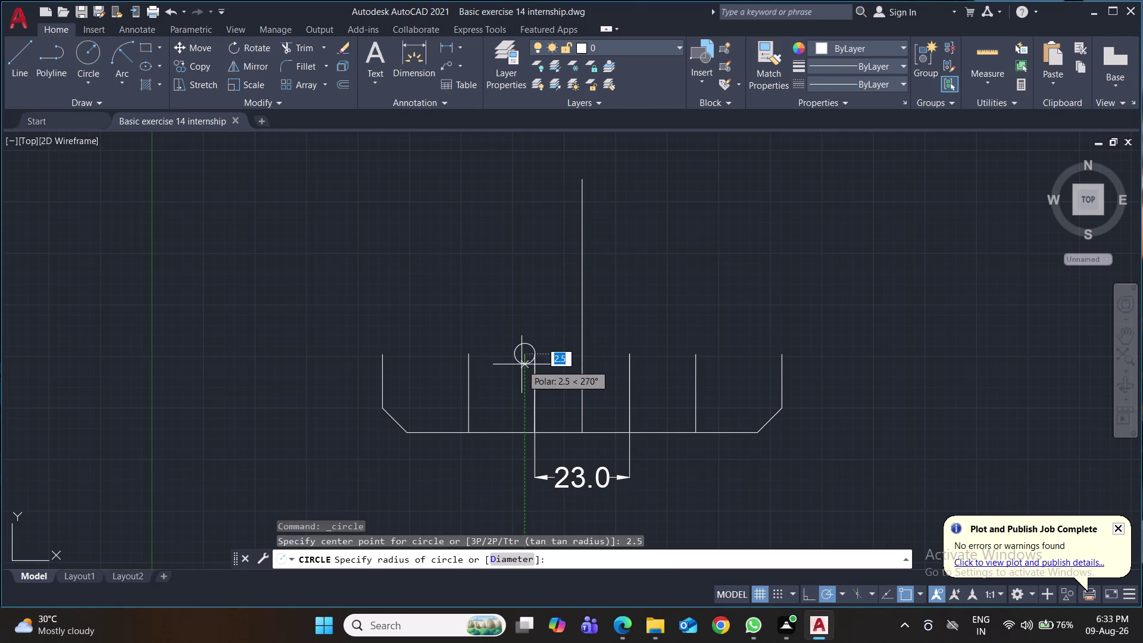
text(2.5)
key(Return)
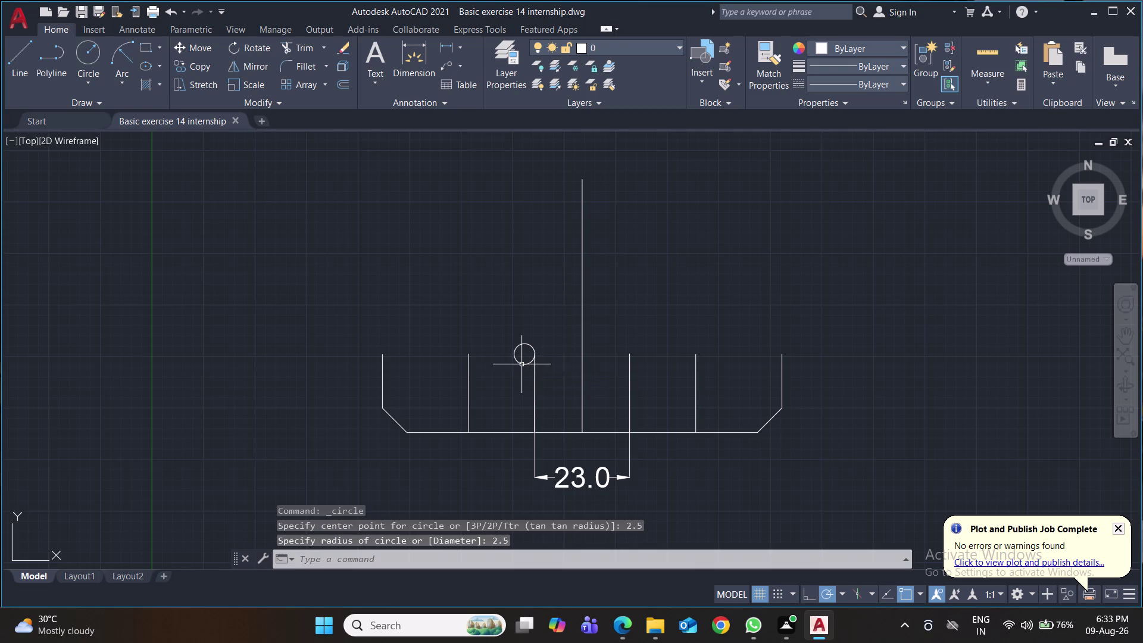
scroll(up, 3)
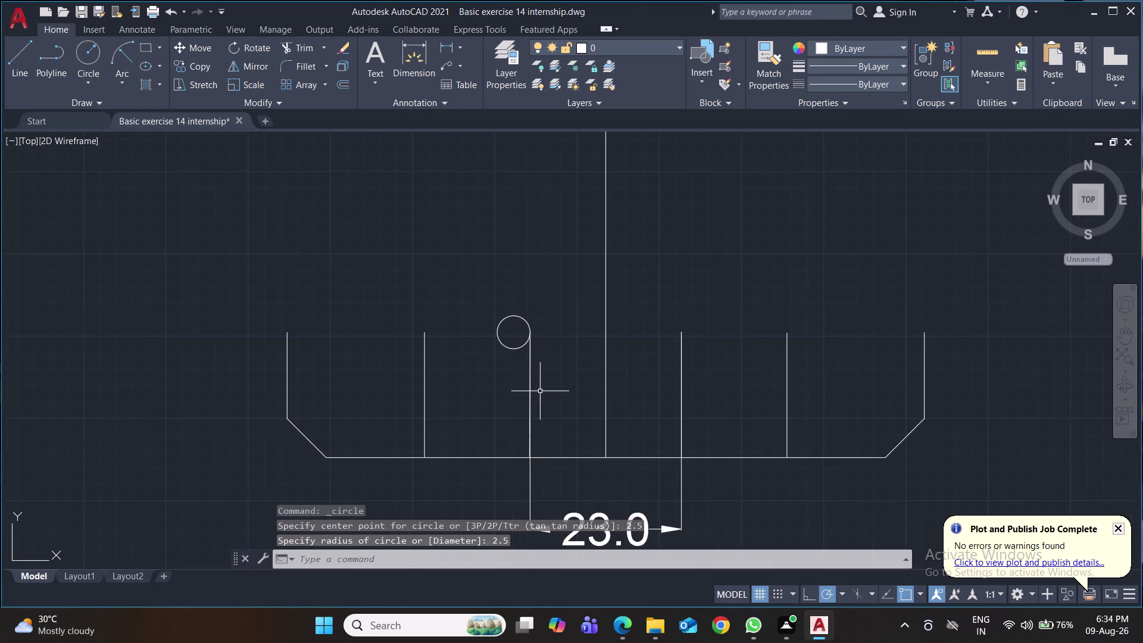
scroll(up, 3)
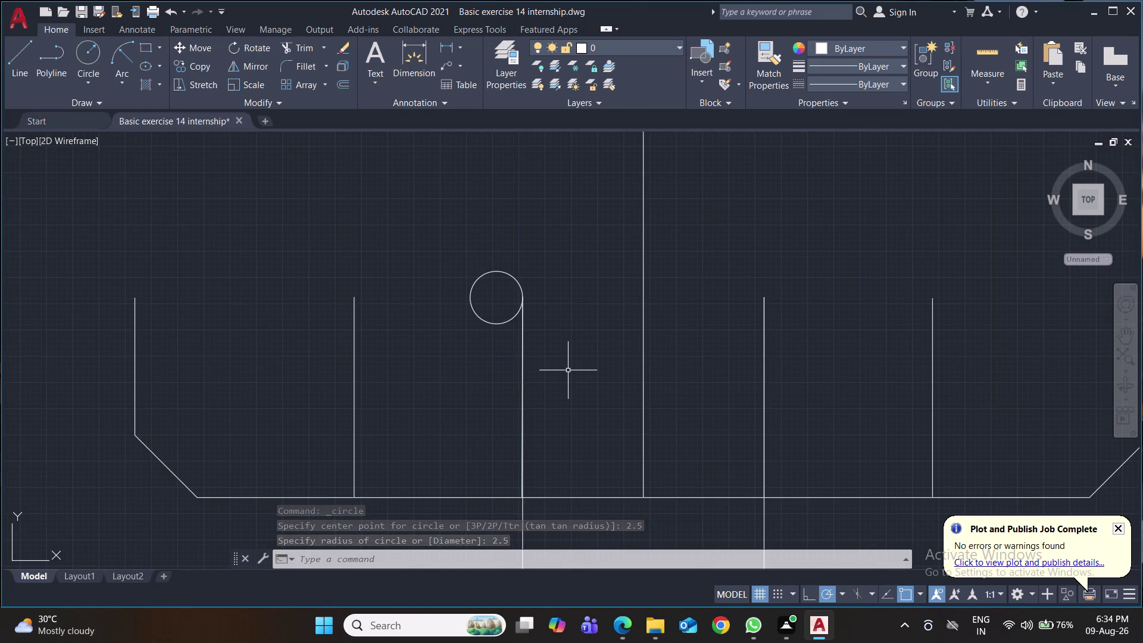
scroll(down, 3)
click(23, 51)
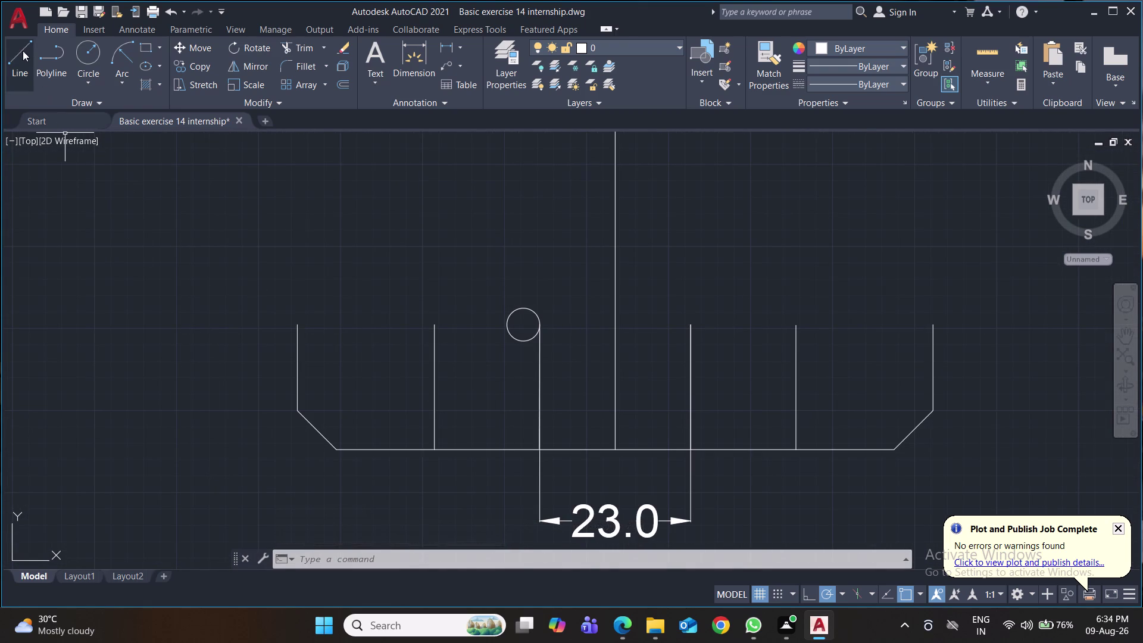
click(295, 326)
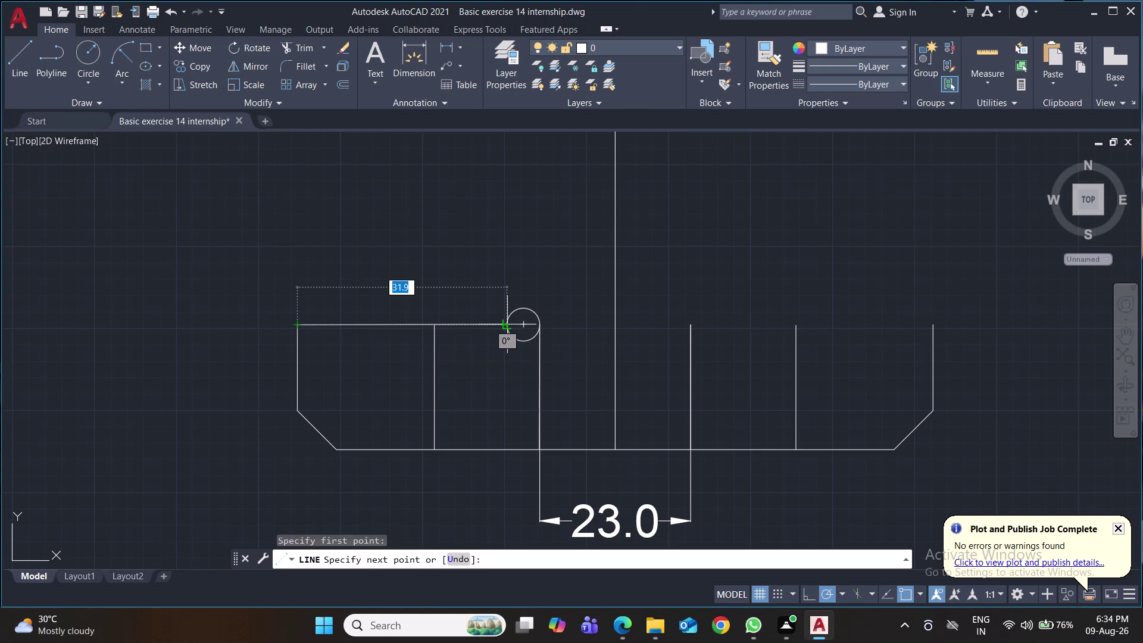
click(502, 327)
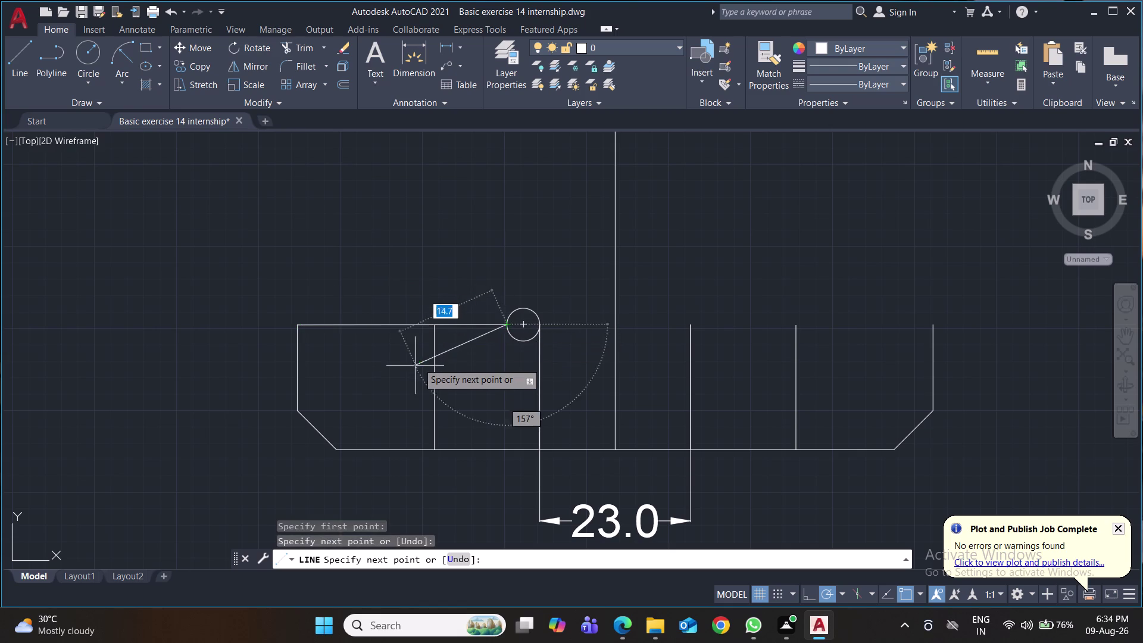
key(Return)
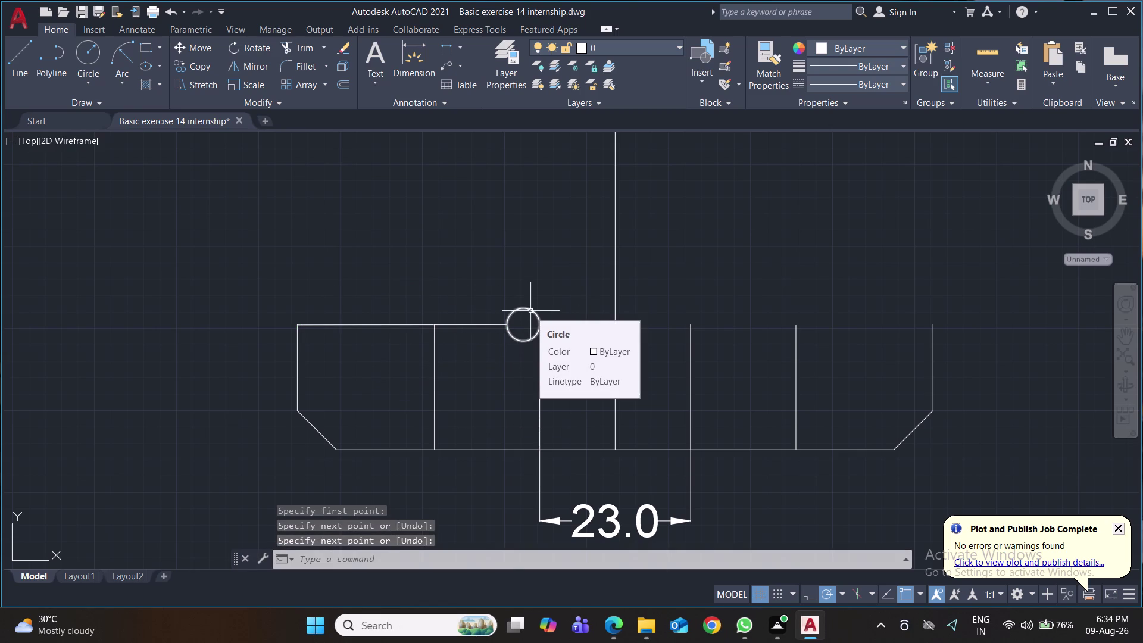
click(530, 311)
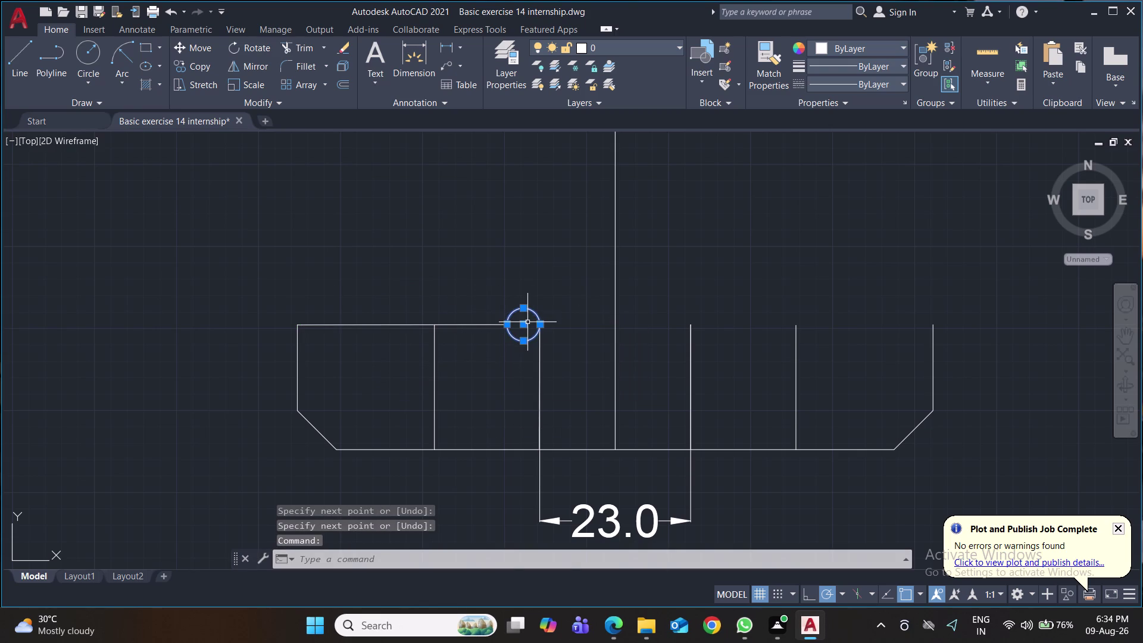
click(524, 327)
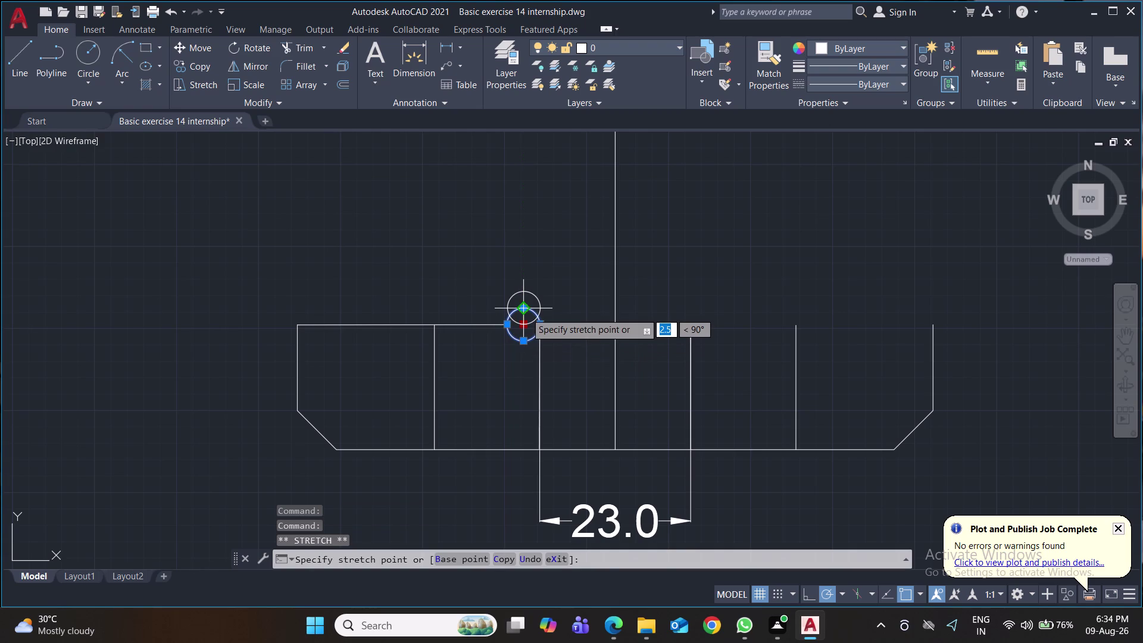
click(526, 313)
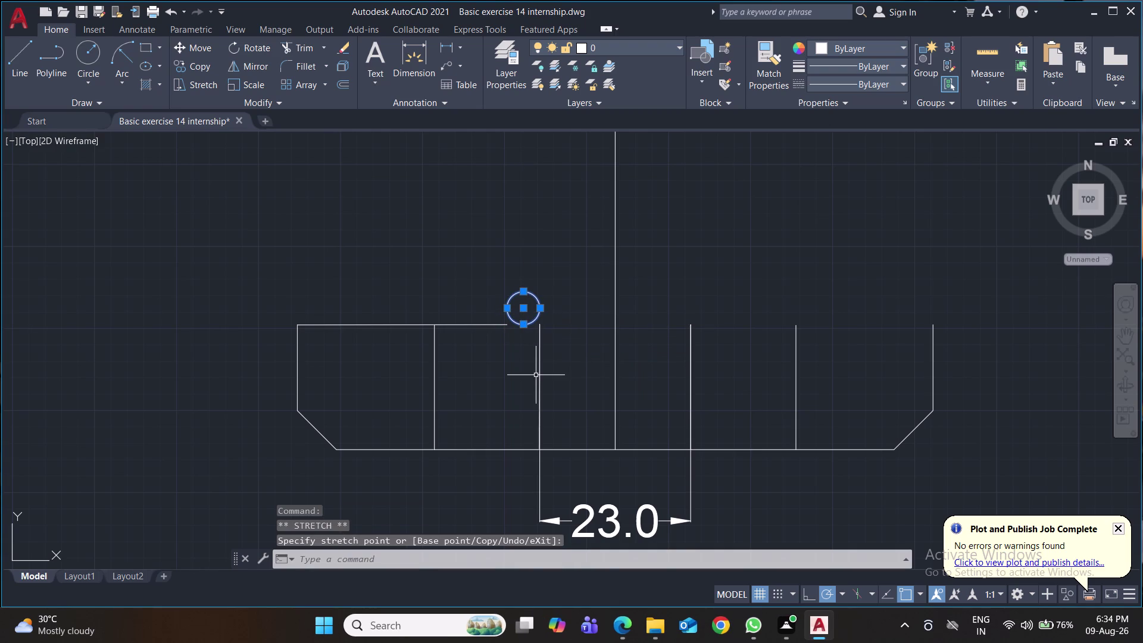
key(ctrl+z)
key(ctrl+z)
key(ctrl+z)
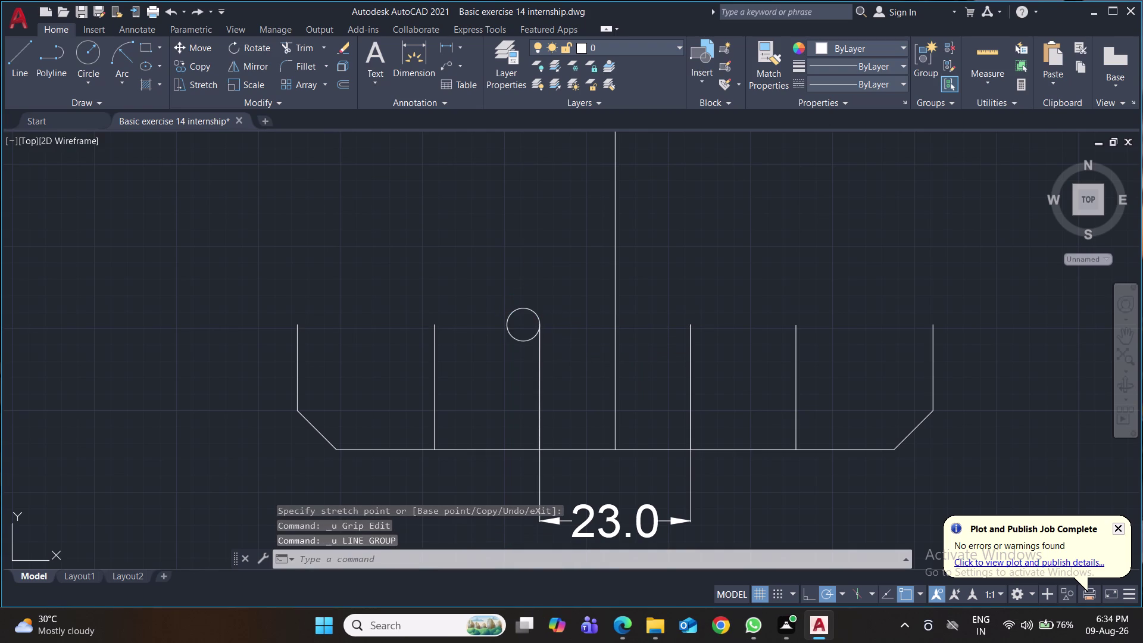
key(ctrl+z)
middle_drag(535, 375, 535, 349)
click(21, 59)
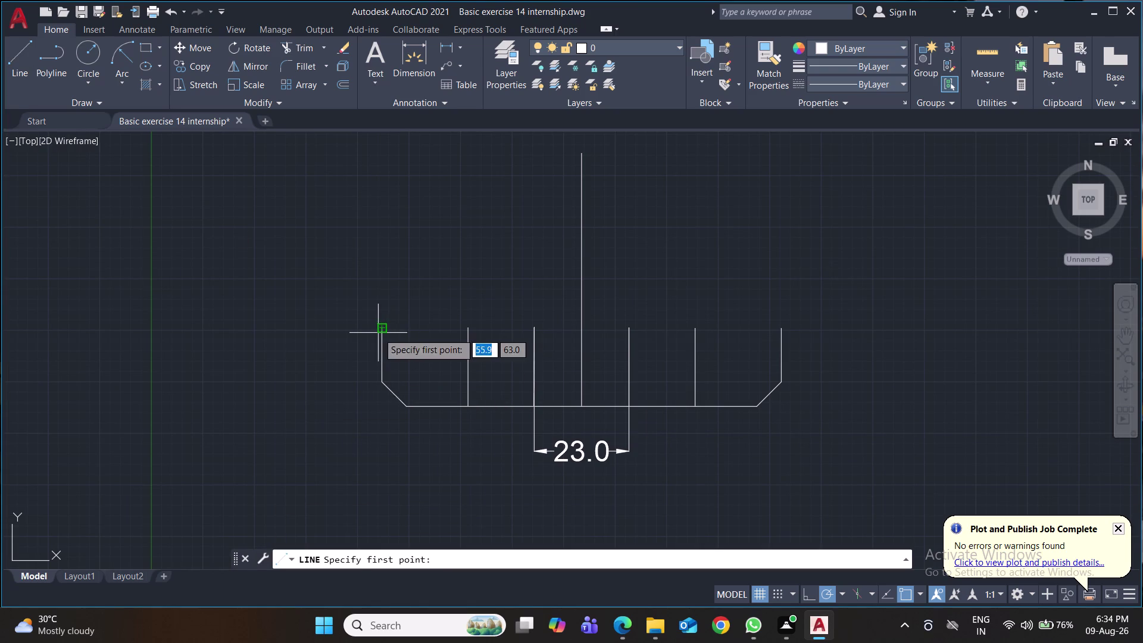
Draw the top edge from the left side's top to the dimension's left line, and save.
click(381, 333)
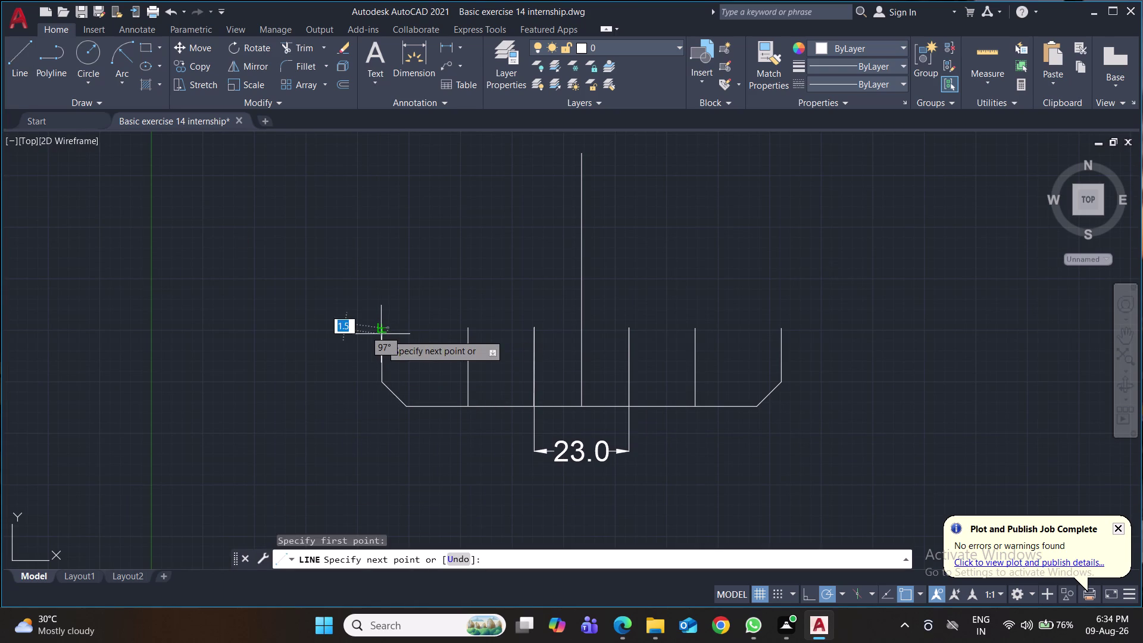
click(529, 327)
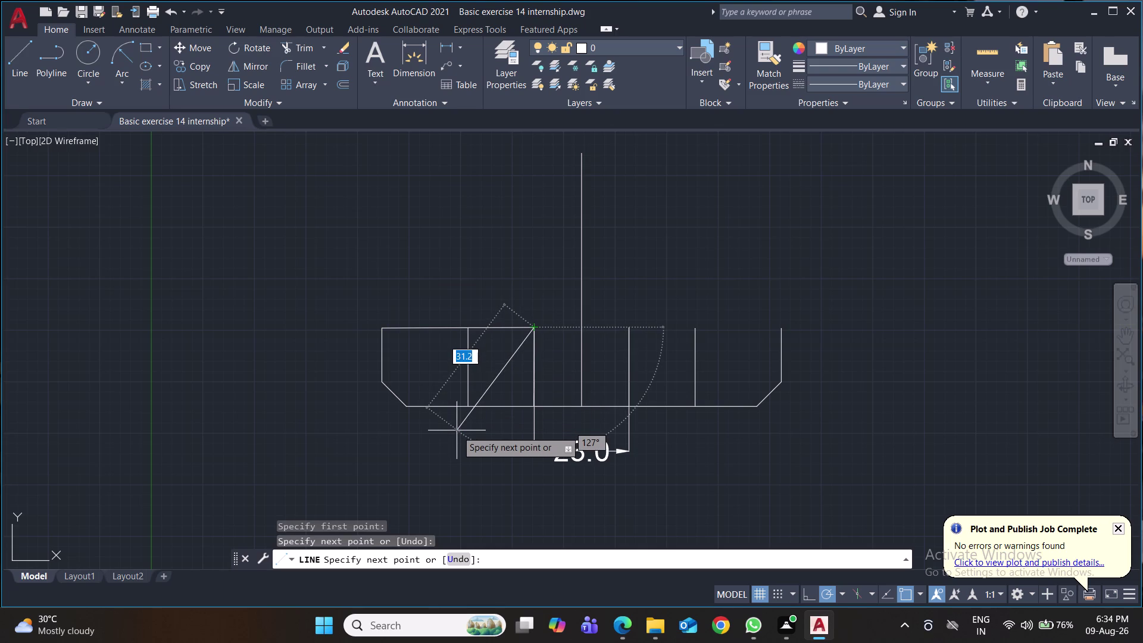
key(ctrl+s)
scroll(up, 3)
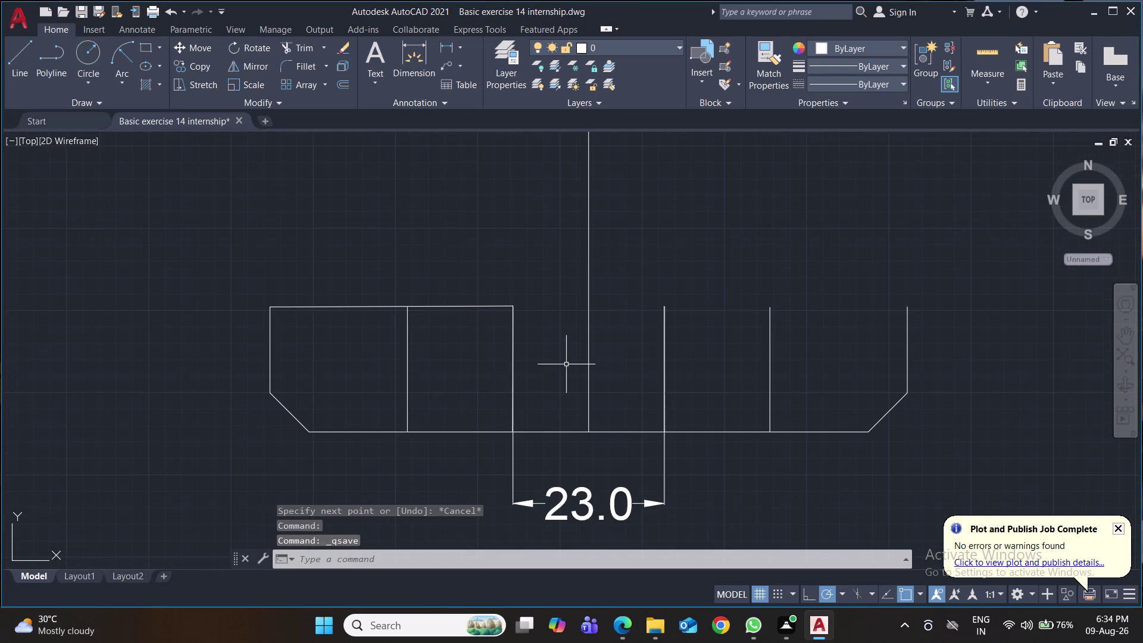
scroll(up, 3)
middle_drag(566, 364, 589, 372)
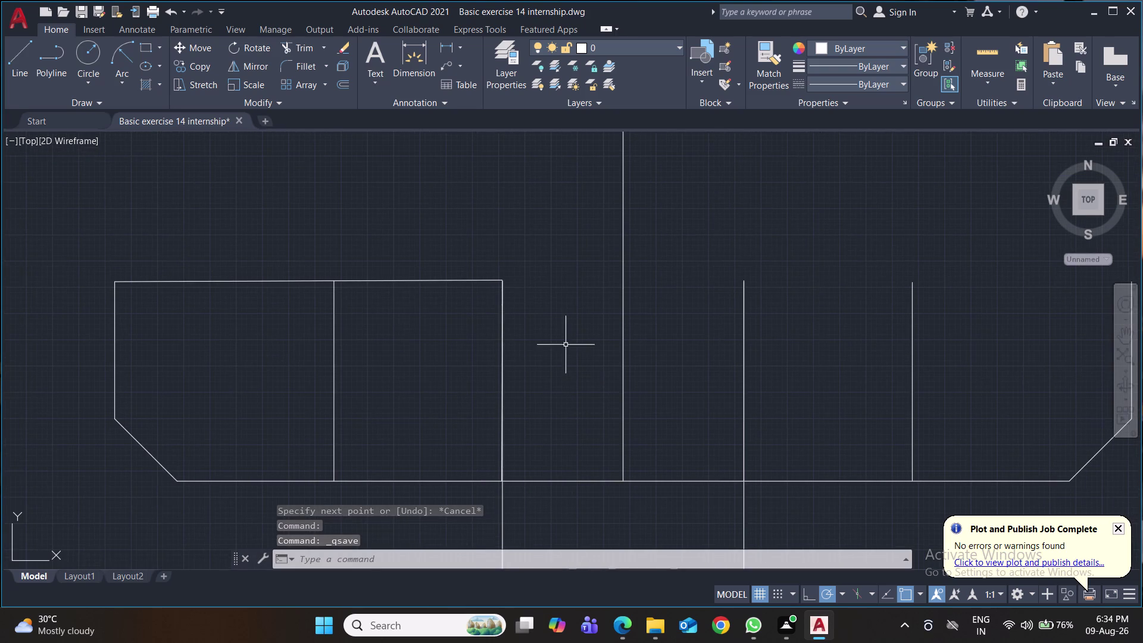
click(83, 54)
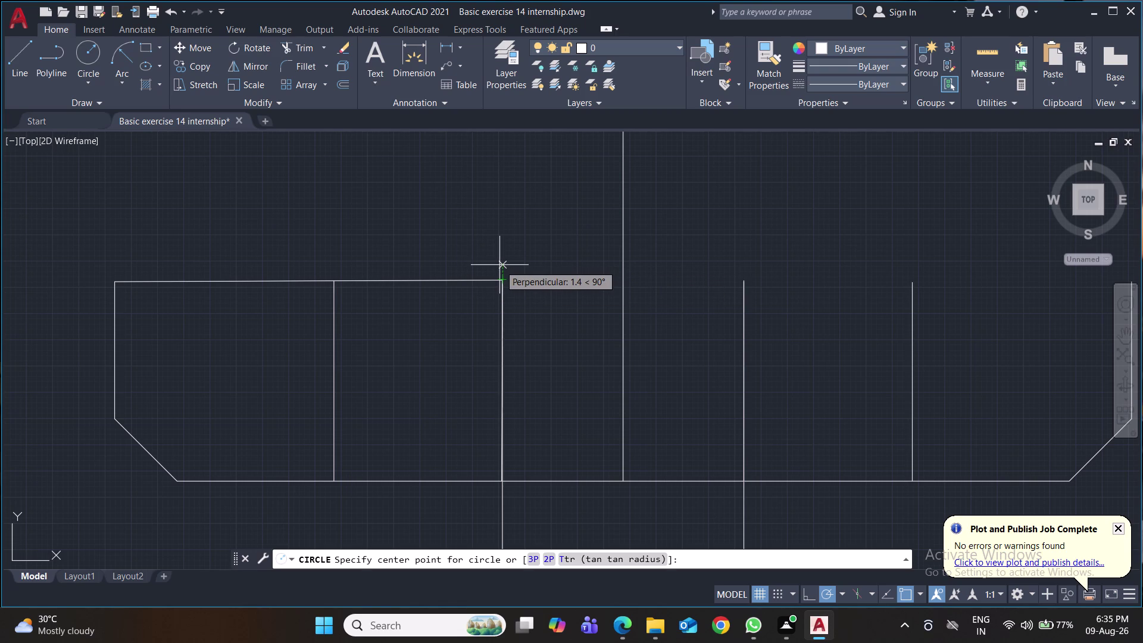
Draw a radius 2.5 circle with its centre offset 2.5 from the corner.
text(2.5)
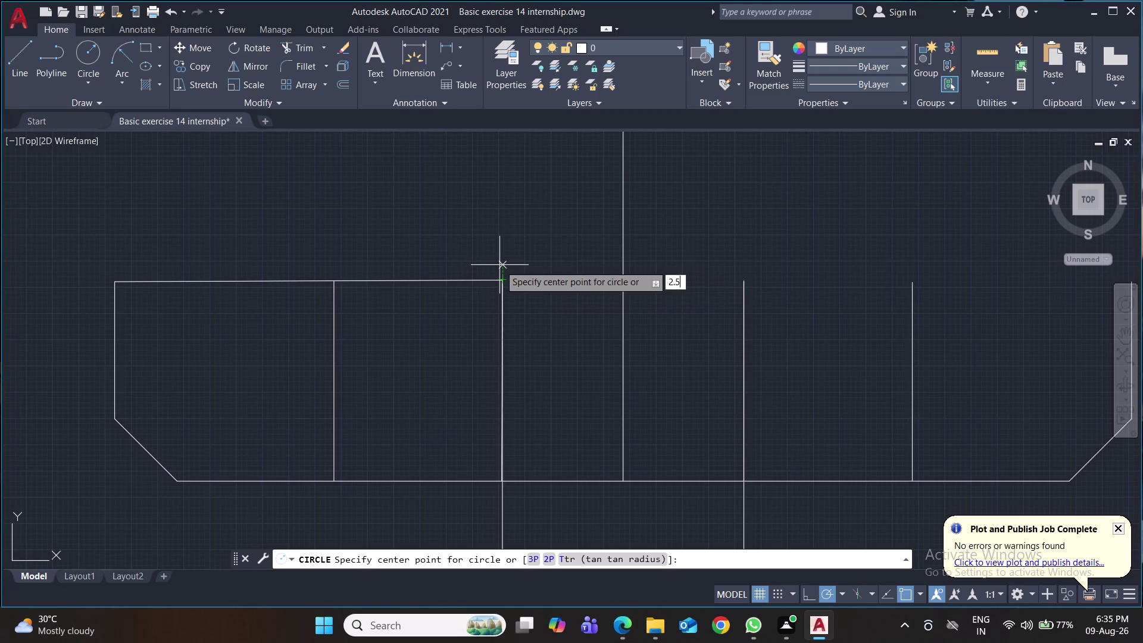
key(Return)
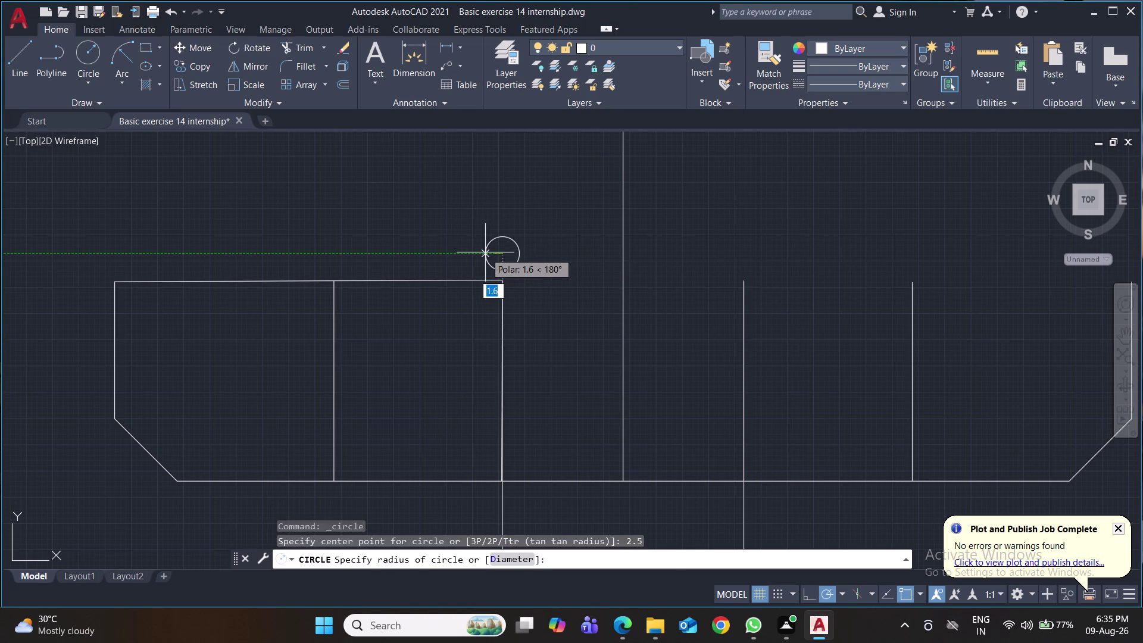
text(2.5)
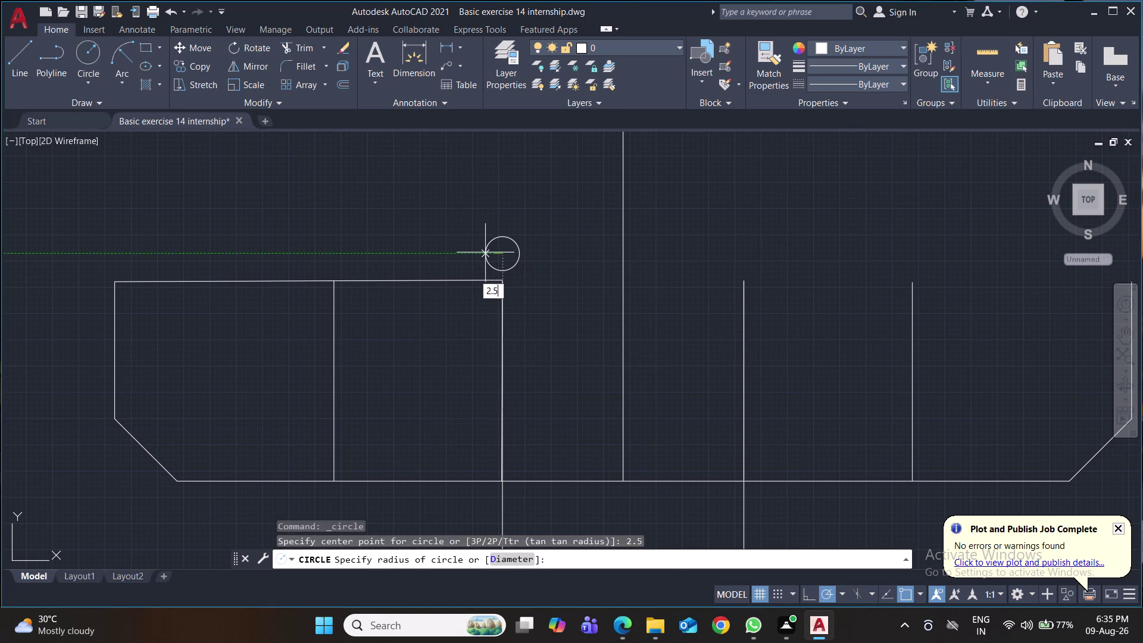
key(Return)
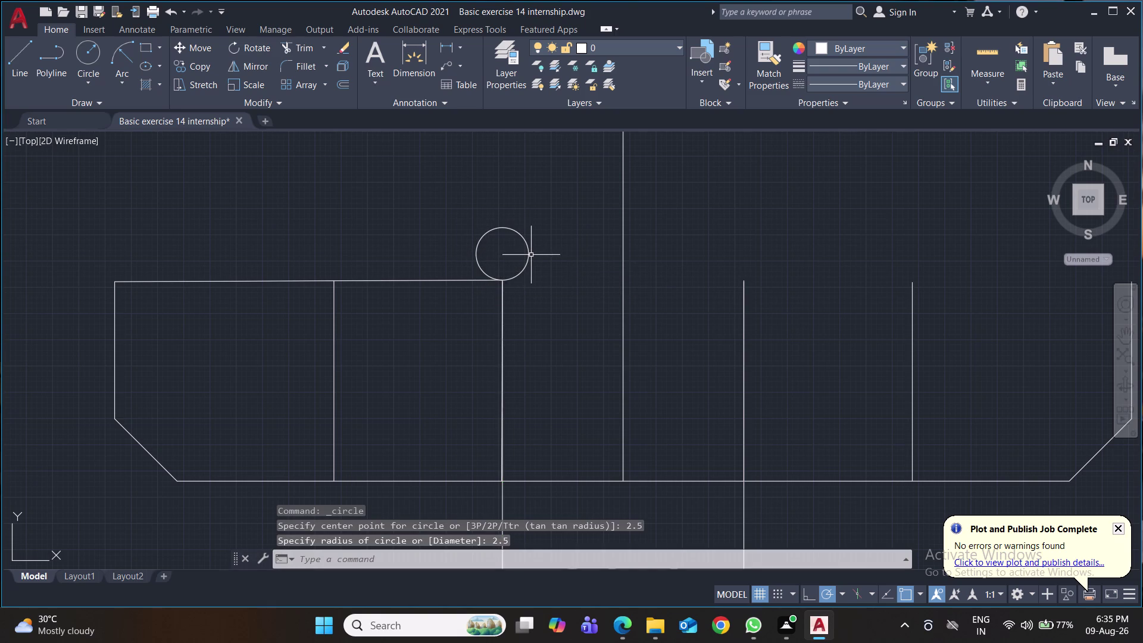
Shift the circle's centre left so it rests on the top edge, and save.
click(531, 255)
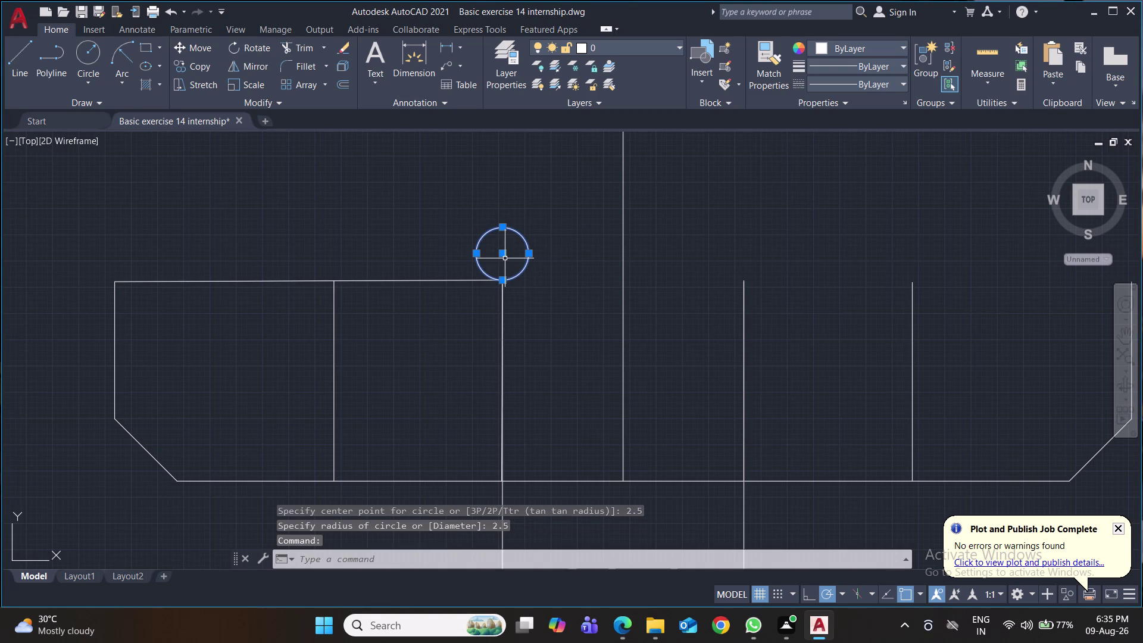
click(502, 256)
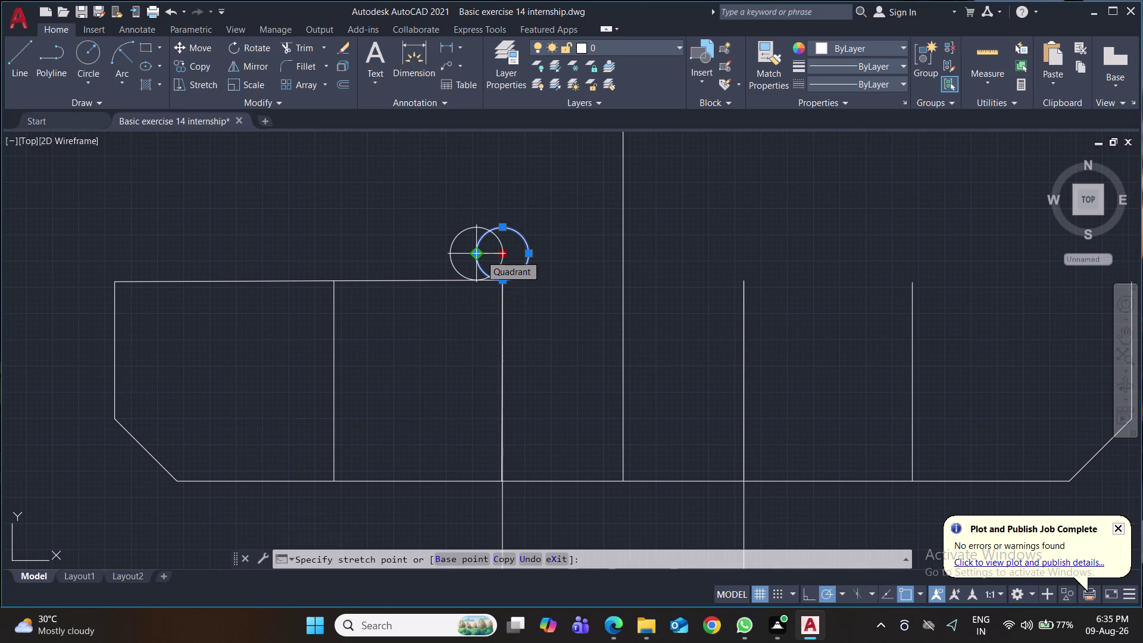
click(481, 255)
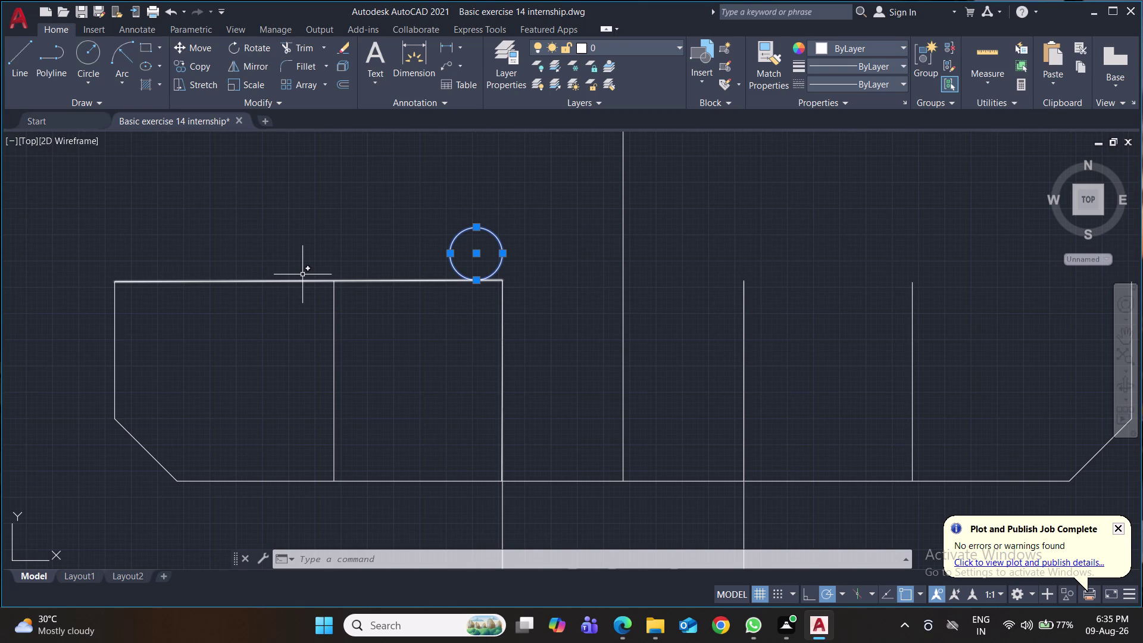
key(ctrl+s)
text(ex)
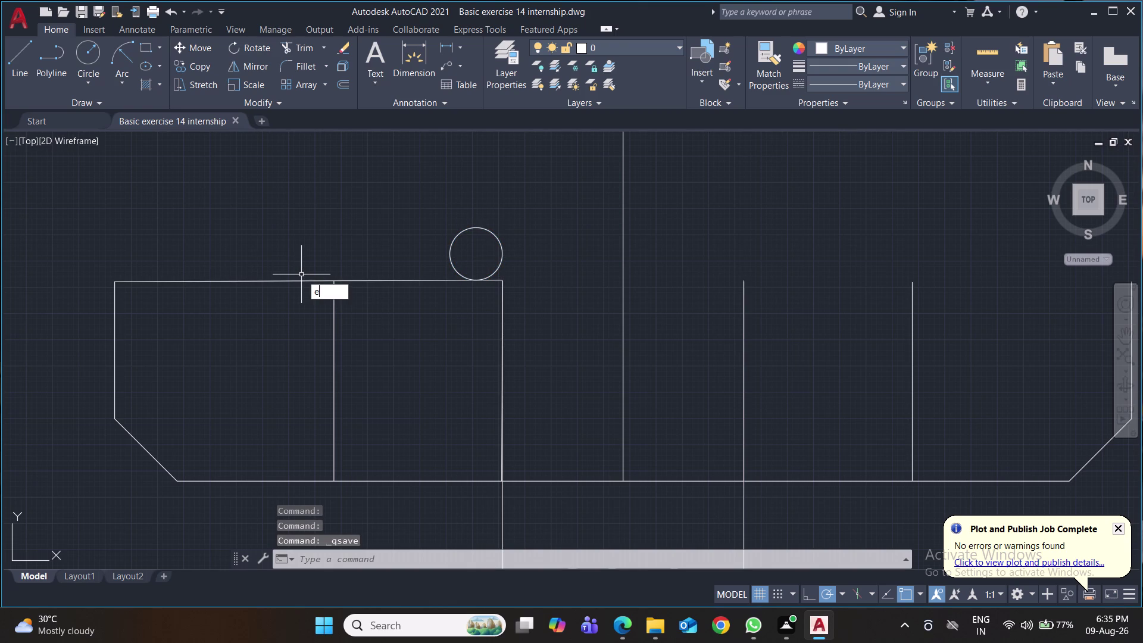
key(Return)
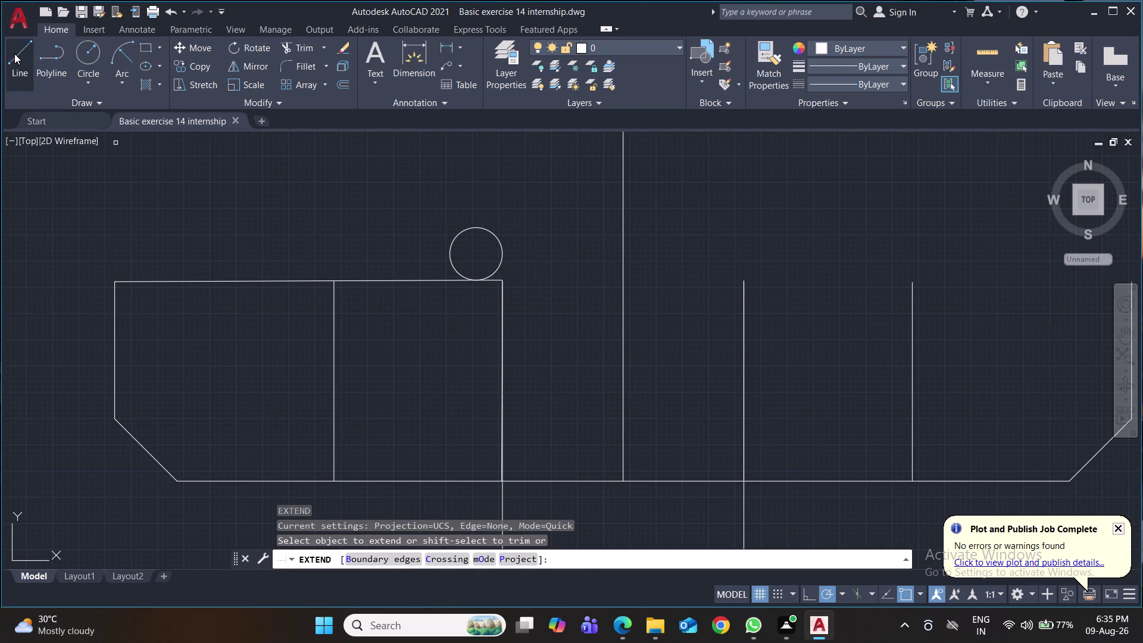
Draw a vertical line from the top right corner up past the 2.5 circle.
click(14, 53)
click(504, 281)
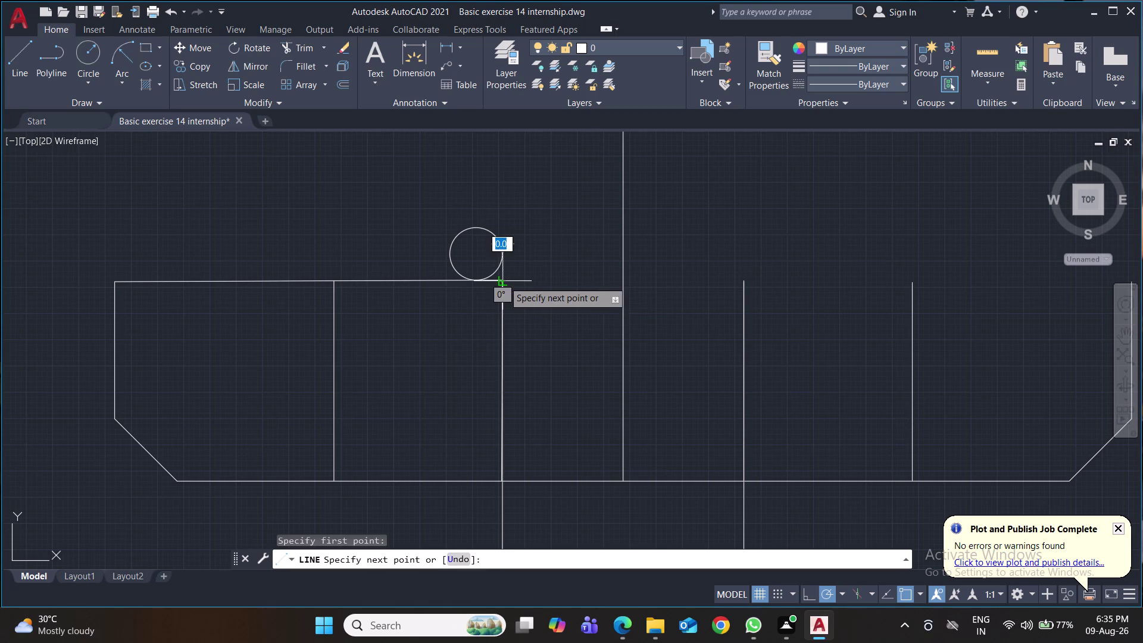
click(501, 182)
key(Return)
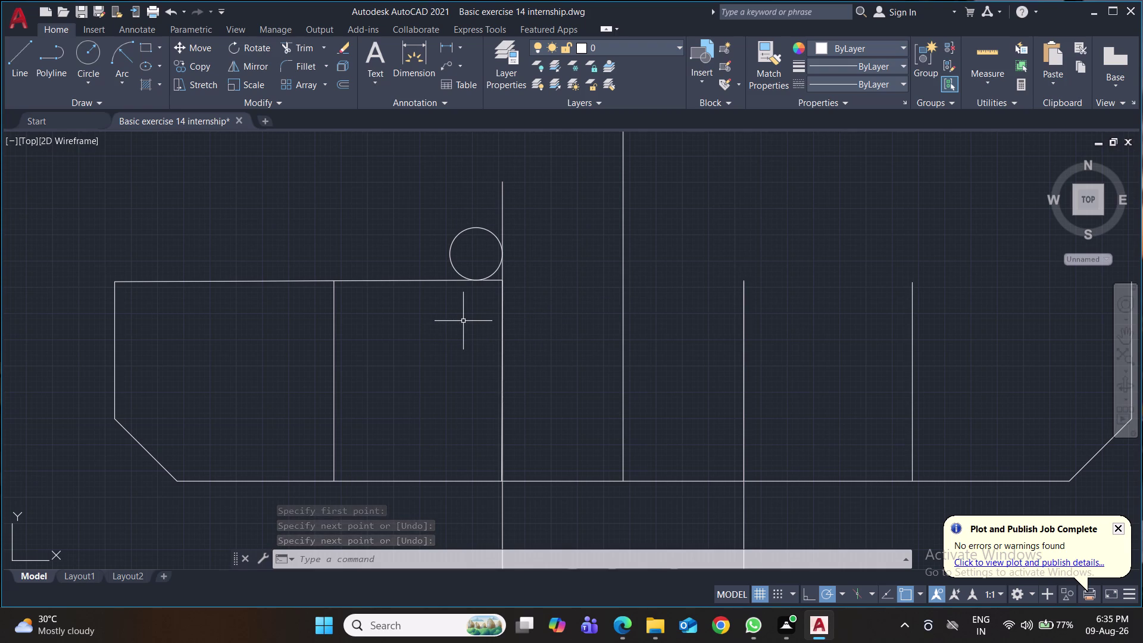
Start a trim, save the drawing, and recentre the view on the profile.
text(tr)
key(Return)
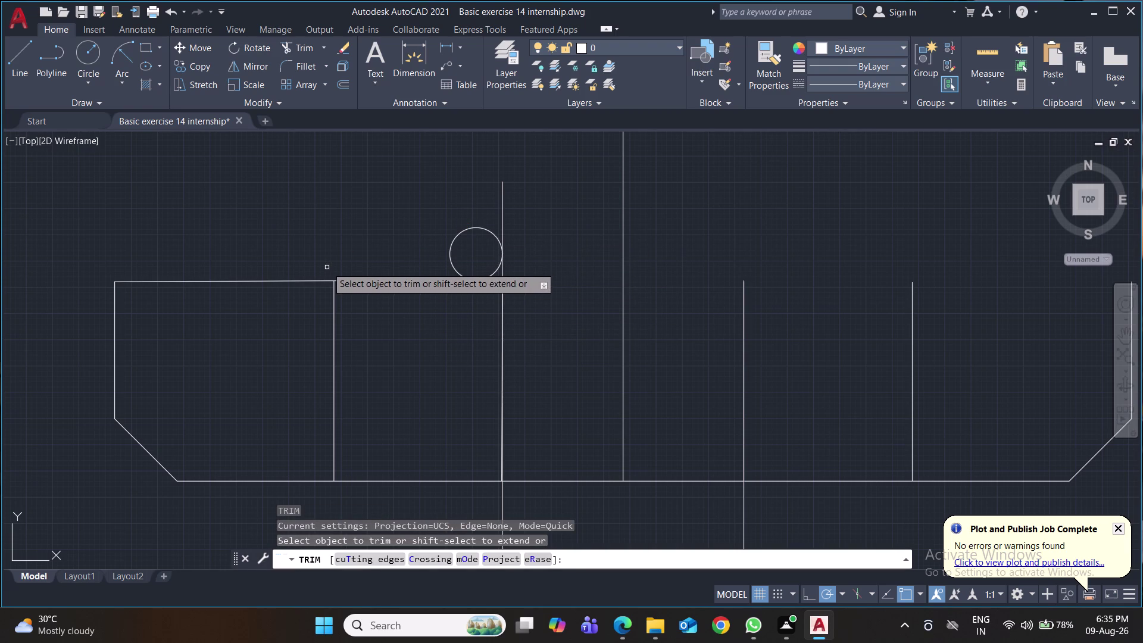
key(ctrl+s)
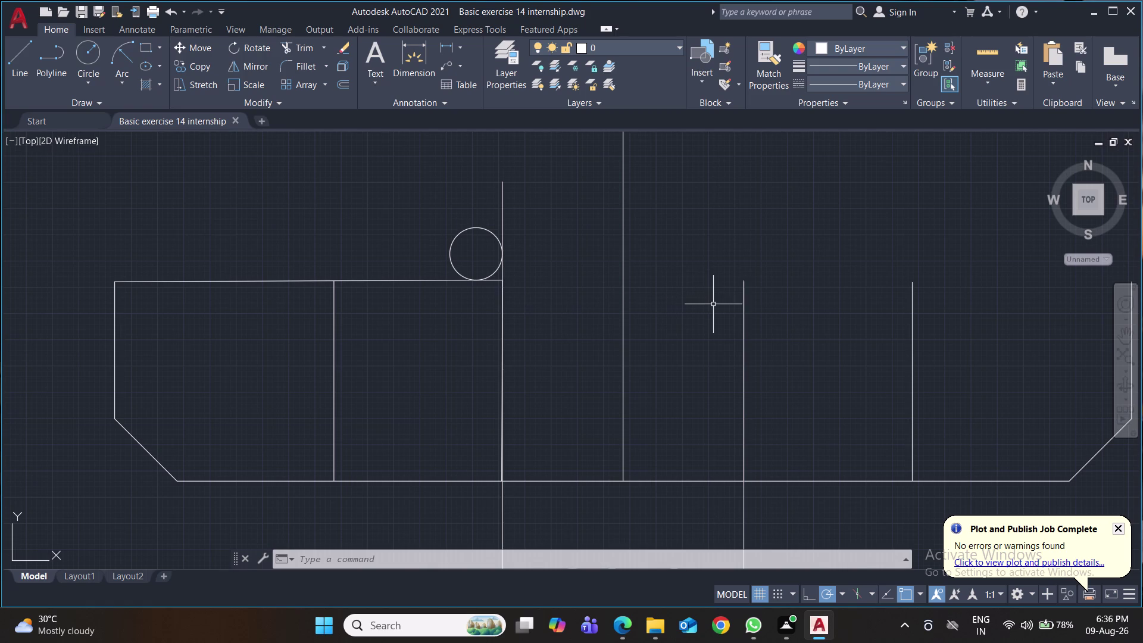
middle_drag(714, 303, 674, 312)
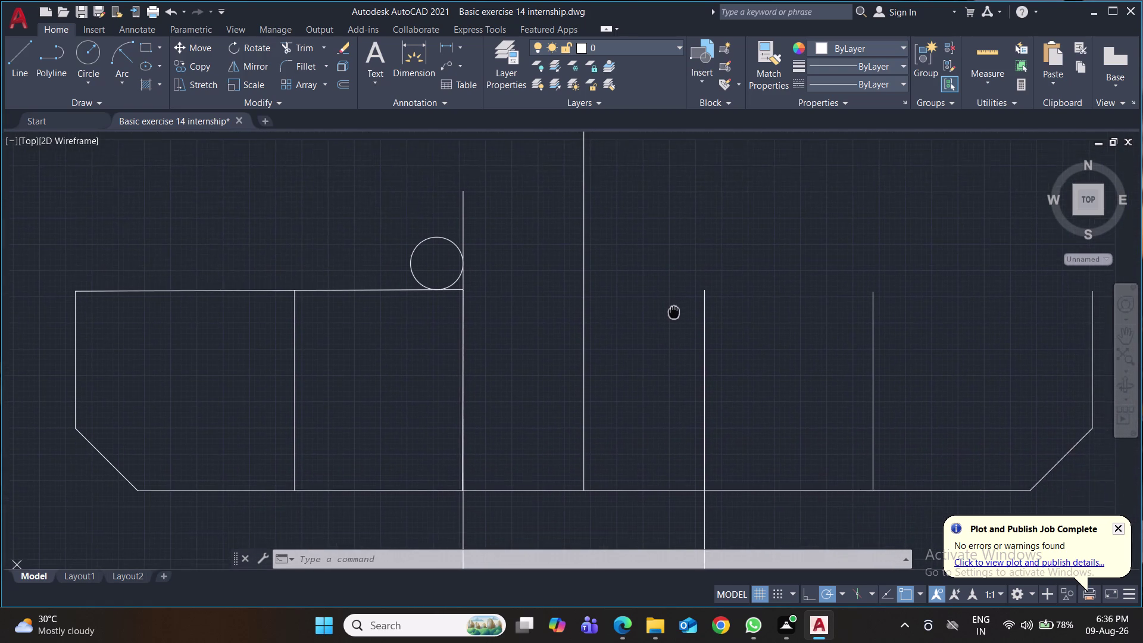
middle_drag(674, 312, 657, 355)
scroll(down, 3)
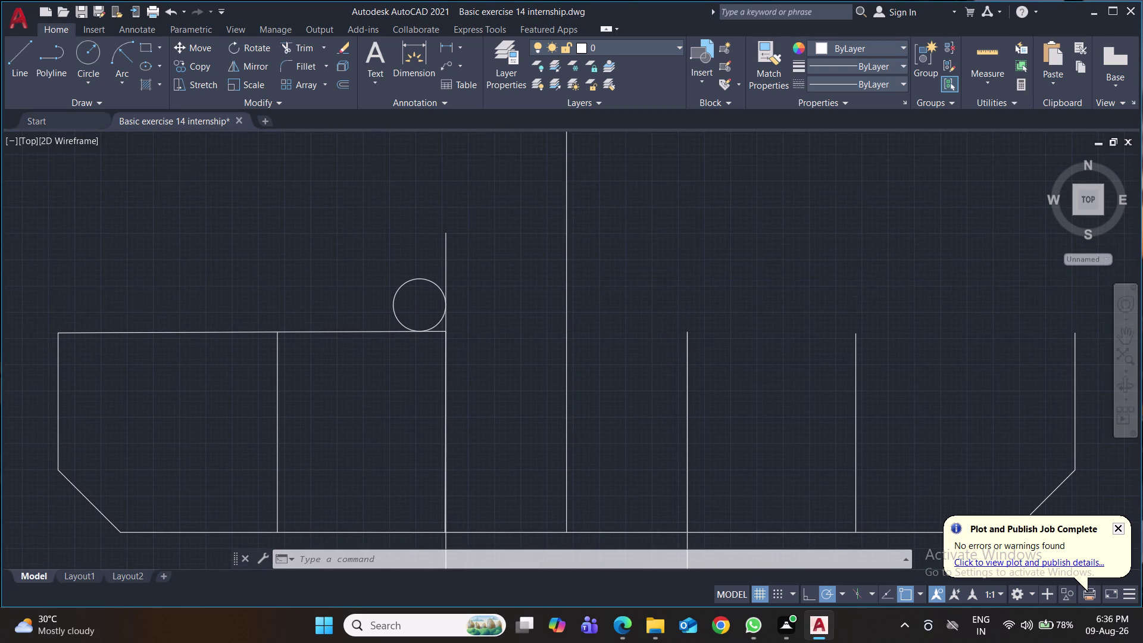
middle_drag(657, 350, 621, 299)
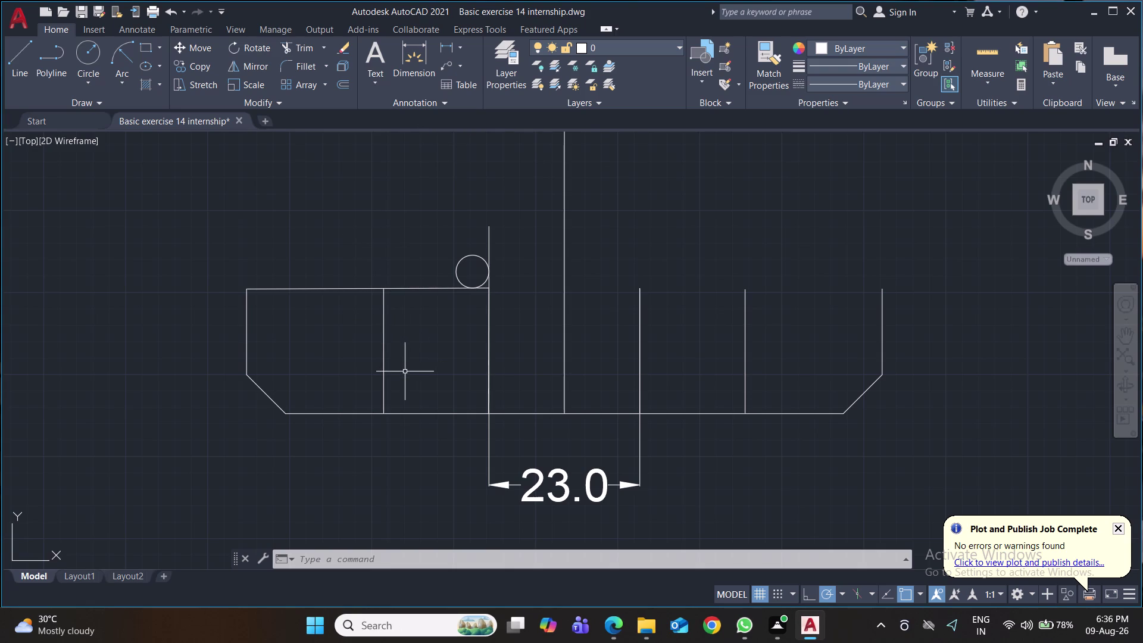
Draw a 16-unit vertical line upward from the inner vertical line's top.
key(l)
key(Return)
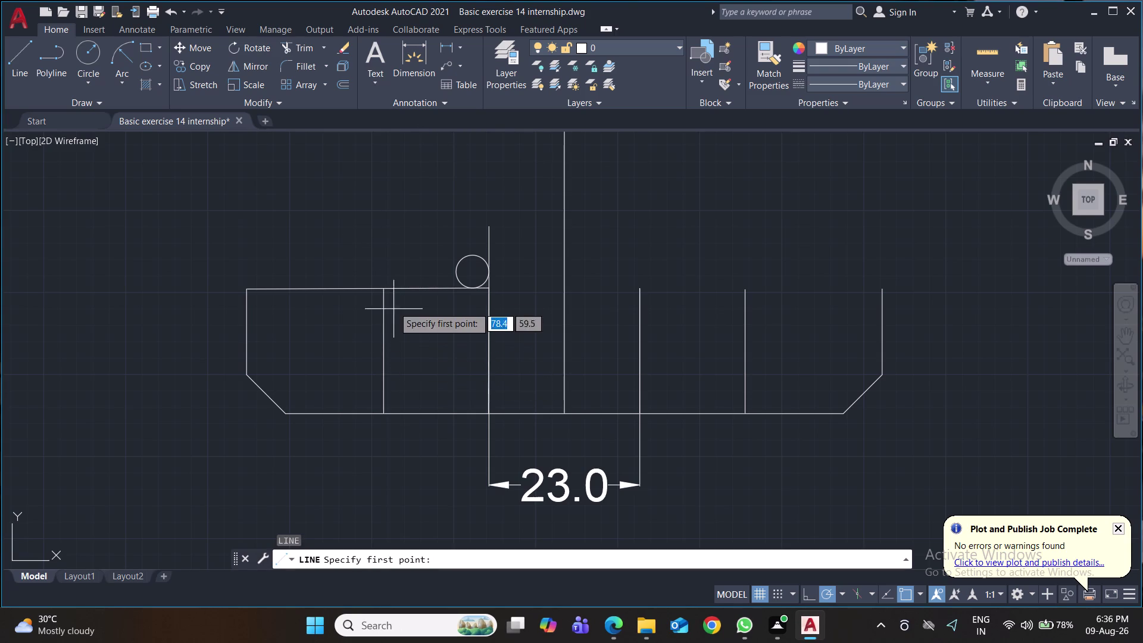
click(384, 285)
middle_drag(384, 286, 387, 385)
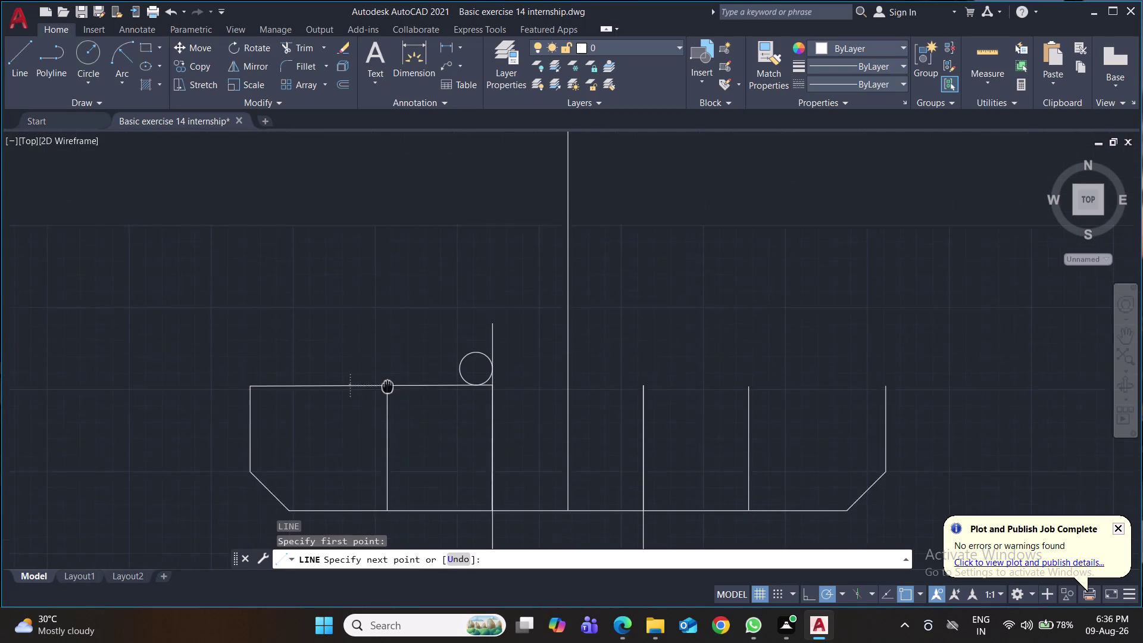
middle_drag(388, 385, 387, 431)
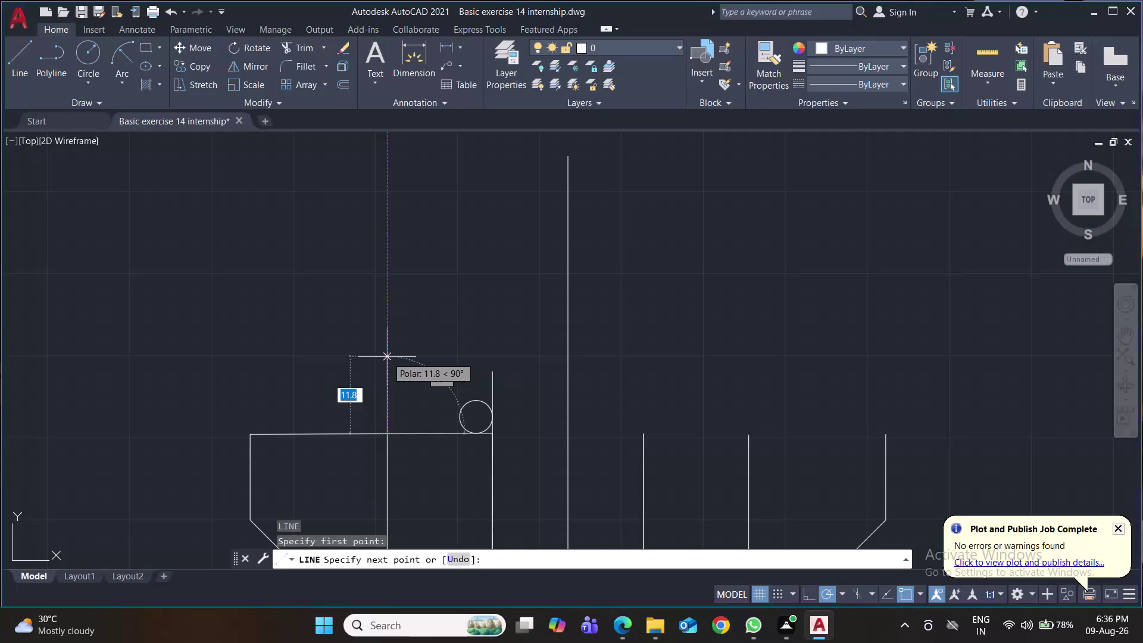
text(16)
key(Return)
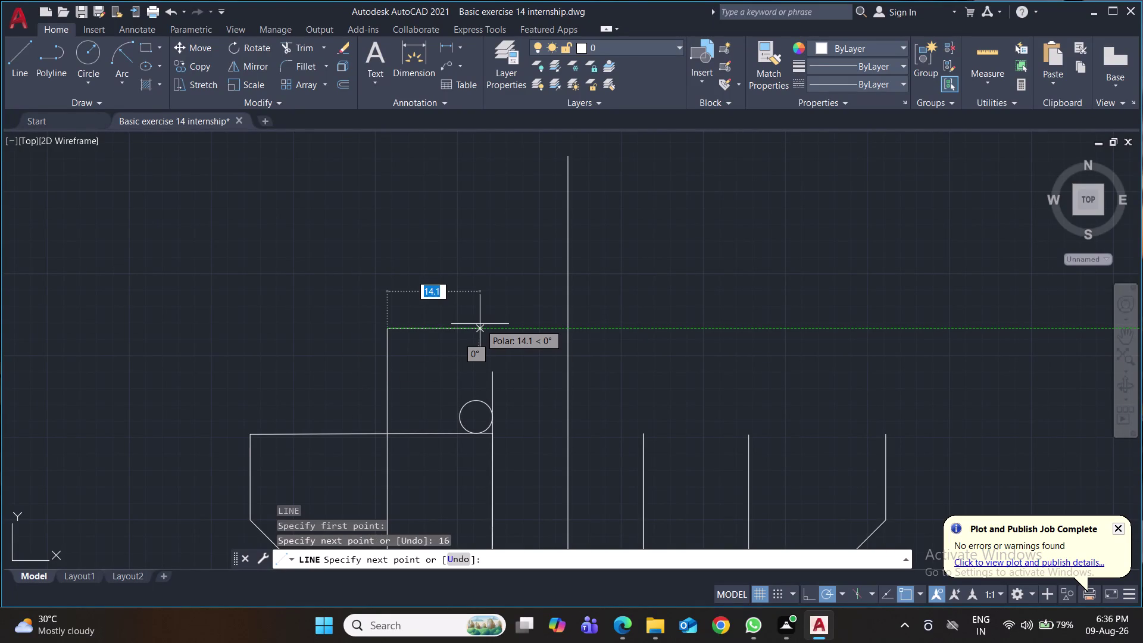
key(Return)
click(91, 56)
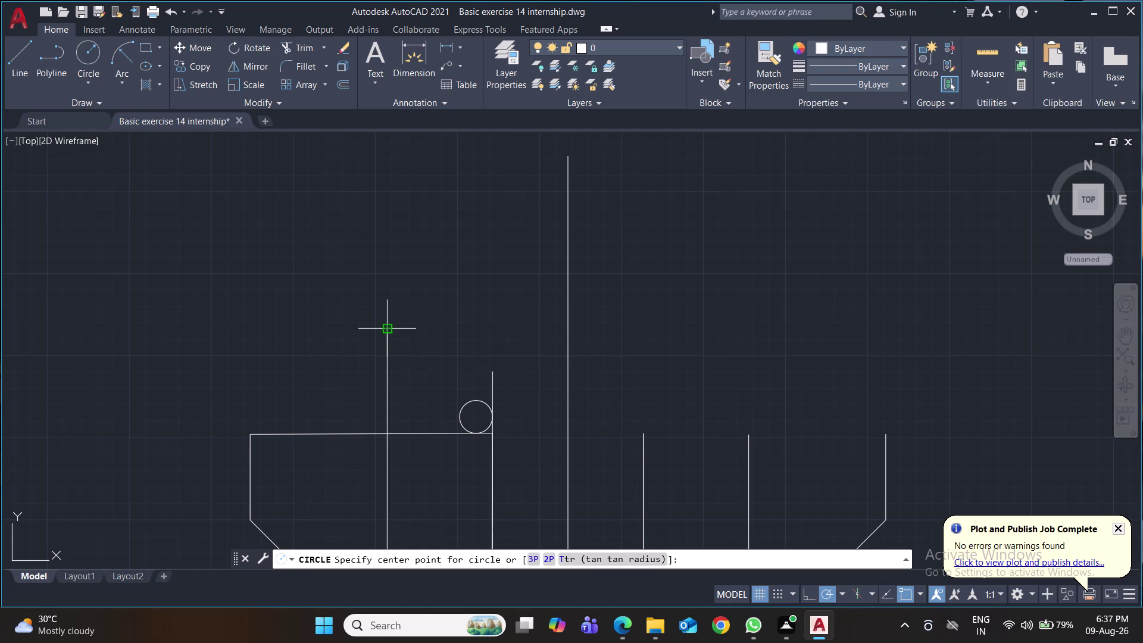
Draw circles of radius 3.5 and 8 centred on the 16-unit line's top end.
click(386, 329)
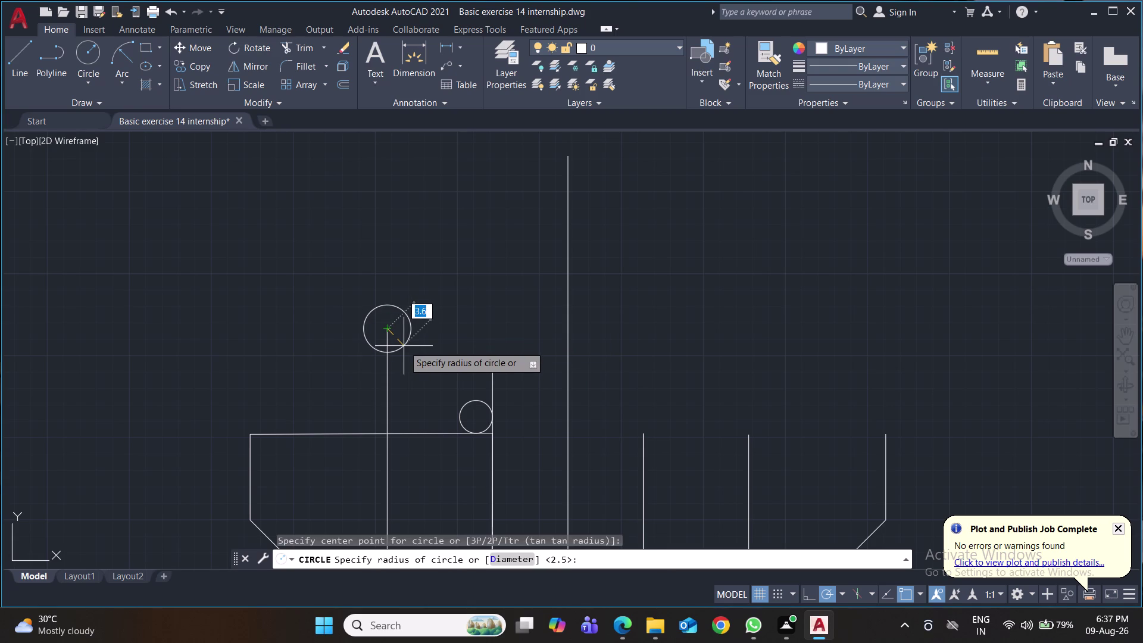
text(3.5)
key(Return)
key(space)
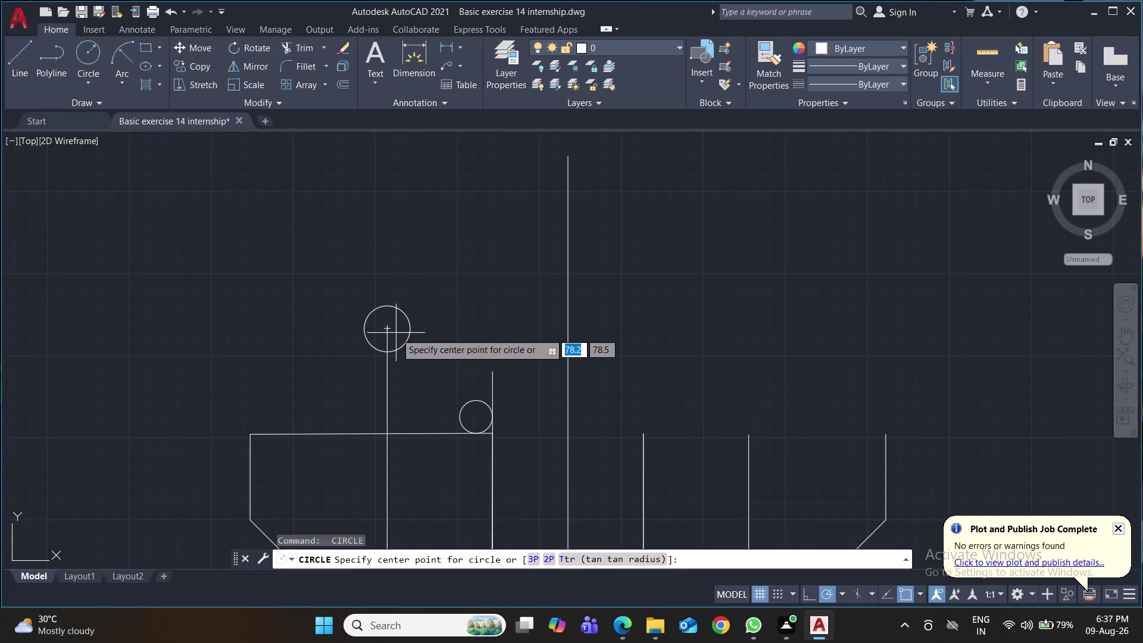
click(389, 330)
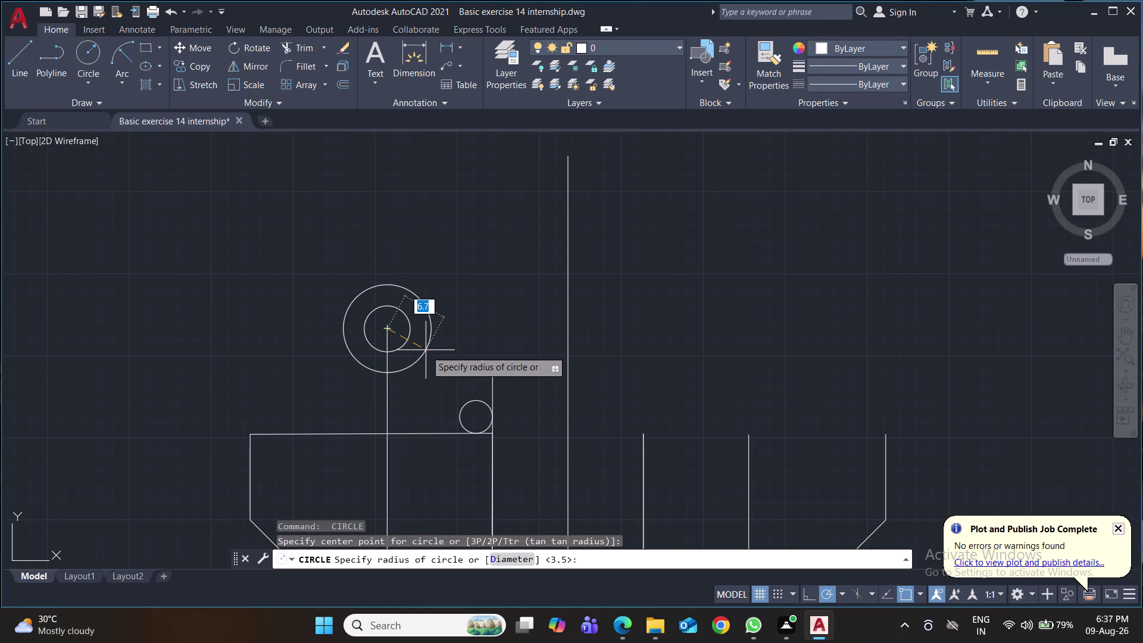
key(8)
key(Return)
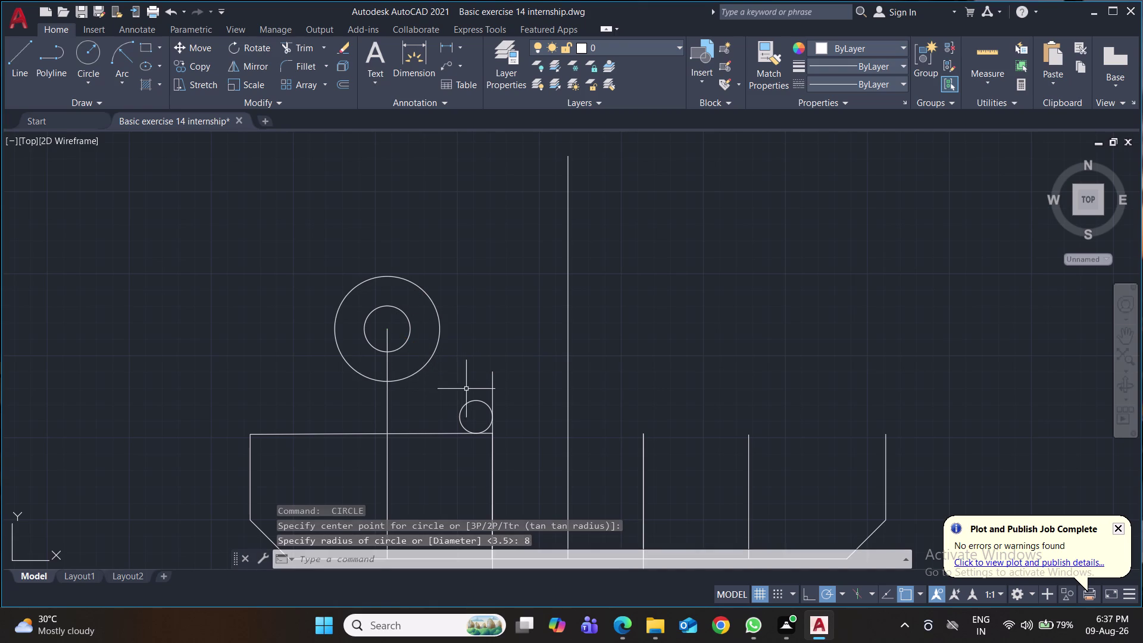
click(13, 62)
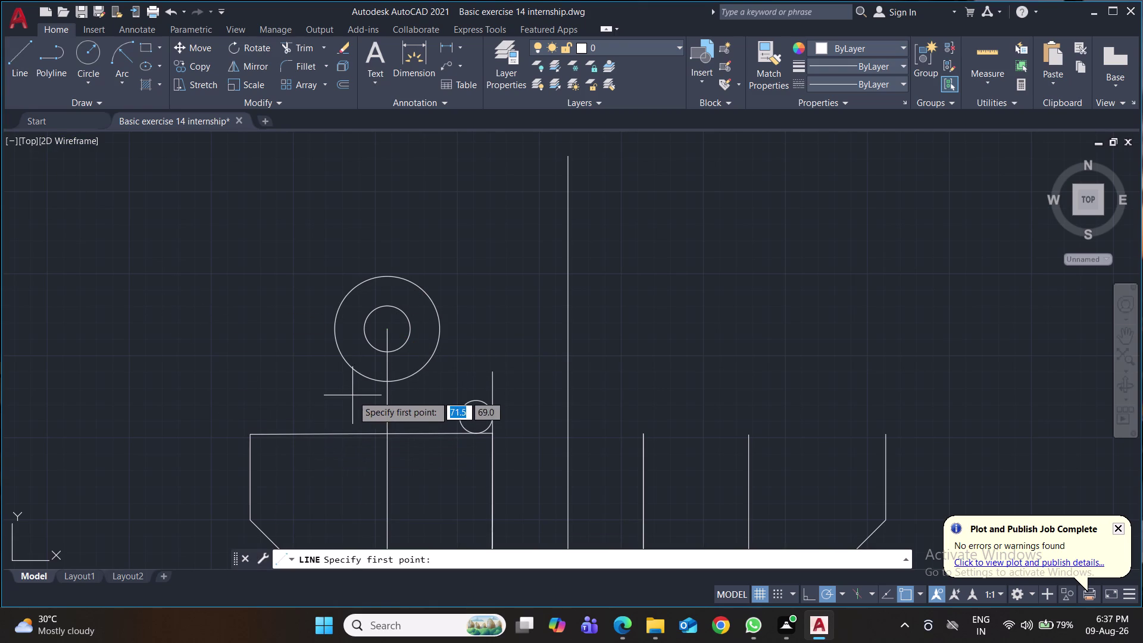
Draw a line tangent to the radius 8 circle and the small corner circle.
click(480, 401)
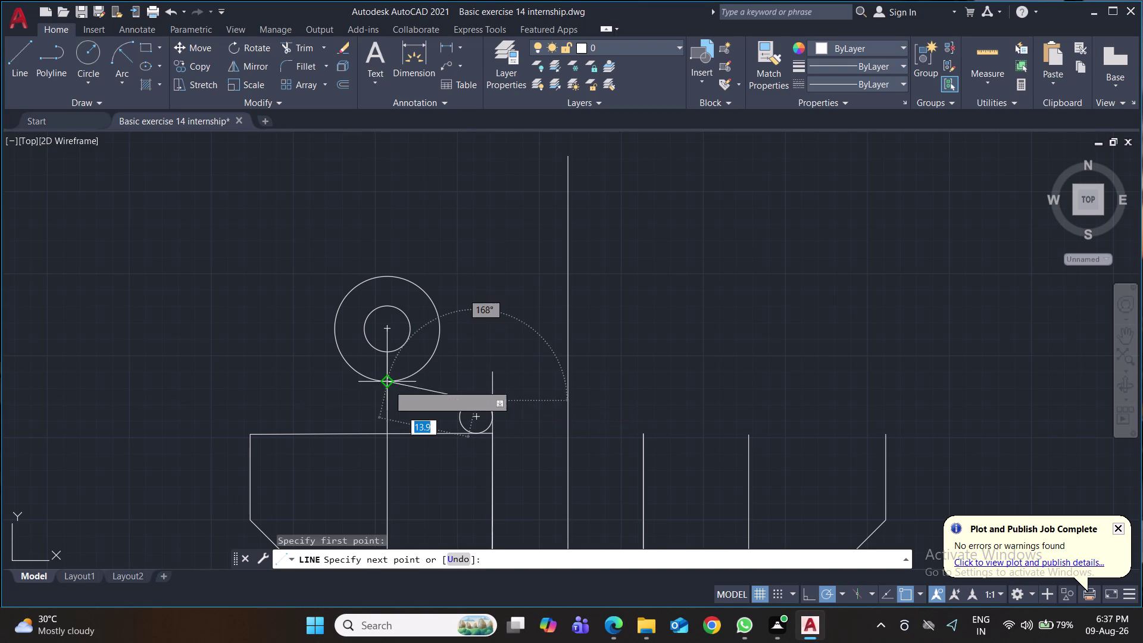
click(375, 377)
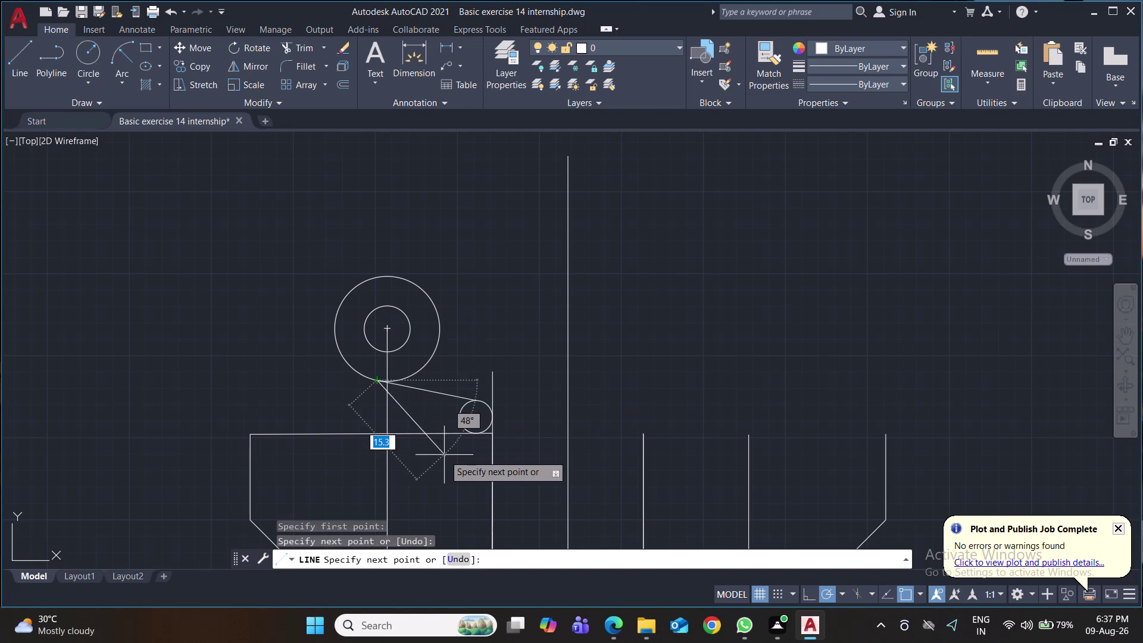
key(Return)
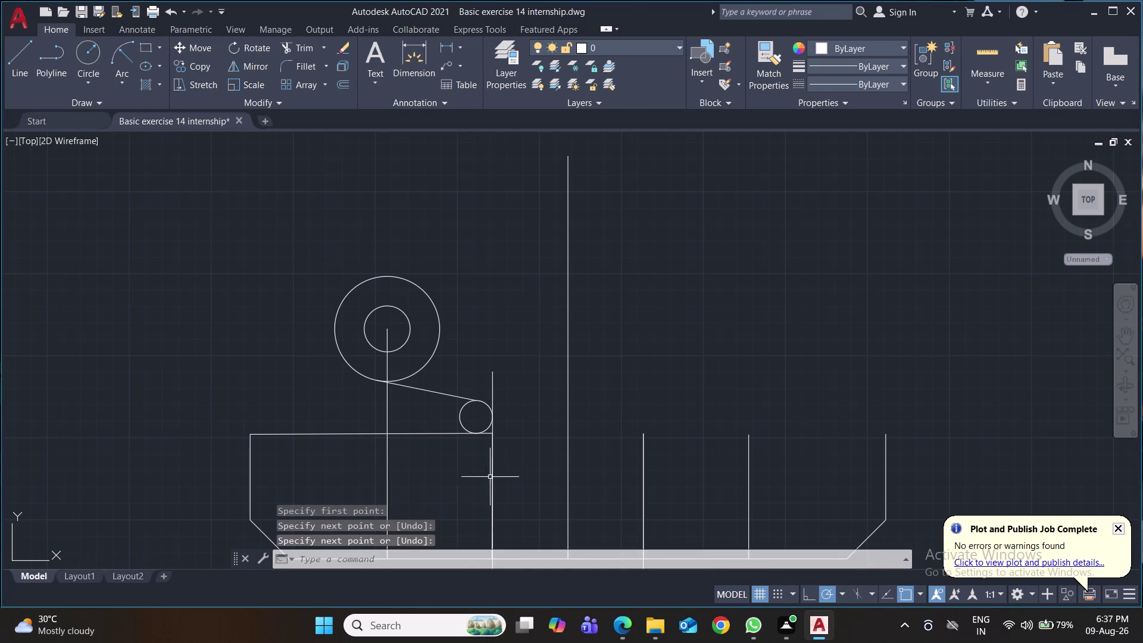
scroll(up, 3)
scroll(up, 3)
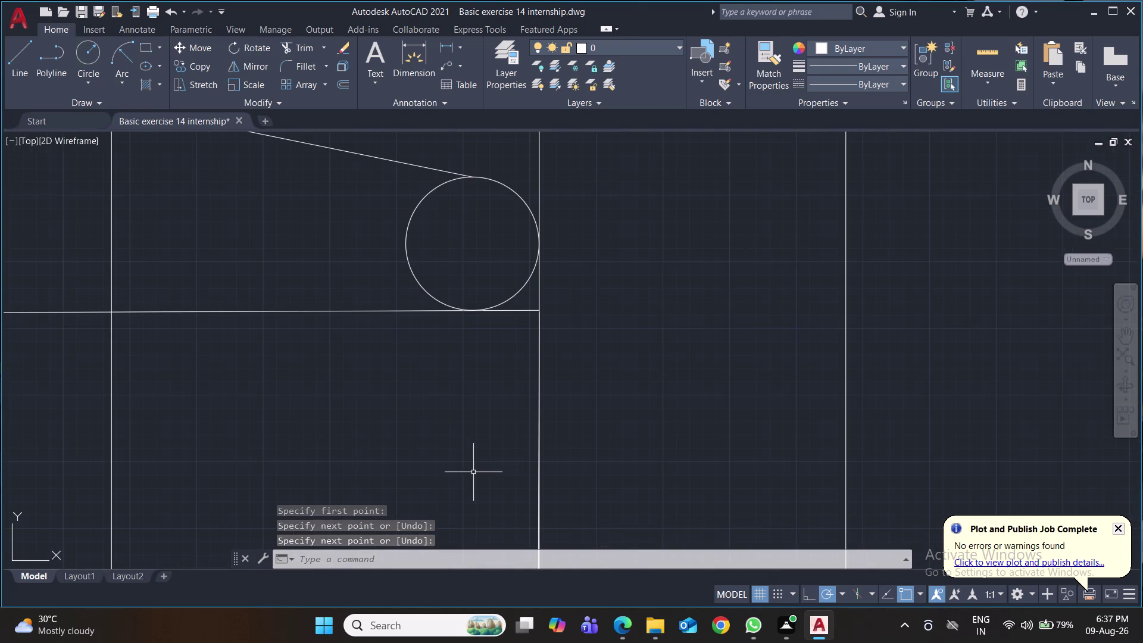
middle_drag(584, 410, 569, 463)
Trim off the vertical stub above the corner beside the small circle, and save.
text(t)
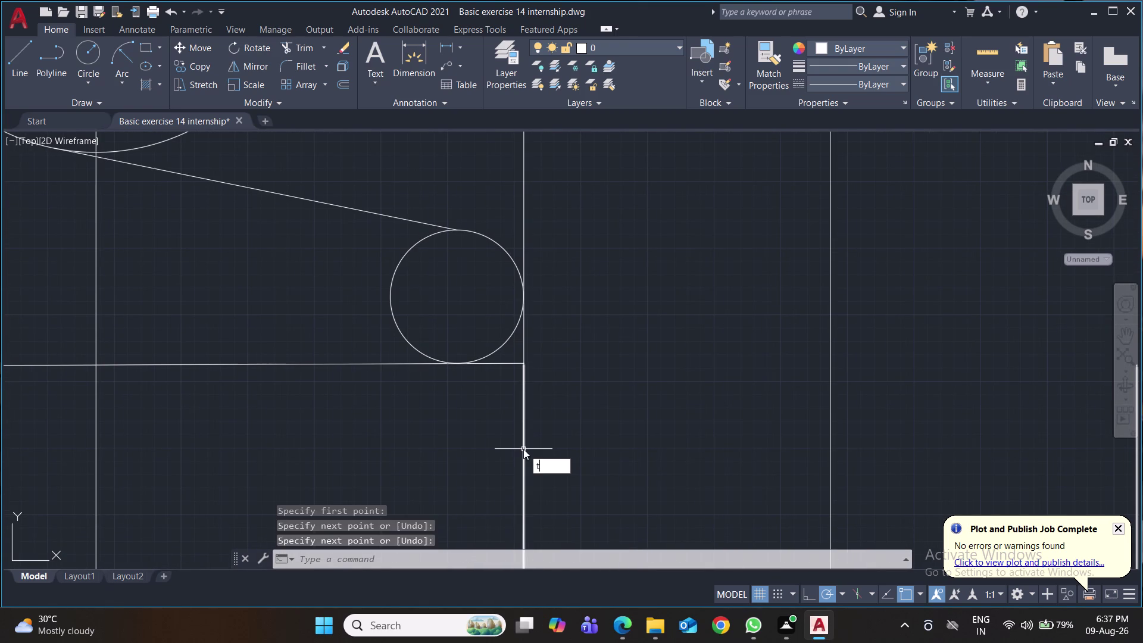
text(r)
key(Return)
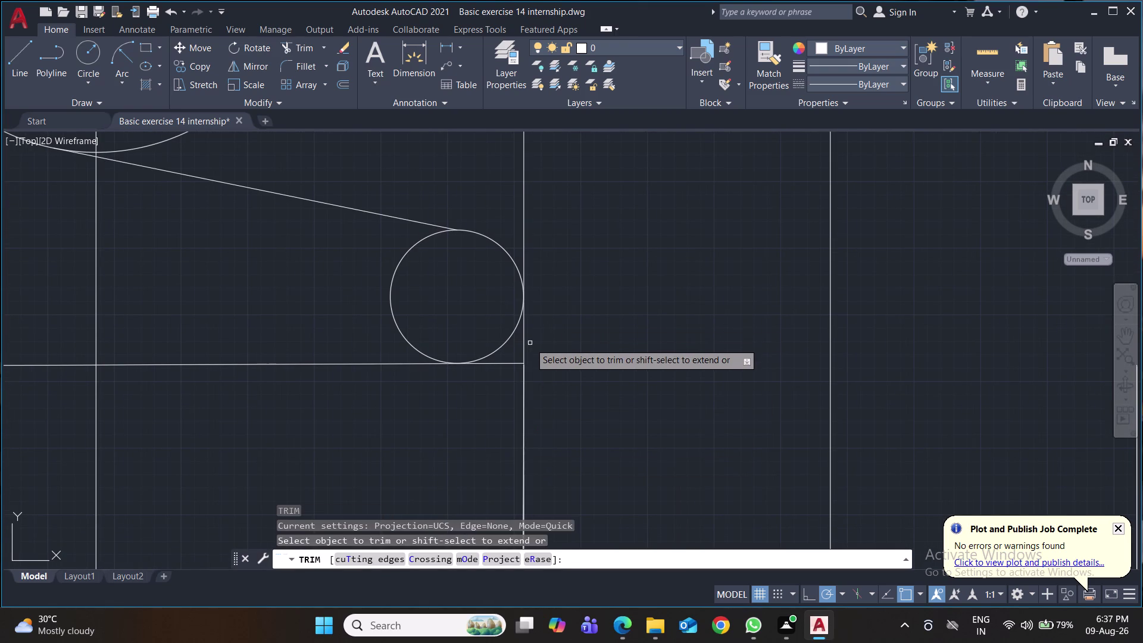
click(525, 344)
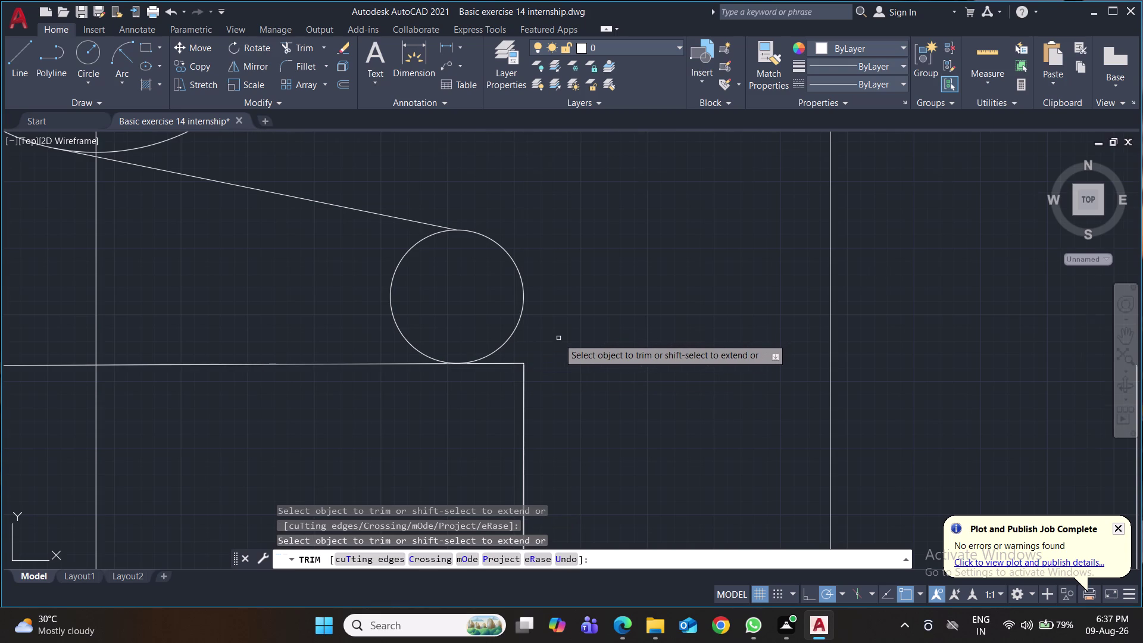
scroll(up, 3)
scroll(up, 3)
middle_drag(459, 368, 579, 377)
scroll(up, 3)
middle_drag(421, 391, 637, 319)
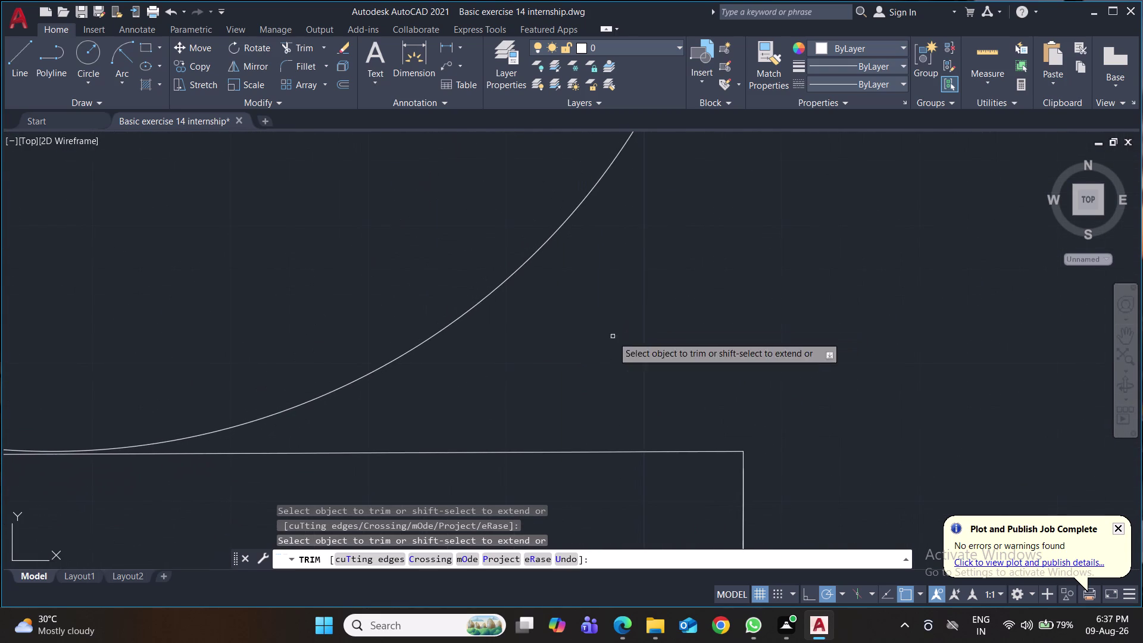
middle_drag(575, 347, 621, 326)
middle_drag(621, 327, 656, 334)
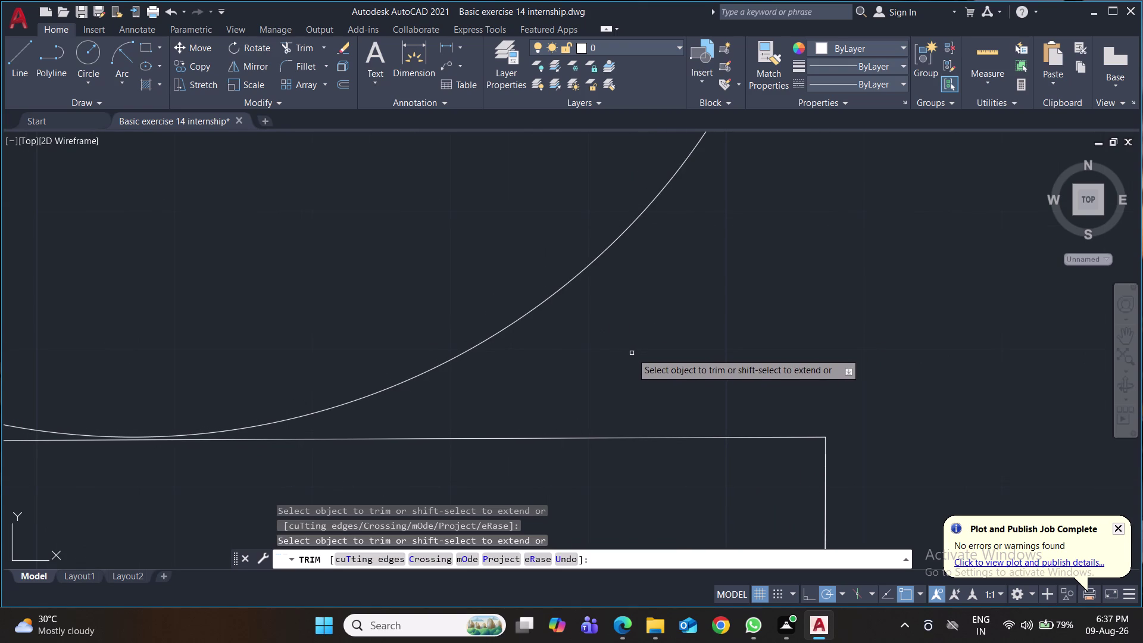
key(ctrl+s)
scroll(down, 3)
scroll(down, 3)
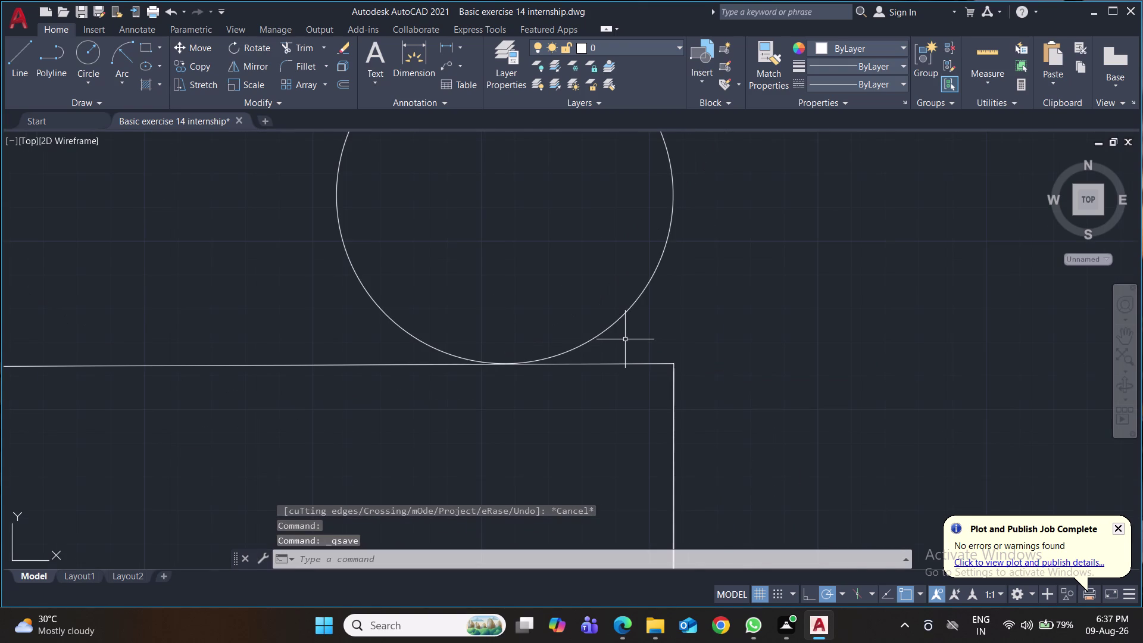
Grip the large circle's centre, leave it in place, and save the drawing.
click(627, 308)
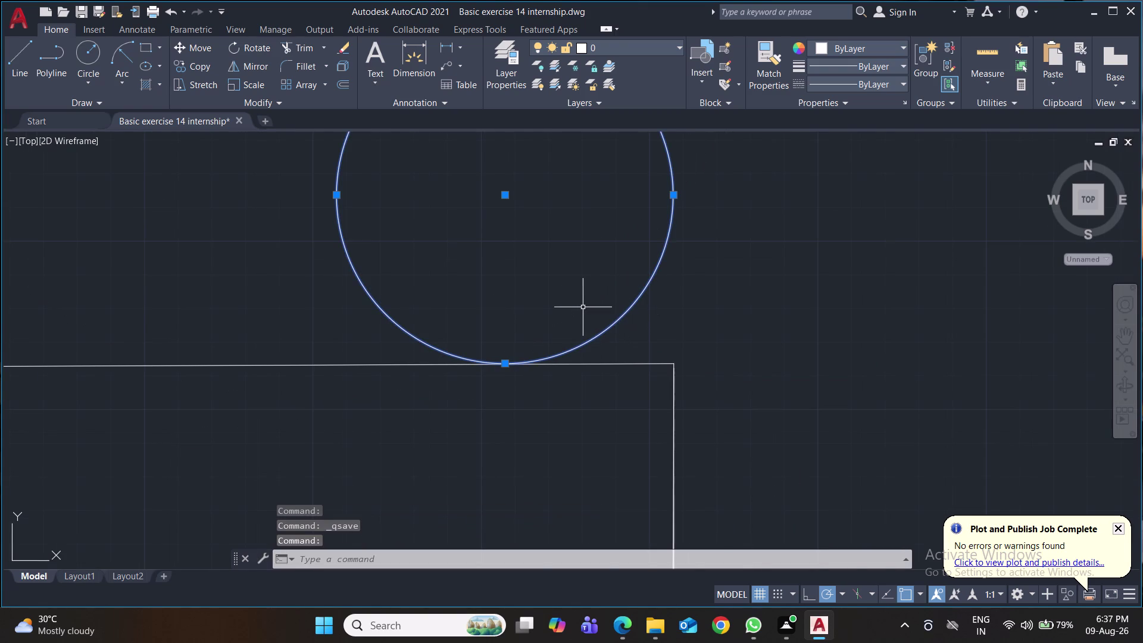
click(508, 195)
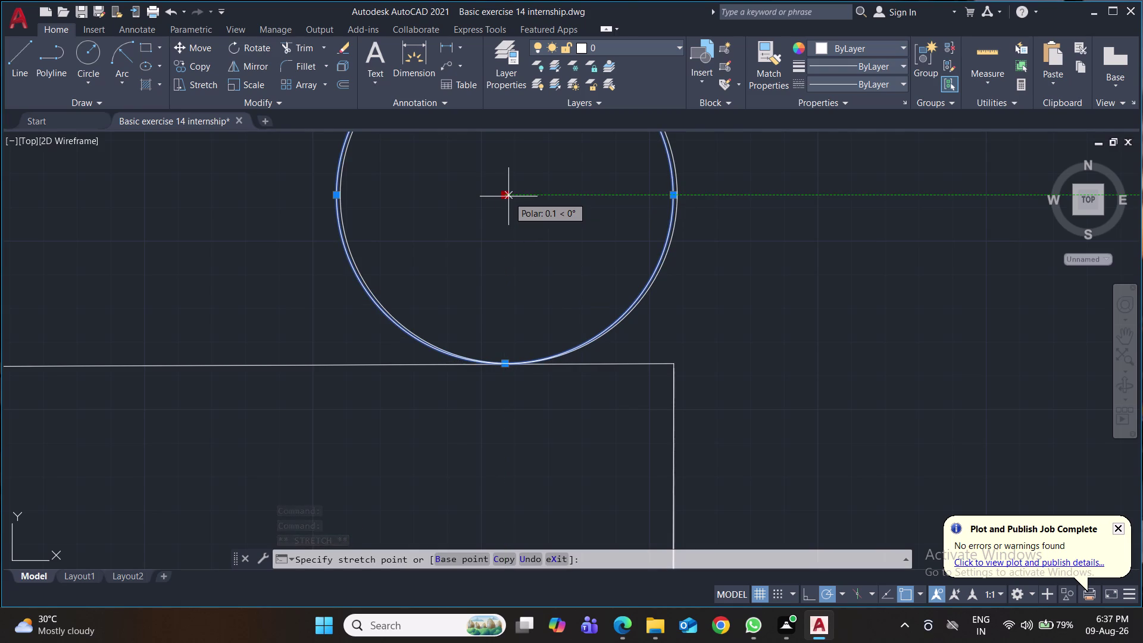
click(508, 196)
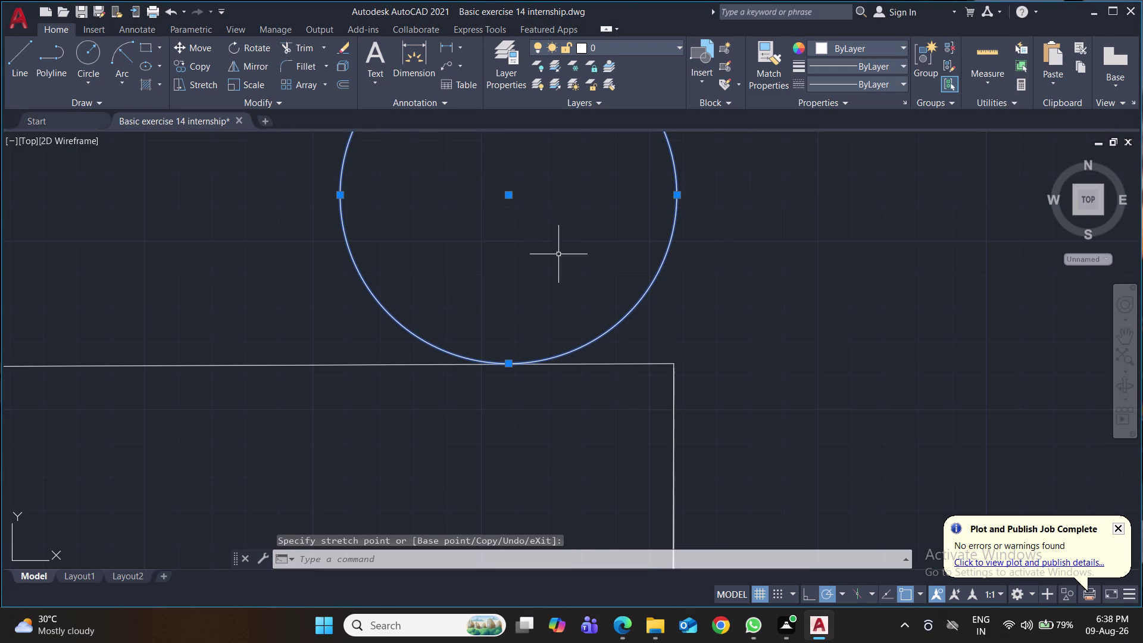
scroll(up, 3)
scroll(up, 3)
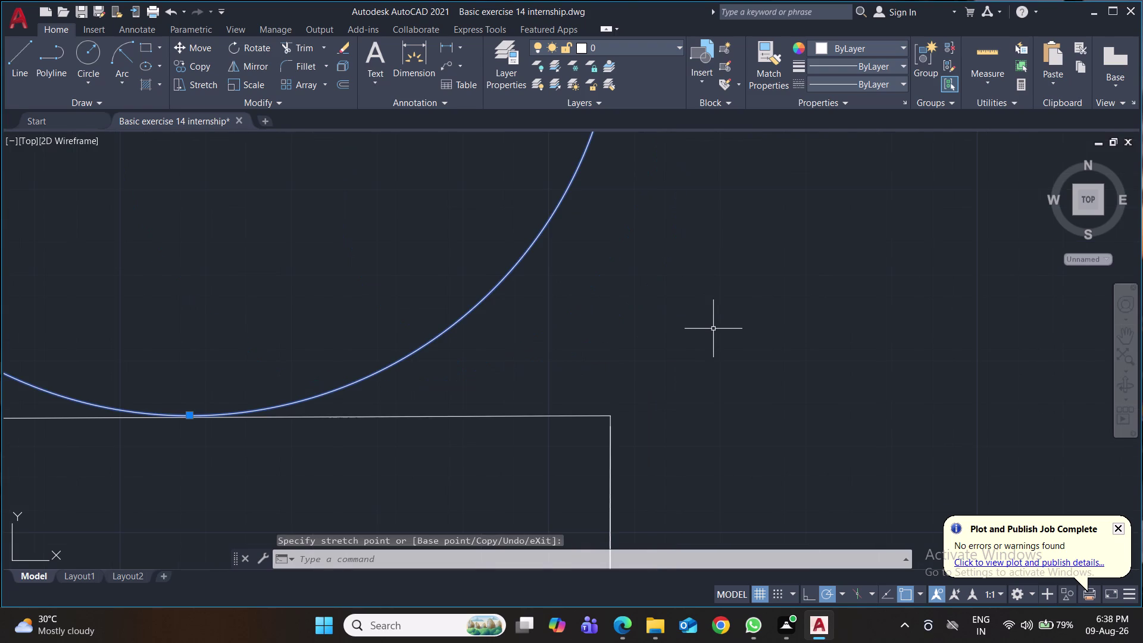
key(ctrl+s)
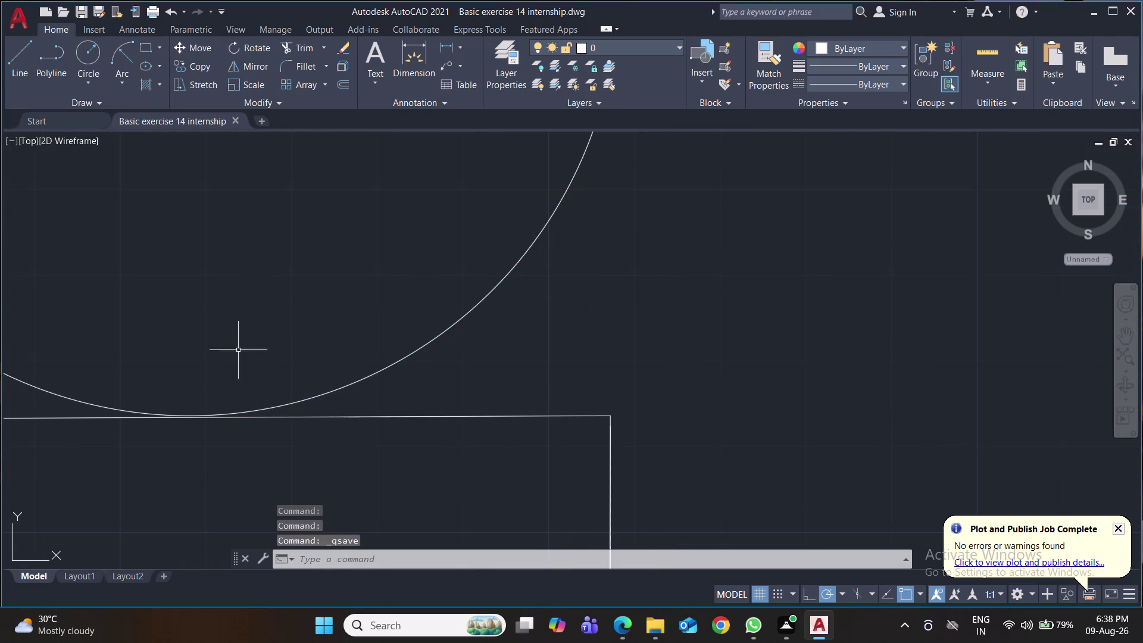
scroll(up, 3)
scroll(down, 3)
scroll(down, 3)
scroll(down, 3)
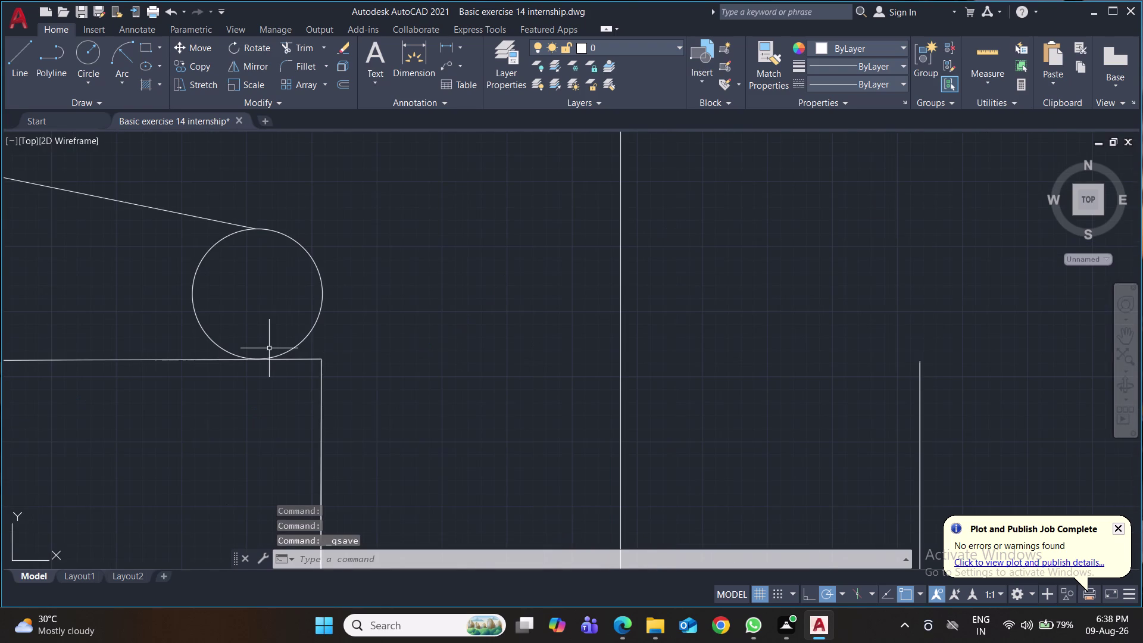
Undo eight edits to restore the trimmed stub, then select the small corner circle.
key(ctrl+z)
key(ctrl+z)
key(ctrl+z)
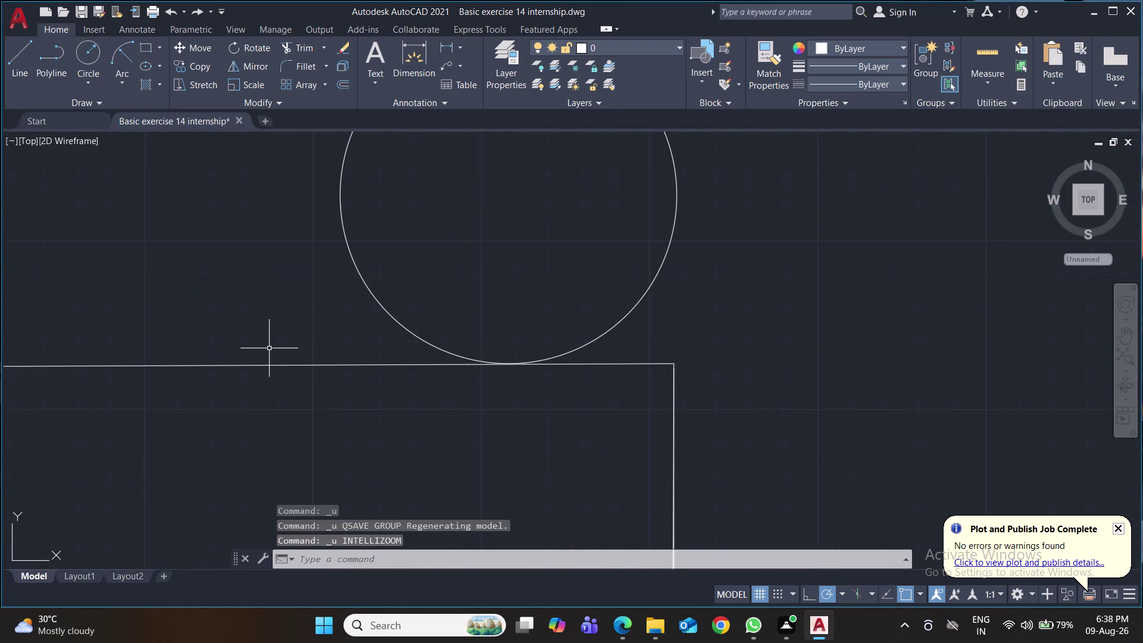
key(ctrl+z)
scroll(down, 3)
scroll(down, 3)
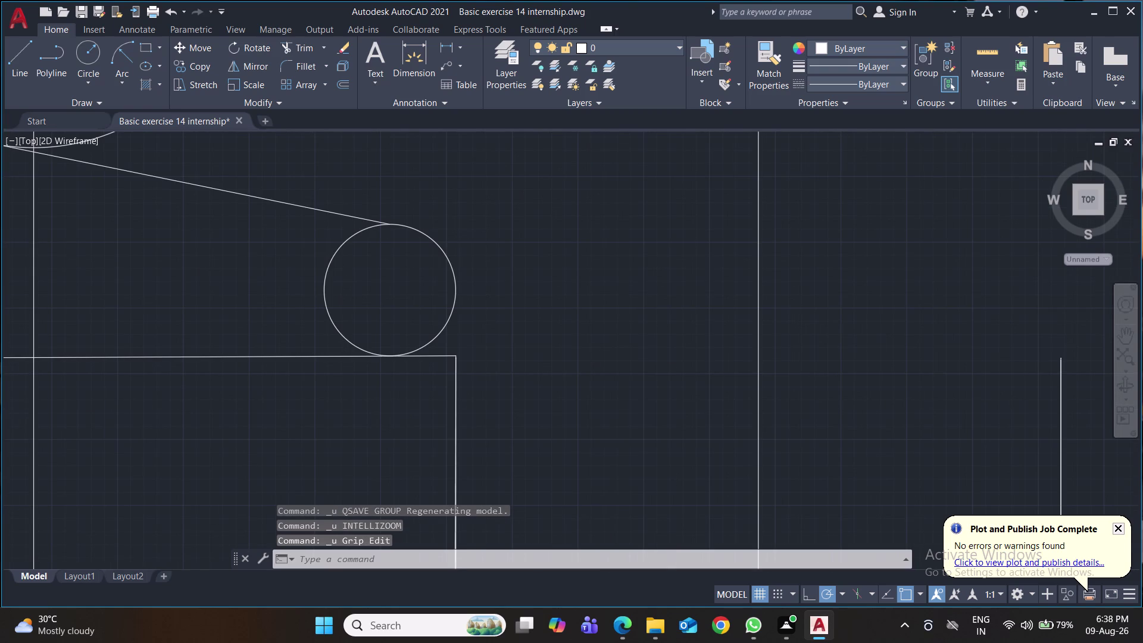
key(ctrl+z)
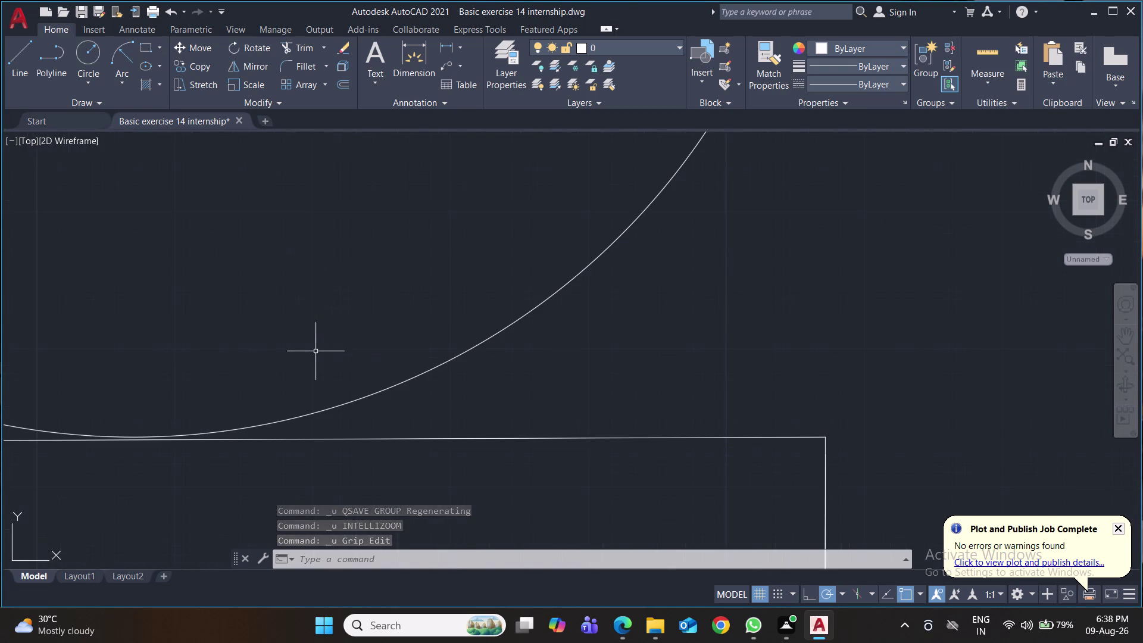
key(ctrl+z)
key(ctrl+z)
key(ctrl+z)
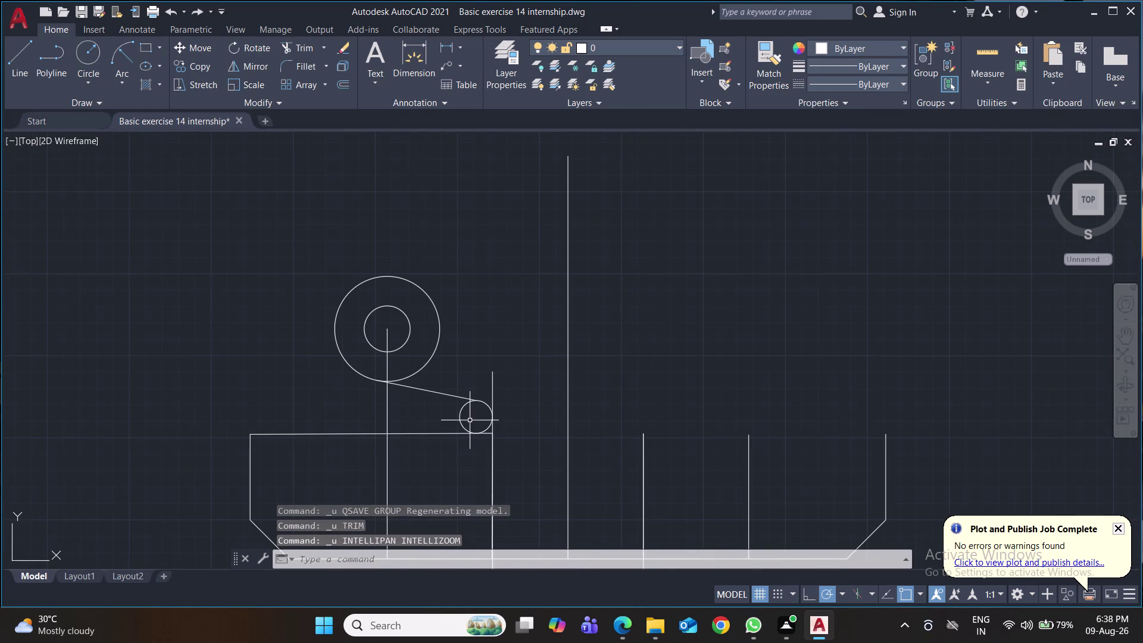
scroll(down, 3)
scroll(up, 3)
scroll(up, 3)
middle_drag(470, 420, 439, 356)
click(416, 294)
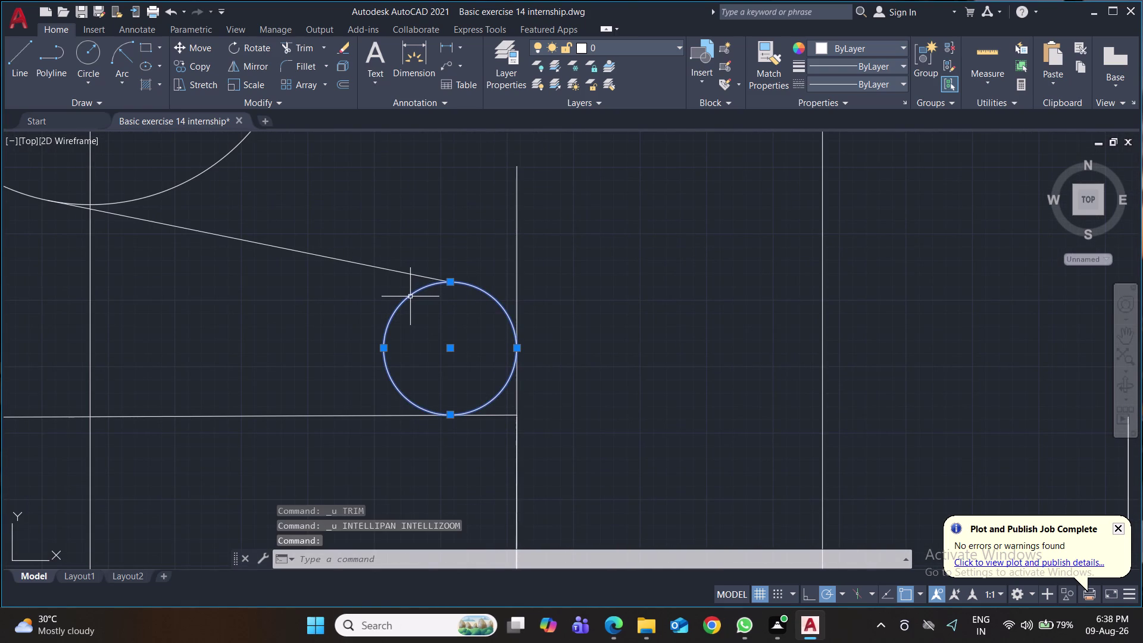
Delete the small corner circle and its tangent line.
key(Delete)
click(396, 270)
key(Delete)
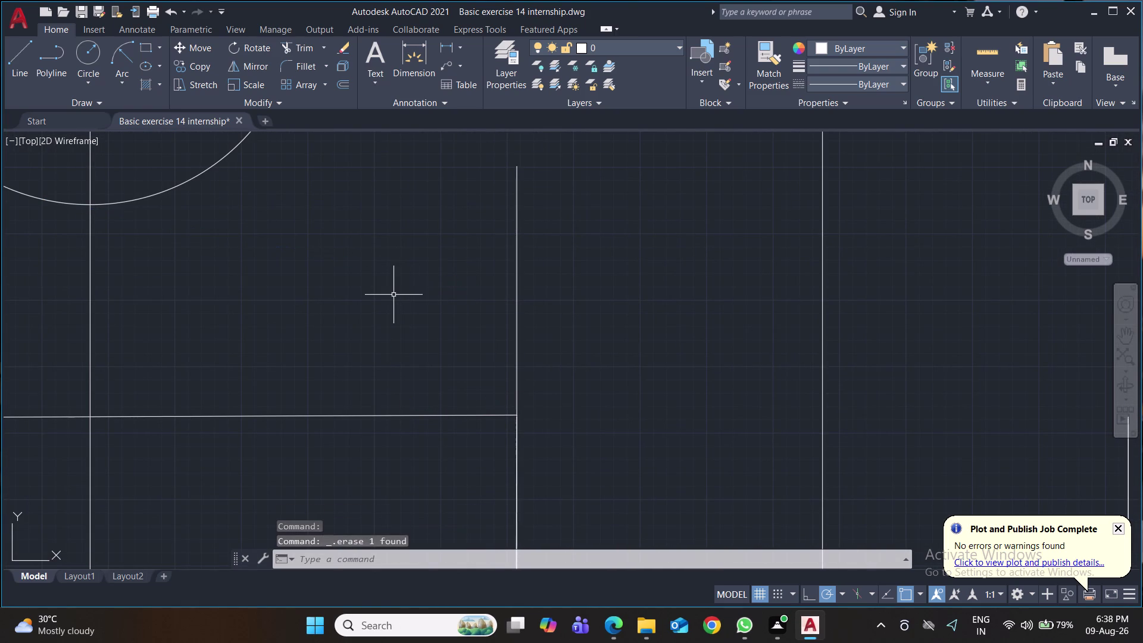
scroll(down, 3)
scroll(down, 3)
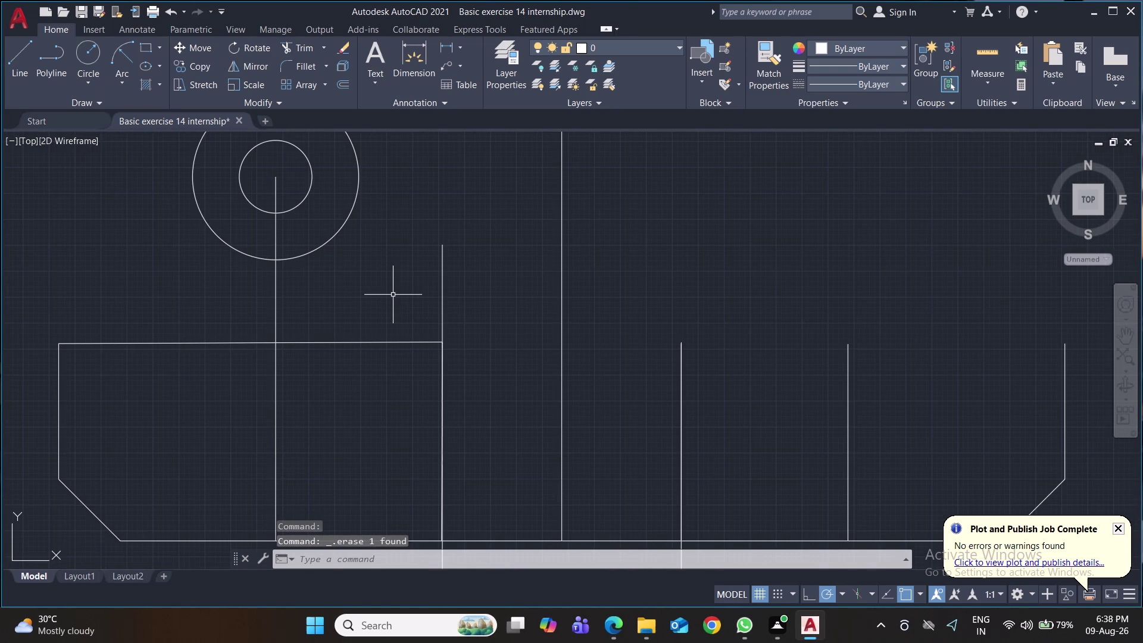
Draw a Tan, Tan, Radius circle of radius 2.5 against the upright and top edge, and save.
click(100, 85)
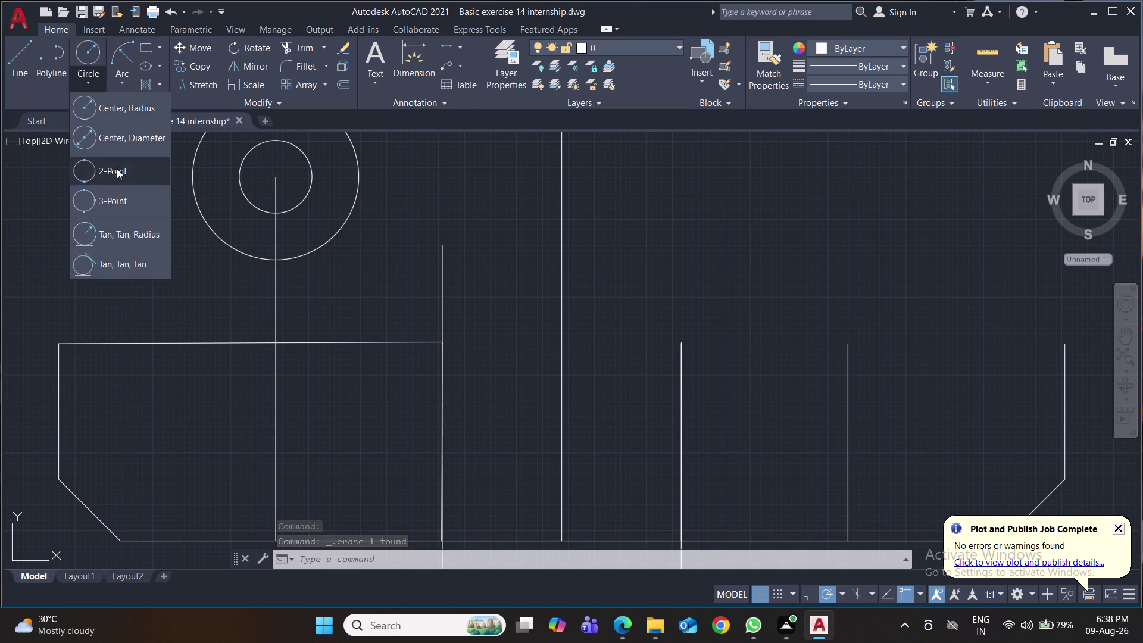
click(123, 236)
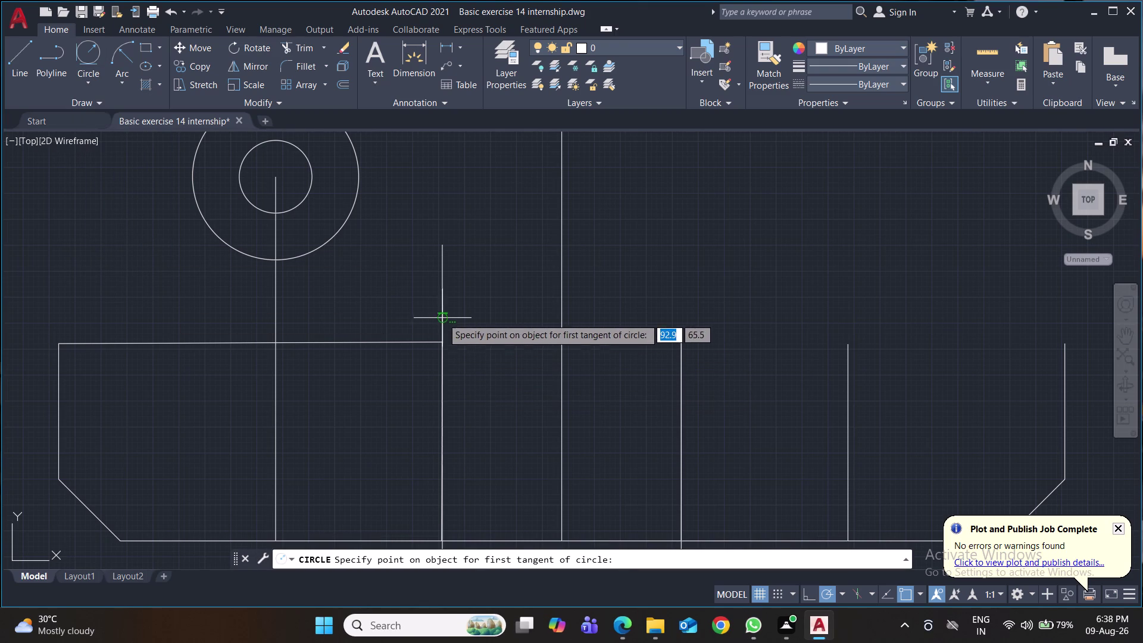
click(440, 310)
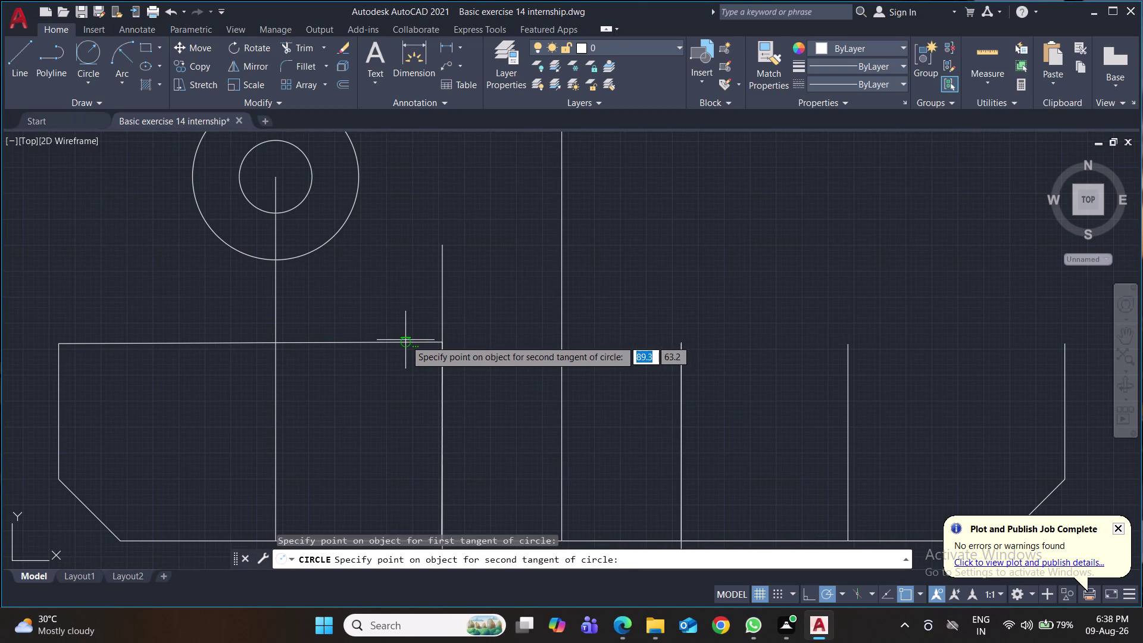
click(405, 342)
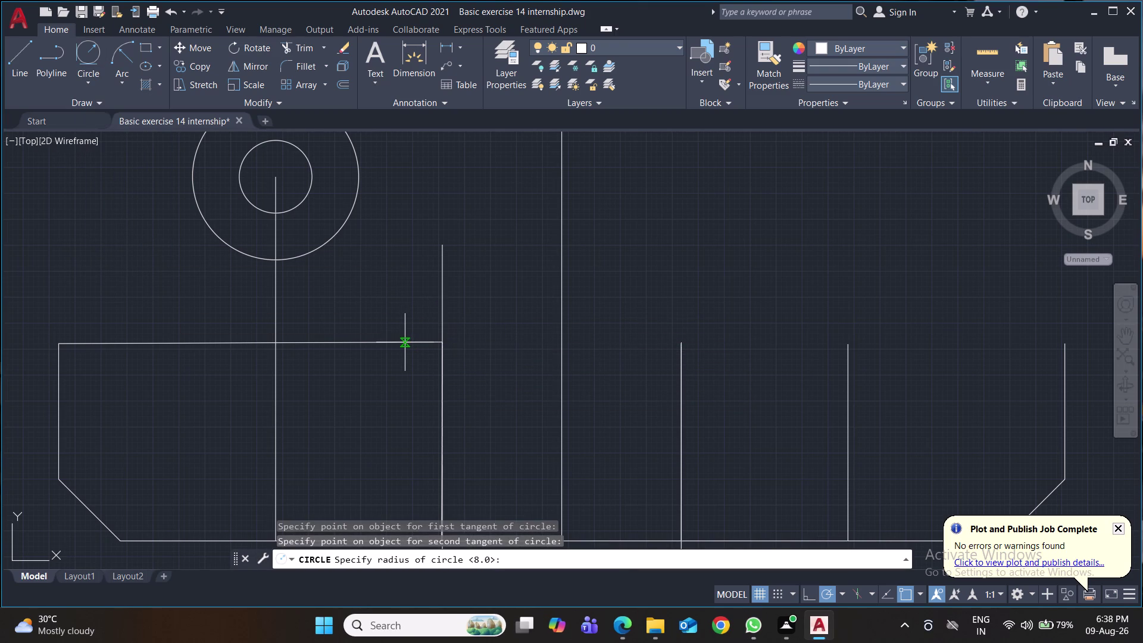
text(2.5)
key(Return)
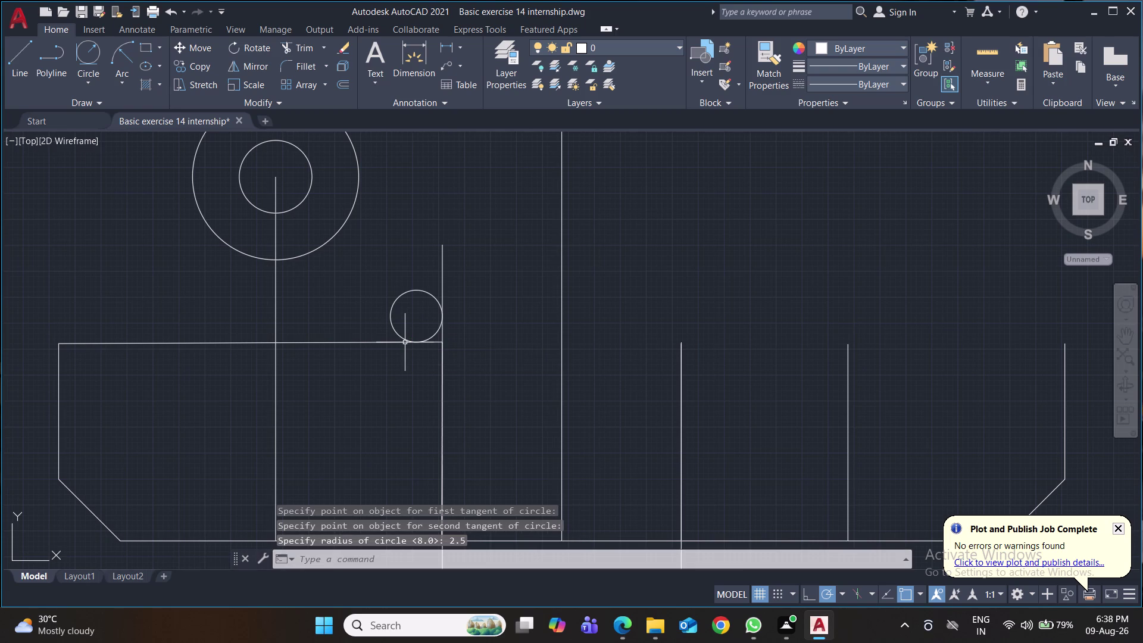
key(ctrl+s)
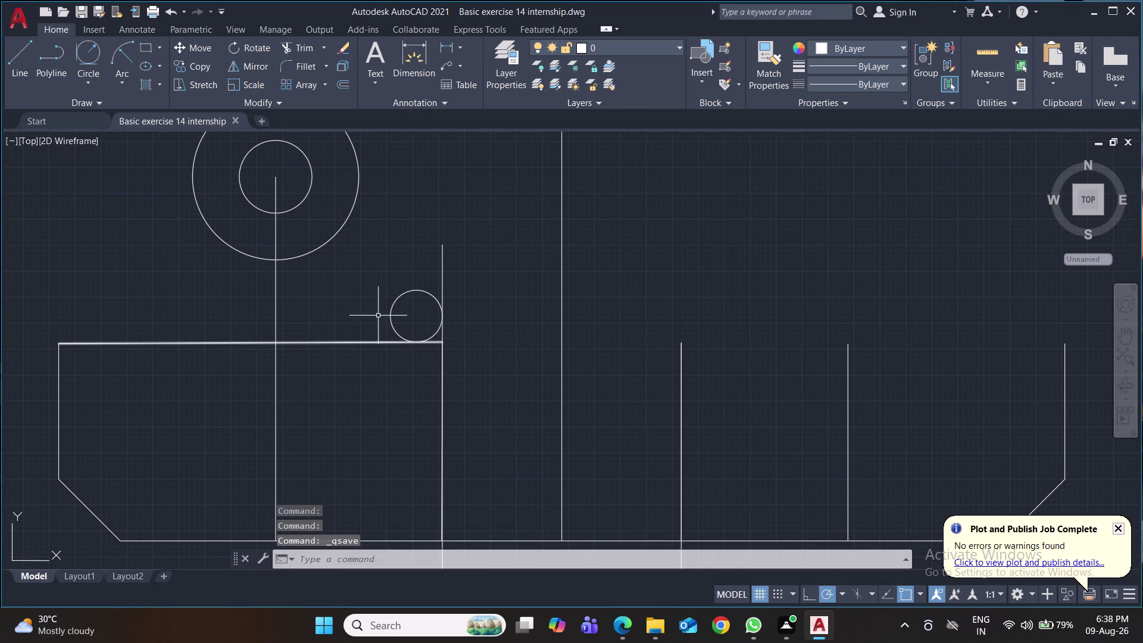
click(27, 61)
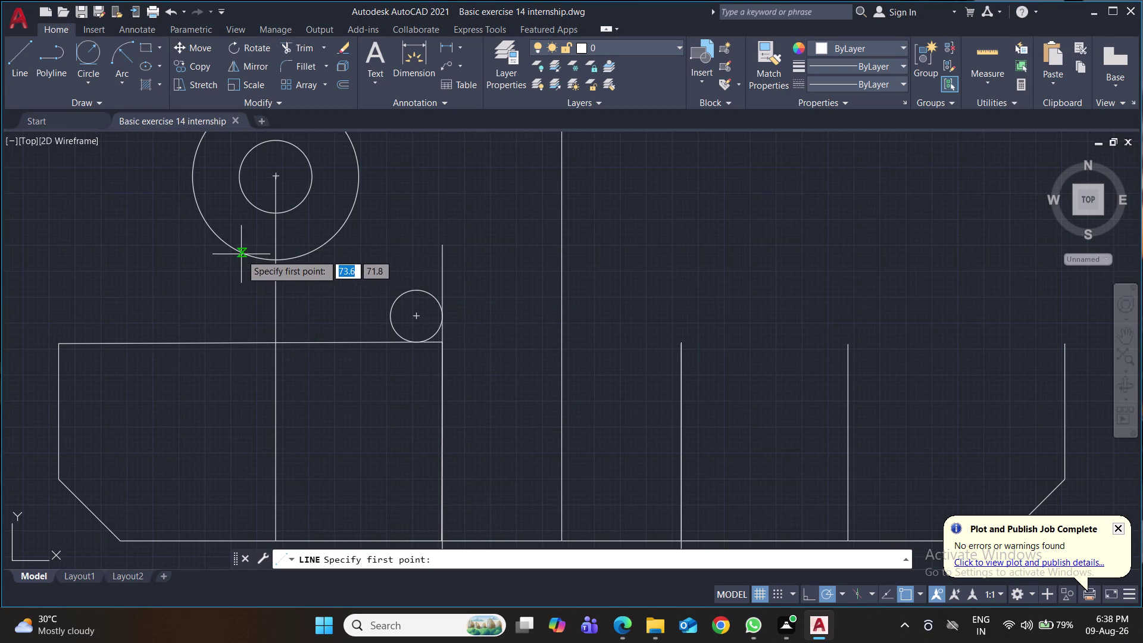
Draw a line tangent to the large circle and the small corner circle.
click(417, 292)
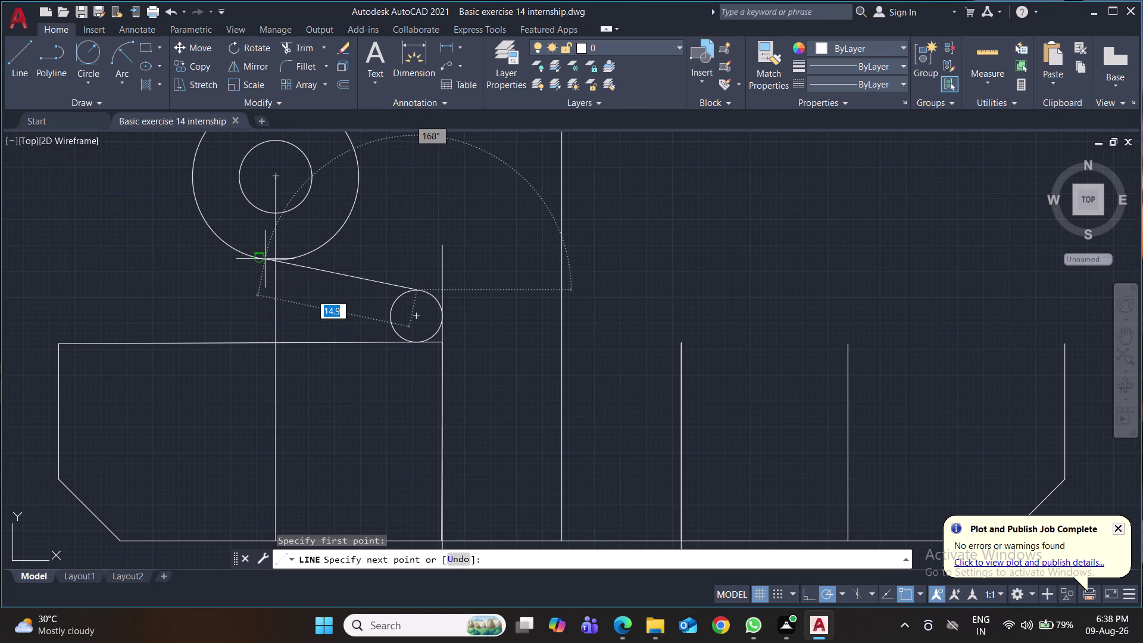
click(265, 259)
key(Return)
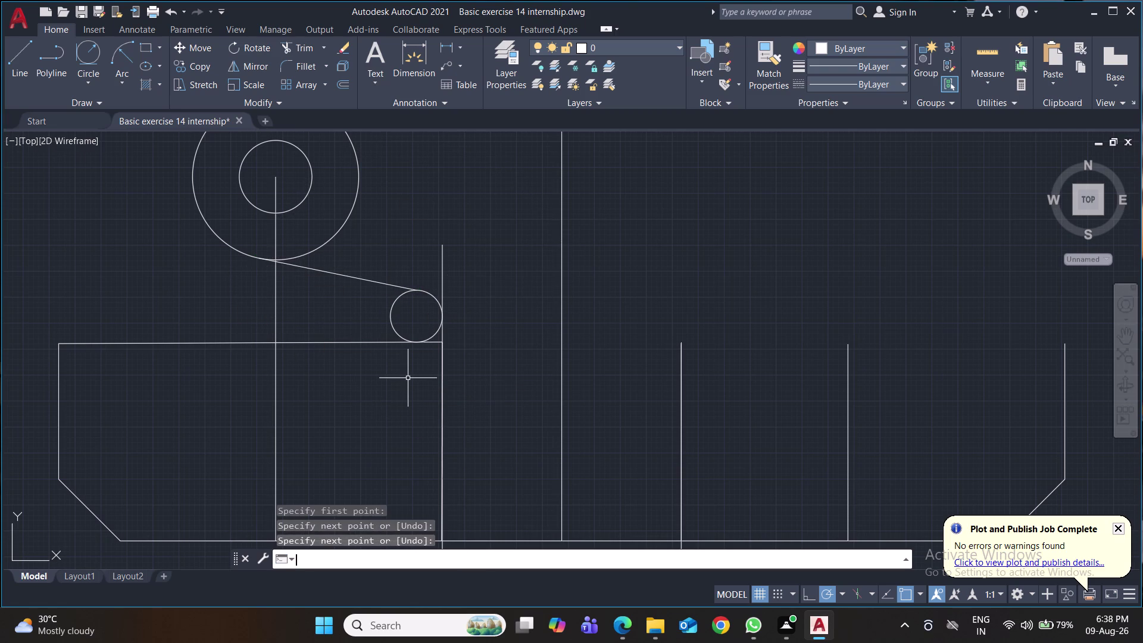
Trim the vertical line stub above the top edge, then save the drawing.
text(t)
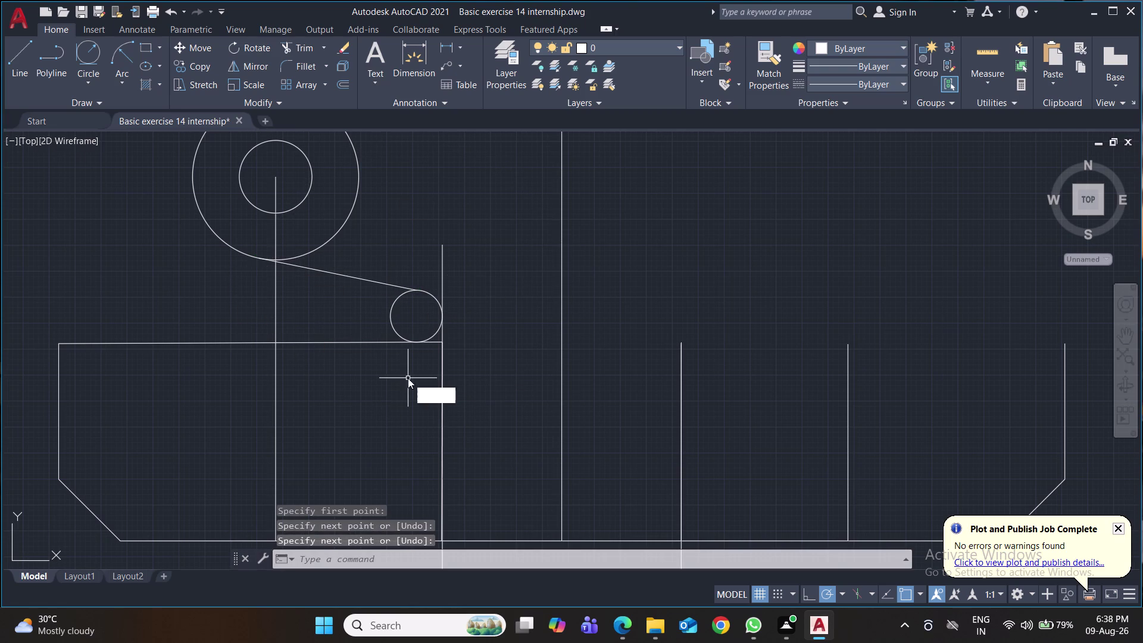
text(r)
key(Return)
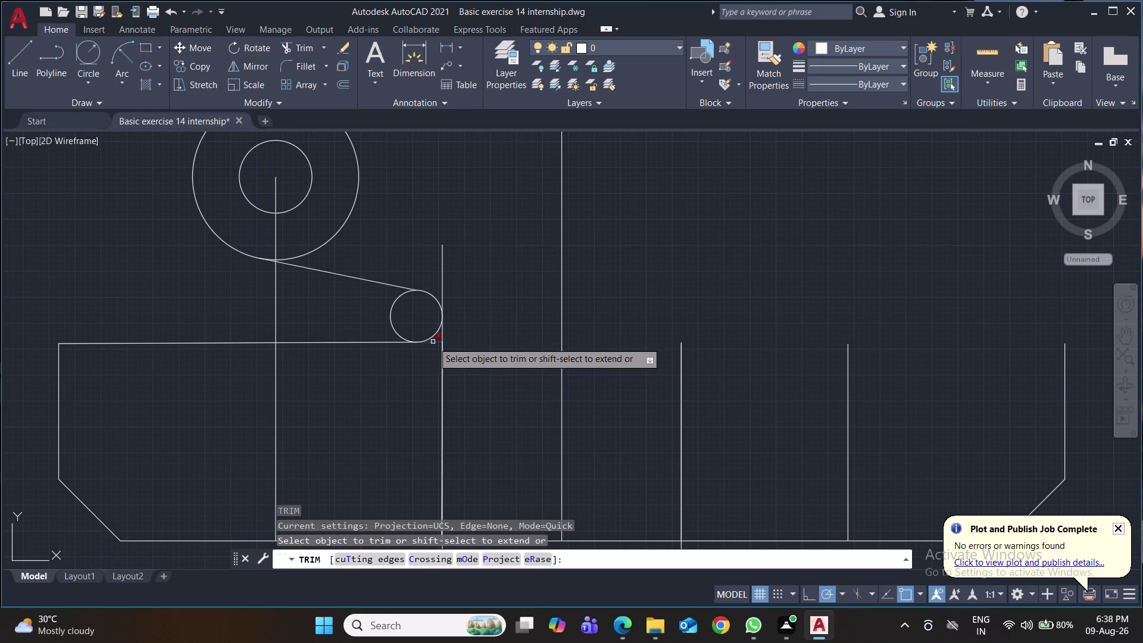
click(432, 342)
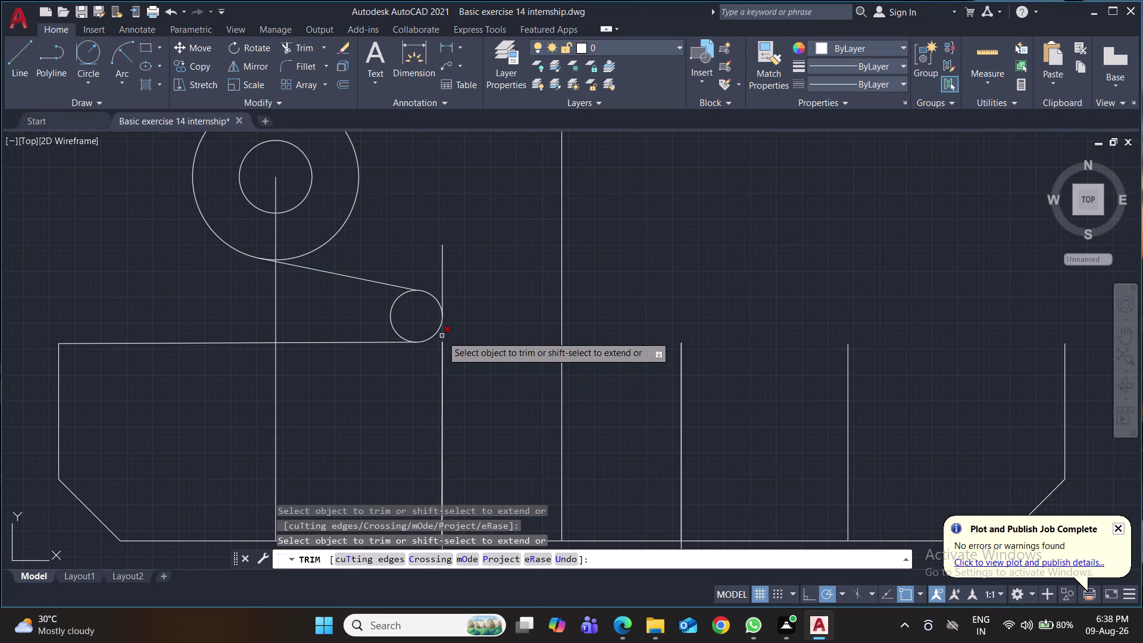
click(441, 336)
click(441, 290)
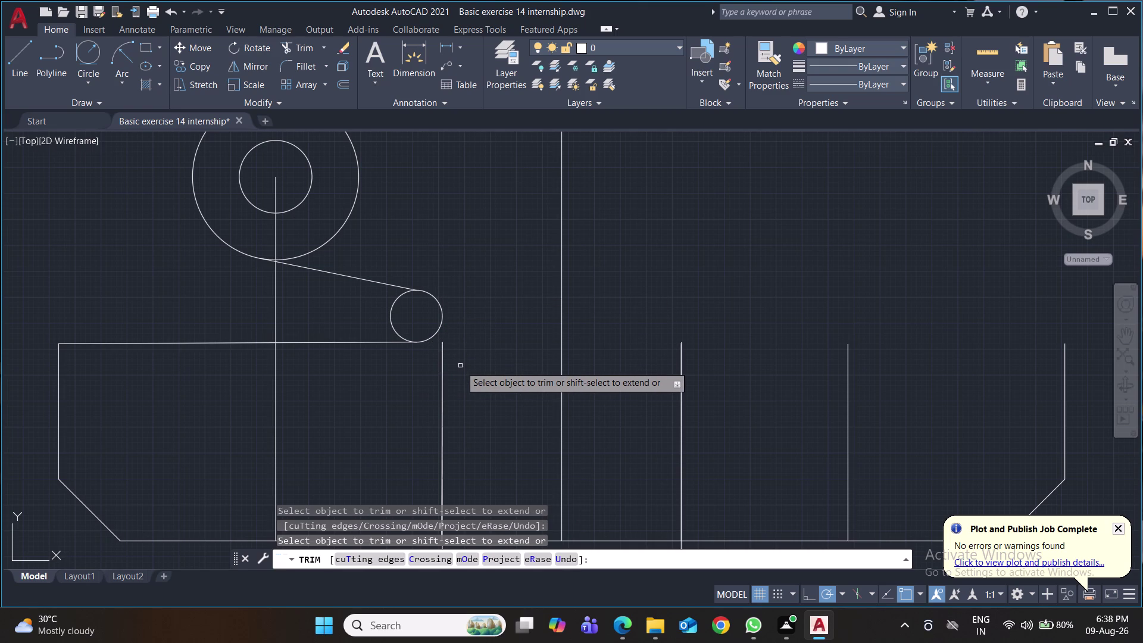
scroll(down, 3)
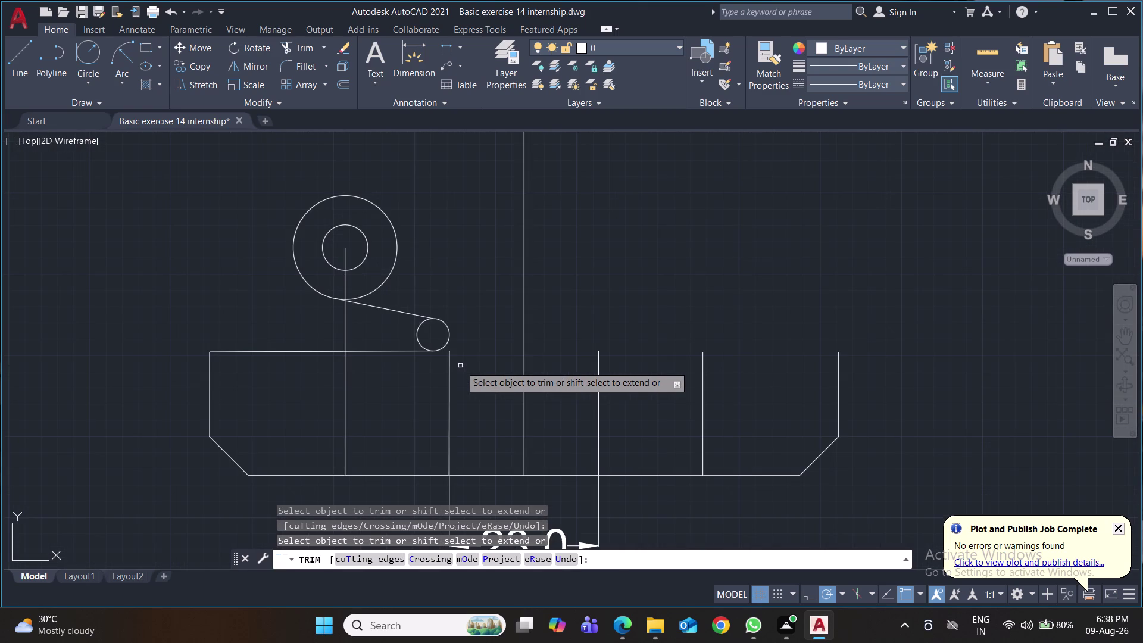
key(ctrl+s)
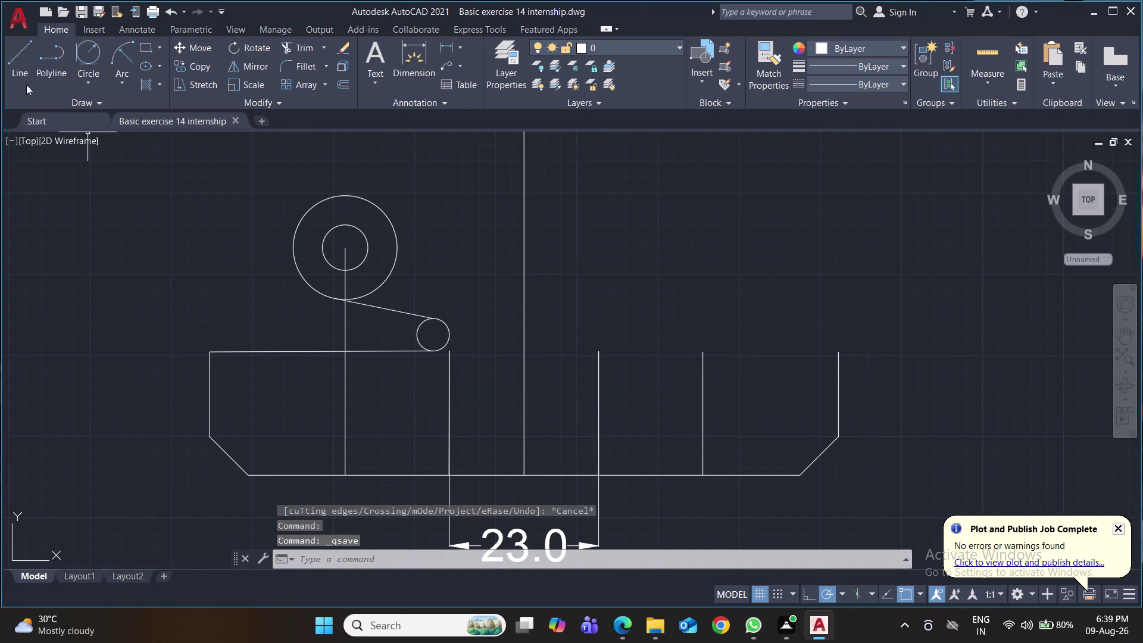
From the corner beside the small circle, draw a 17.5 line upward, then a 9.5 segment.
click(23, 57)
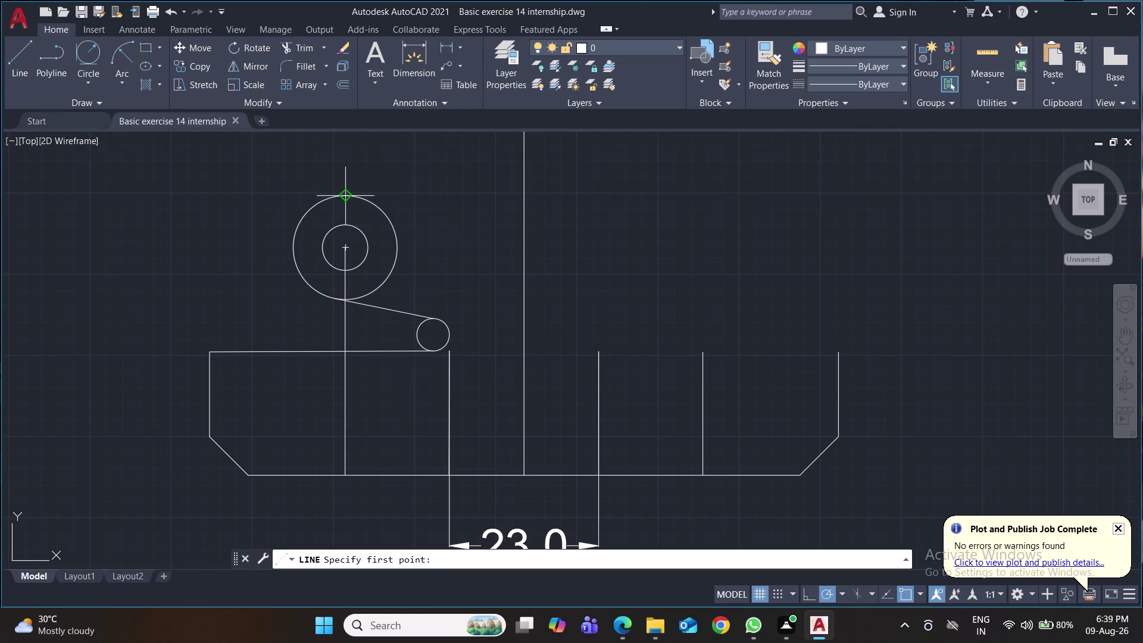
click(343, 197)
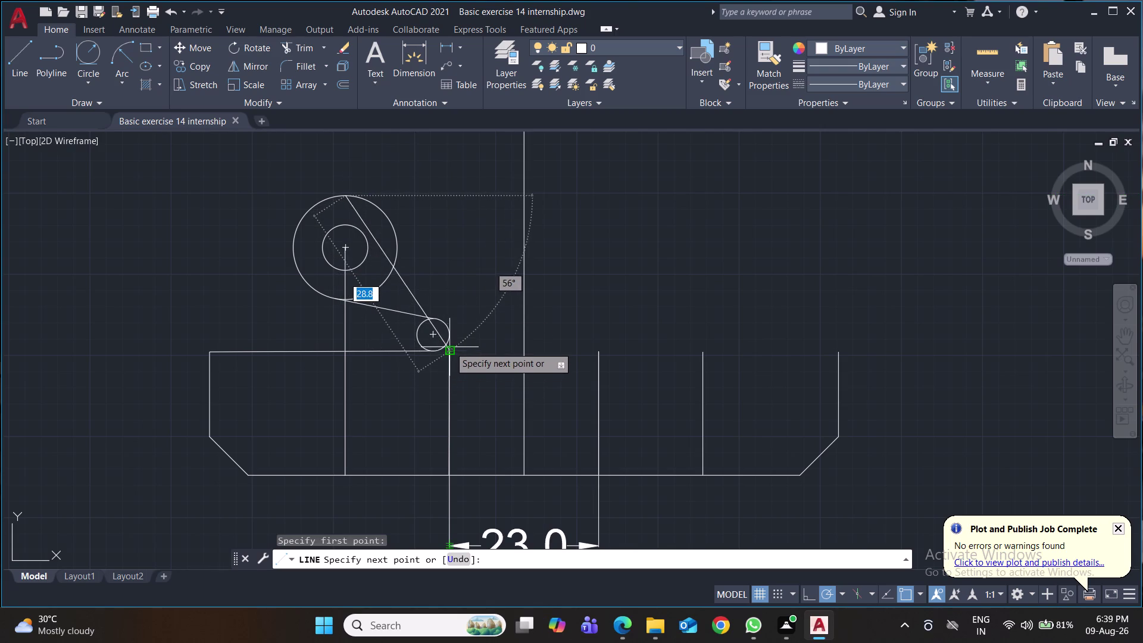
click(449, 196)
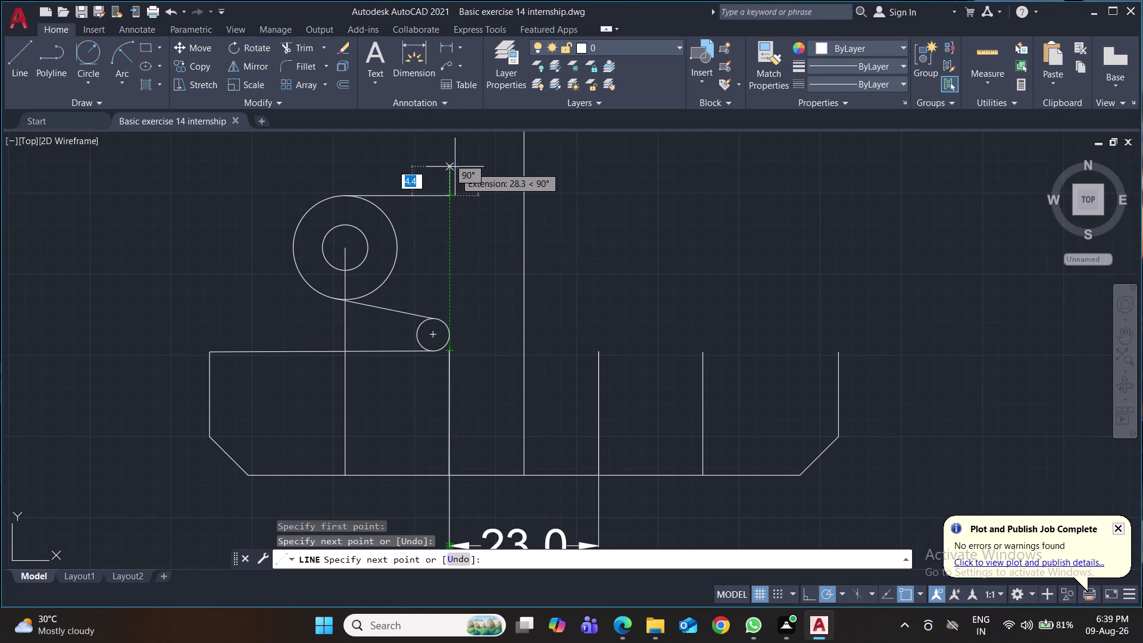
middle_drag(455, 167, 452, 223)
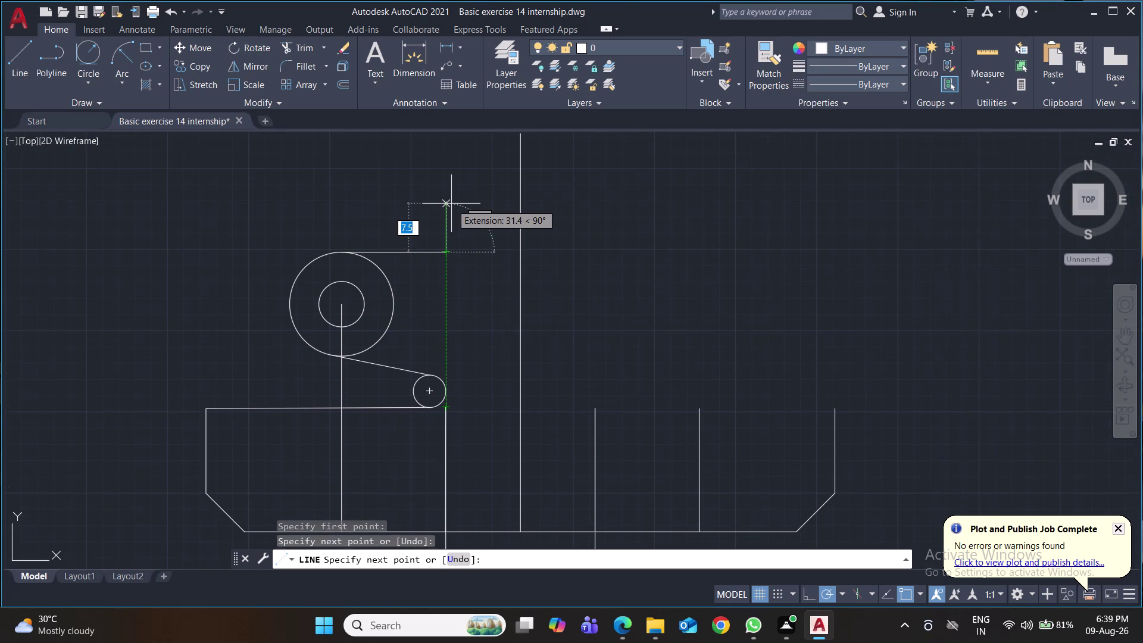
text(17.5)
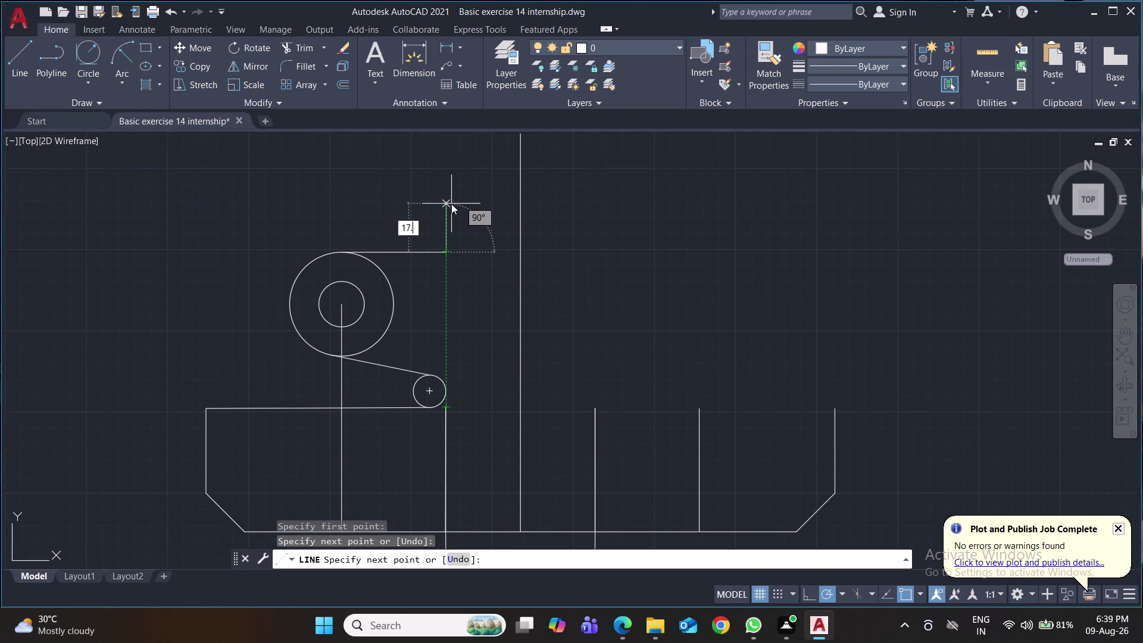
key(Return)
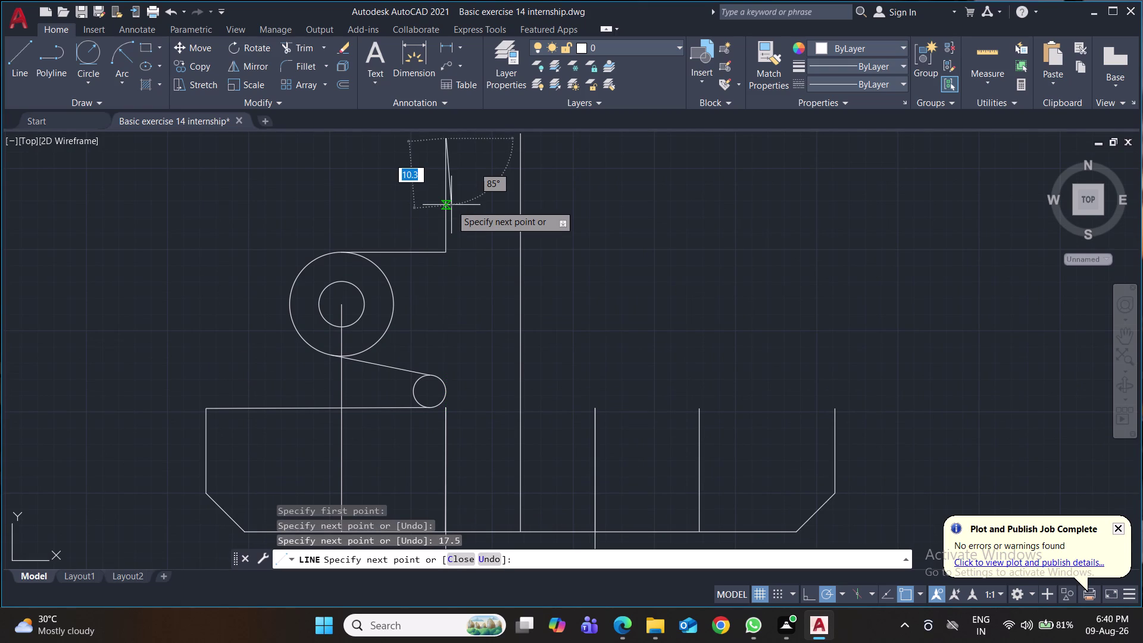
scroll(down, 3)
middle_drag(451, 205, 404, 304)
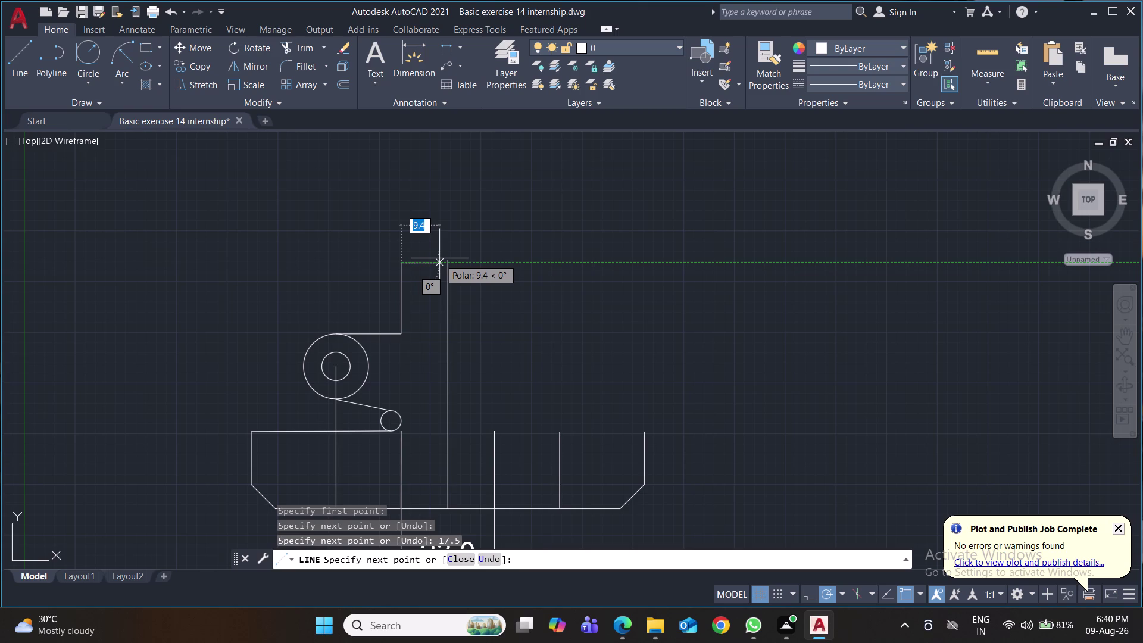
text(9.5)
key(Return)
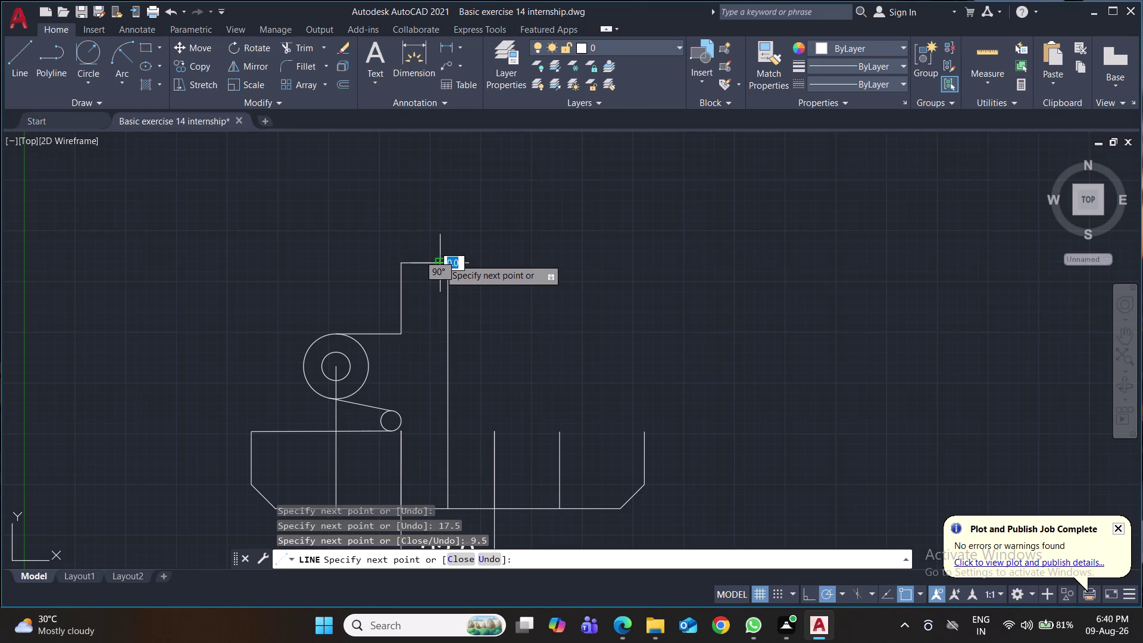